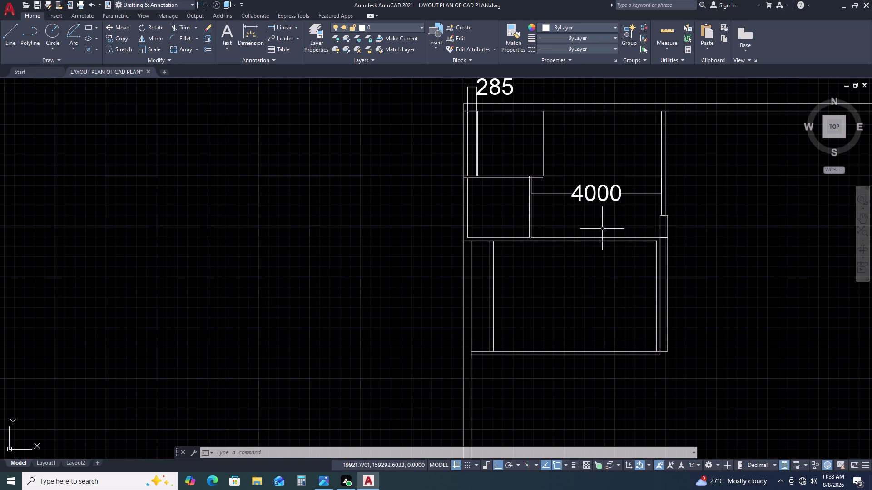
Select the lower room's right, bottom and left wall lines.
scroll(up, 3)
scroll(up, 3)
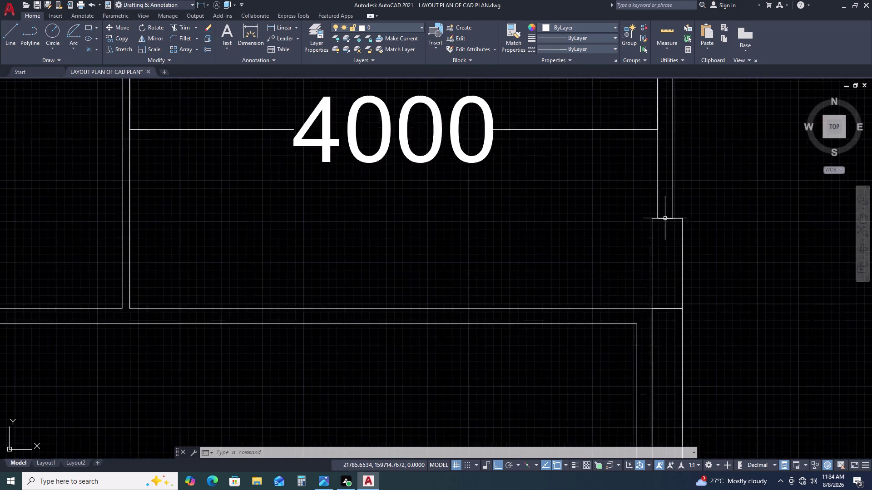
scroll(up, 3)
scroll(down, 3)
scroll(down, 3)
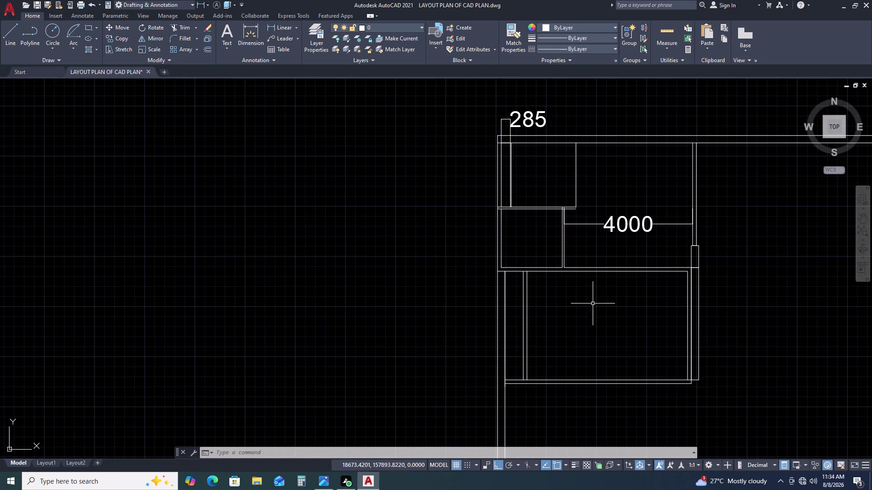
click(640, 258)
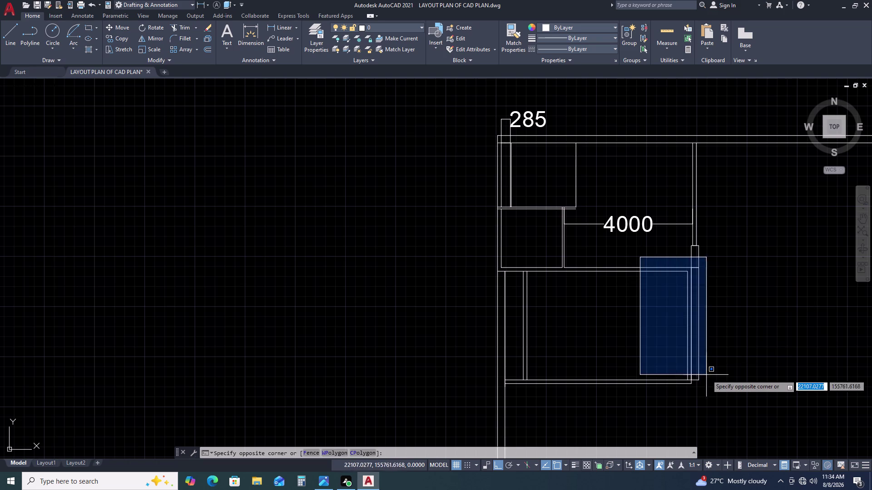
click(723, 402)
click(634, 253)
click(625, 304)
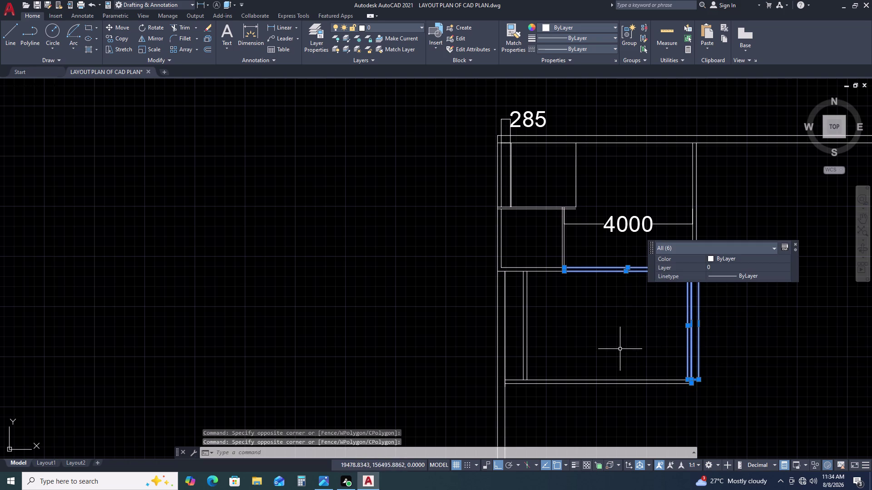
drag(620, 349, 619, 355)
click(588, 403)
double_click(540, 326)
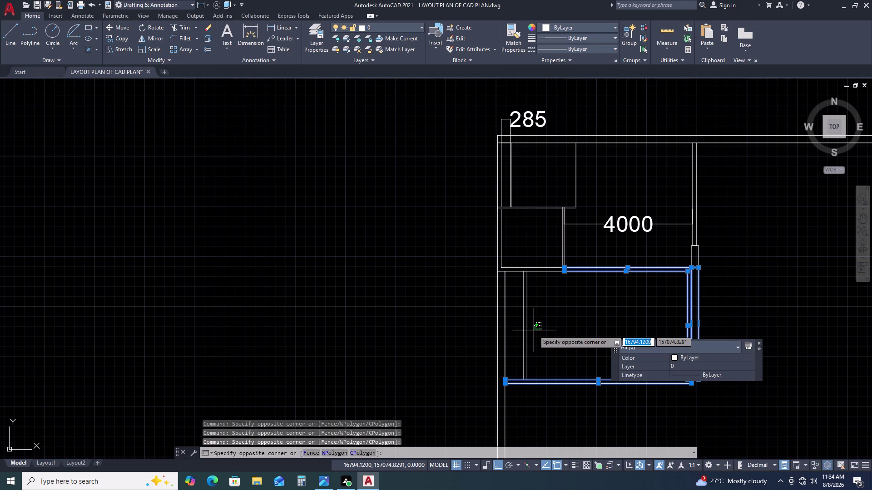
double_click(521, 316)
scroll(down, 3)
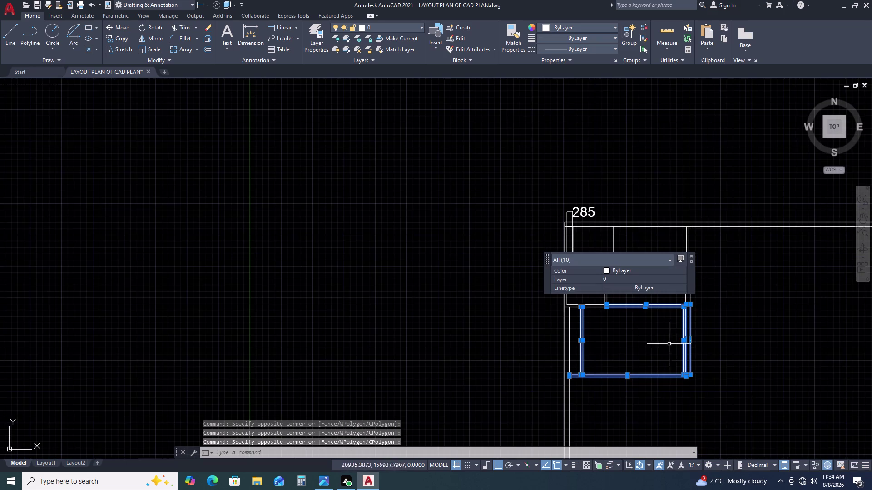
scroll(up, 3)
middle_drag(677, 325, 628, 333)
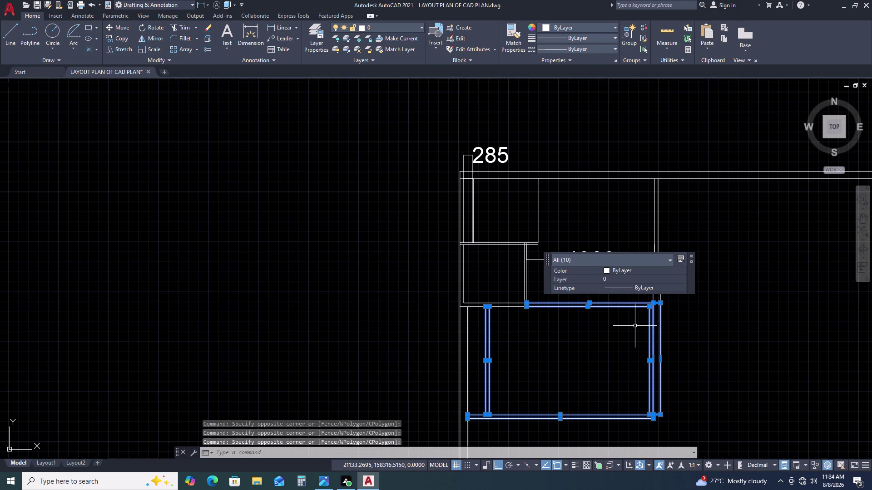
Start moving the selected room walls, then cancel the move.
text(M)
key(space)
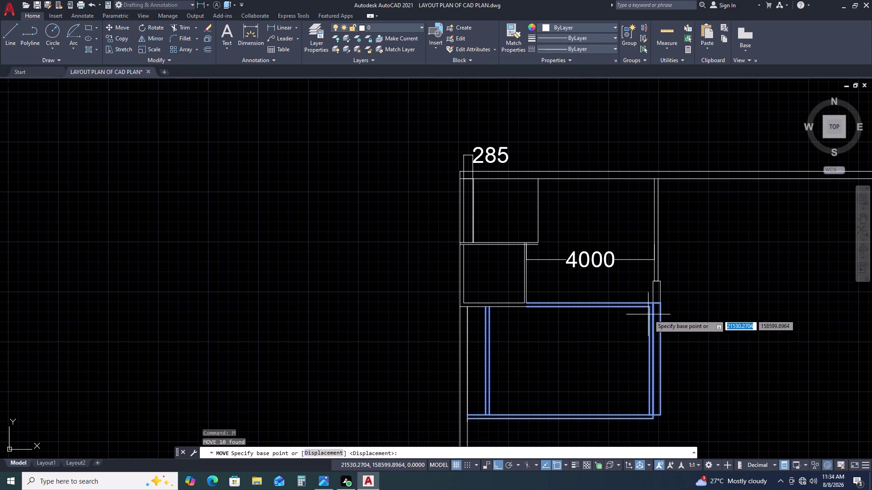
scroll(up, 3)
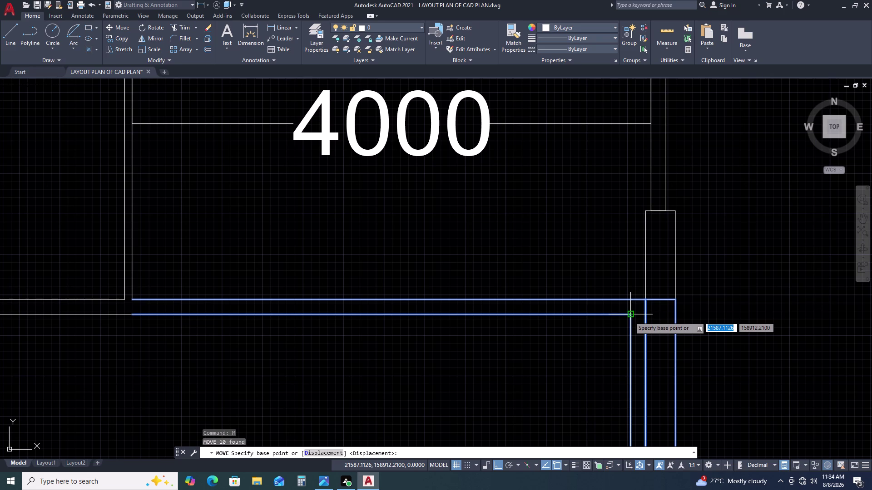
key(Escape)
key(Escape)
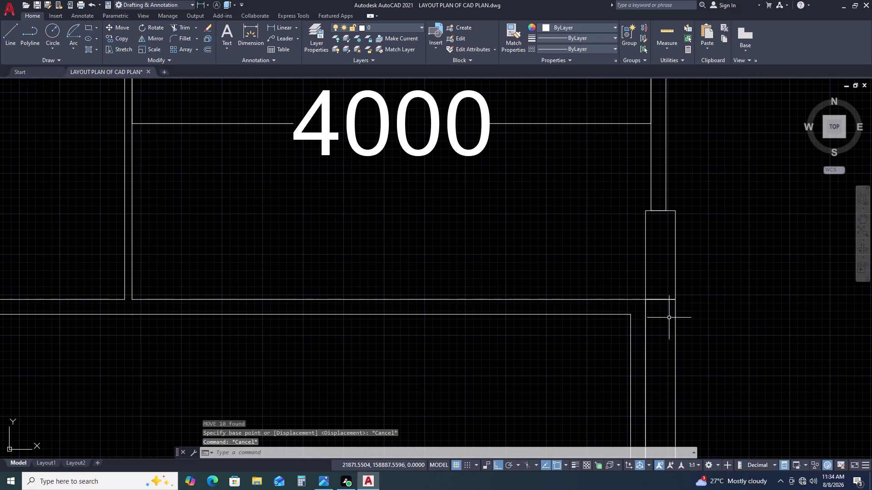
scroll(down, 3)
scroll(down, 3)
middle_drag(687, 341, 674, 297)
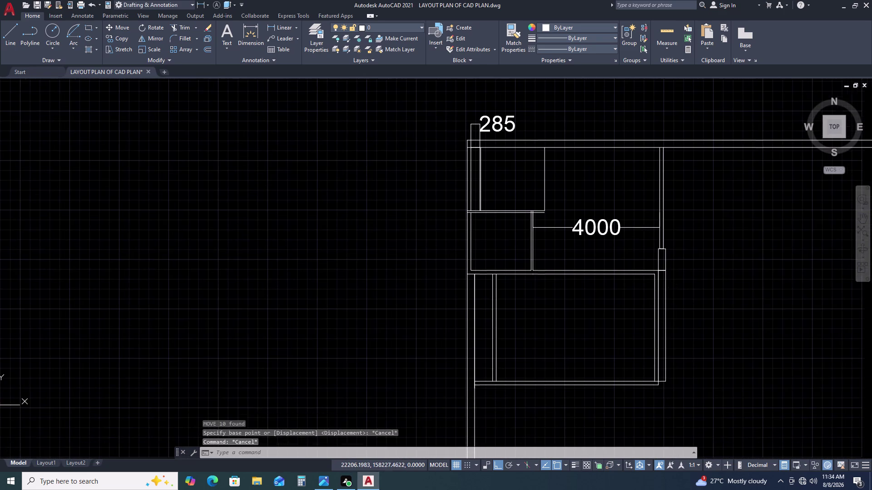
scroll(up, 3)
scroll(down, 3)
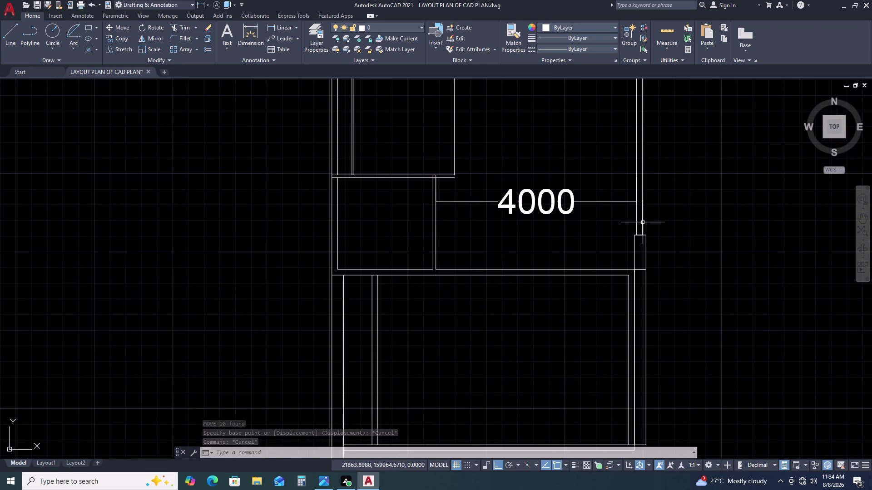
Draw a 230 by 685 rectangle in empty space with RECTANG.
text(RE)
key(c)
key(space)
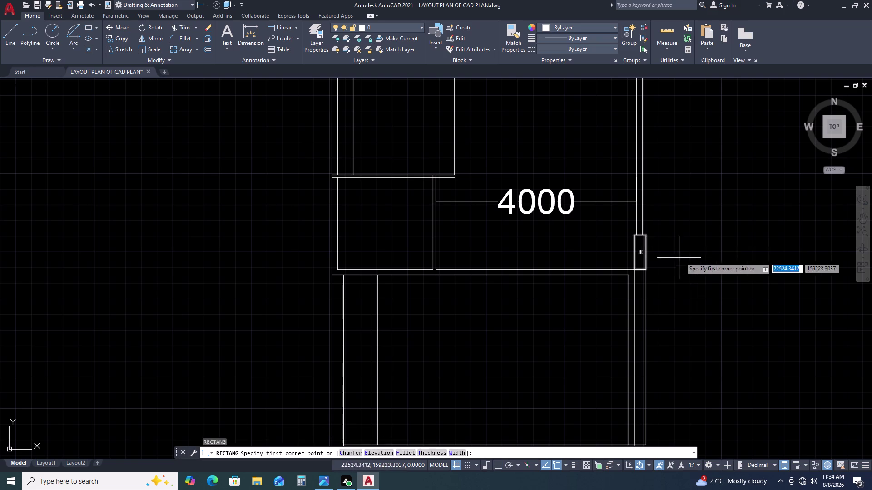
click(689, 239)
text(D)
key(space)
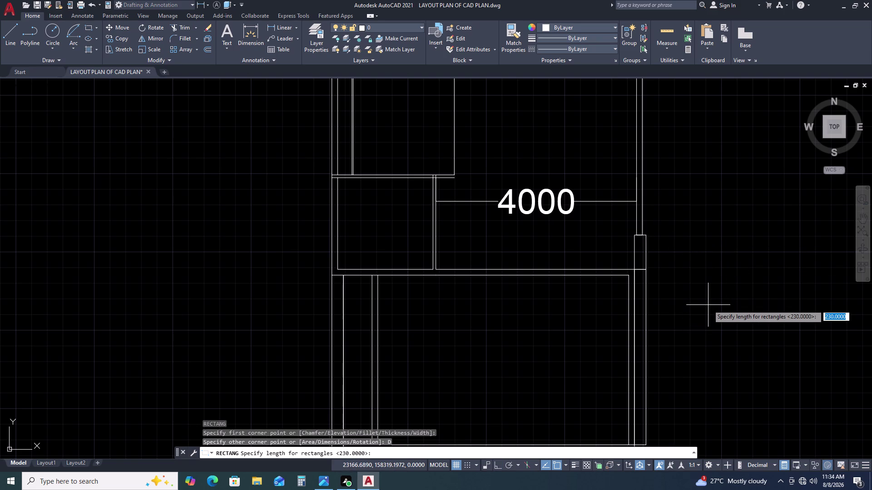
text(230)
key(space)
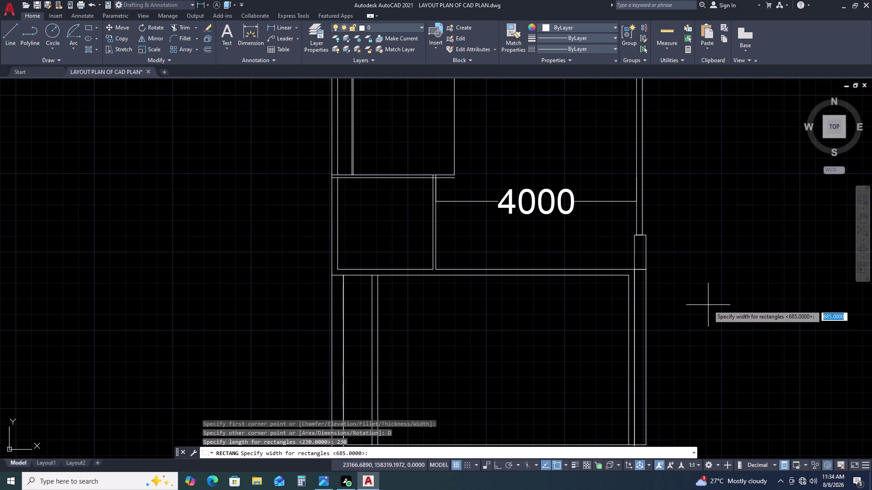
key(space)
double_click(708, 305)
Move the new rectangle by its bottom corner to a new position.
click(710, 257)
click(681, 275)
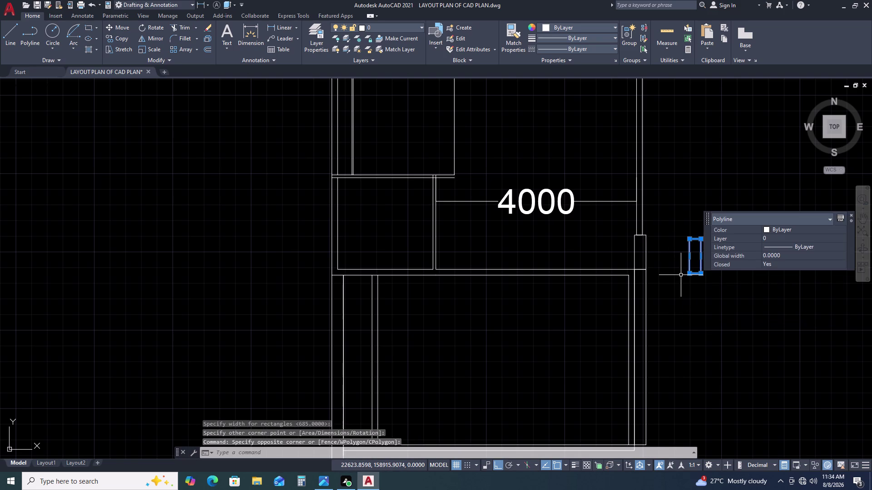
text(M)
key(space)
scroll(up, 3)
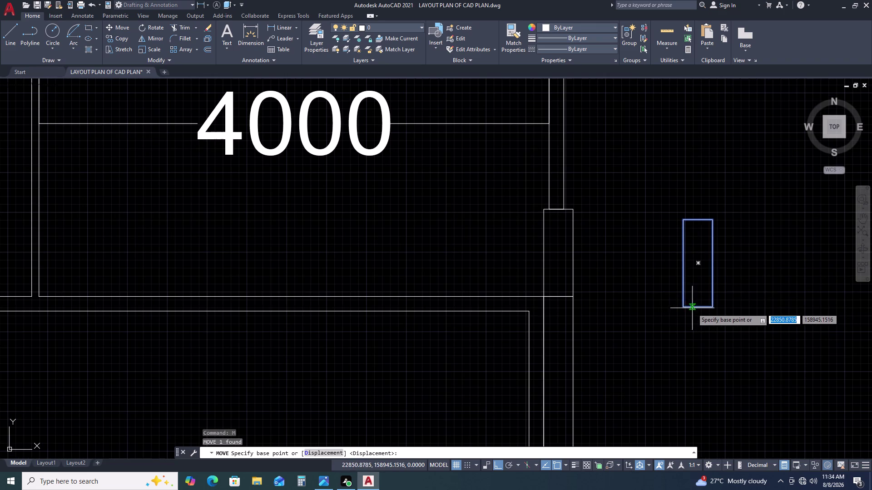
click(698, 308)
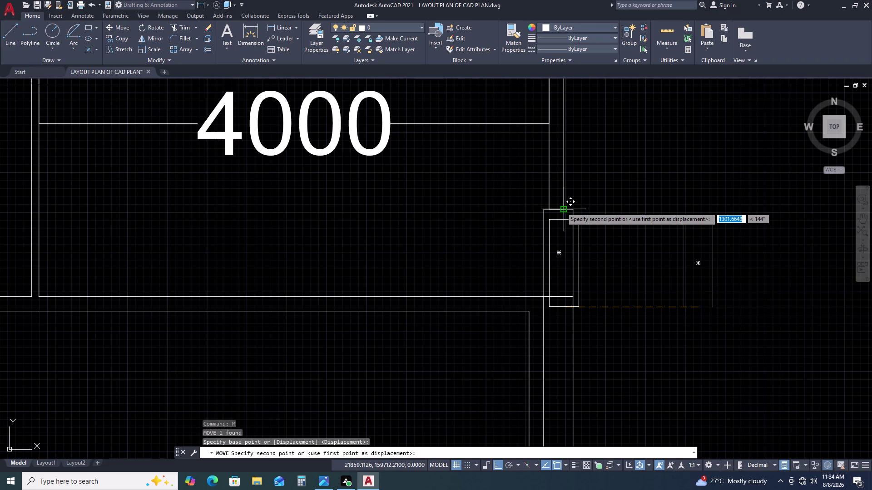
click(640, 174)
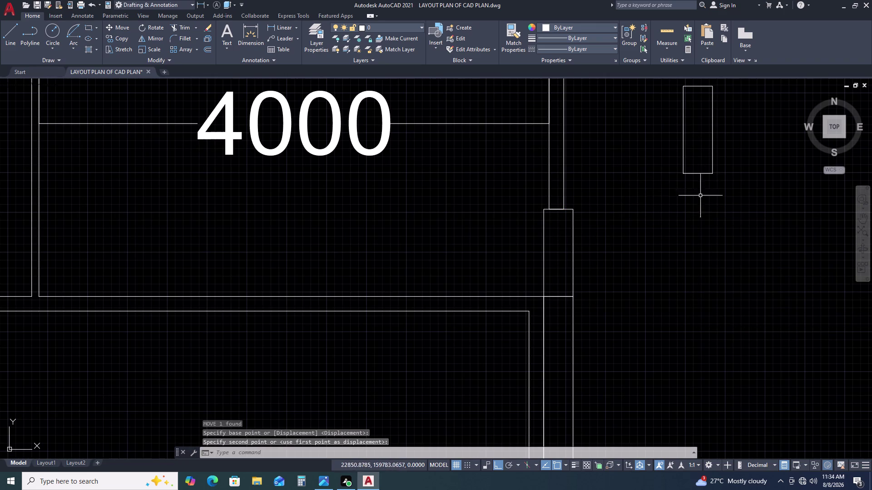
drag(694, 164, 684, 165)
Move the rectangle again by its bottom corner against the right wall's end.
click(660, 156)
text(M)
key(space)
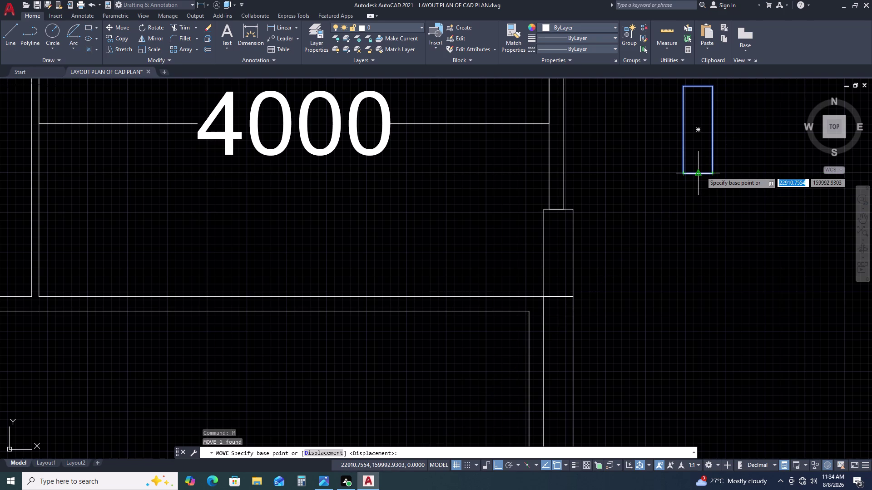
click(701, 171)
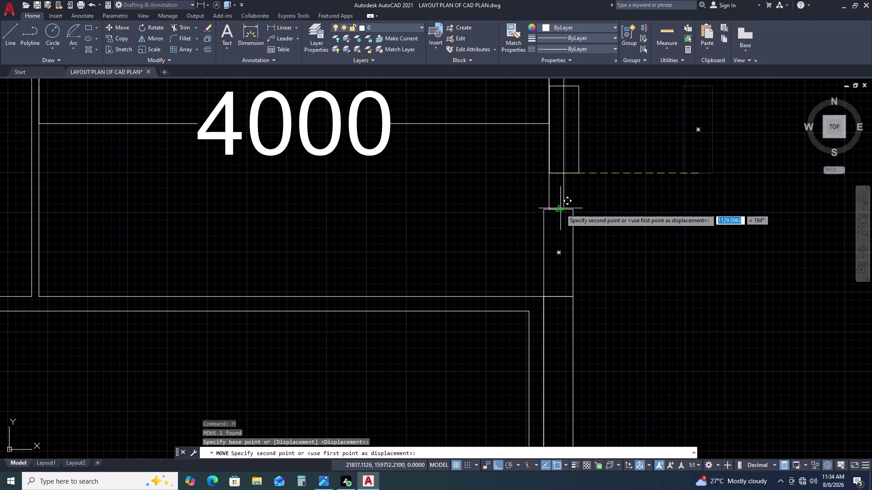
double_click(558, 209)
scroll(down, 3)
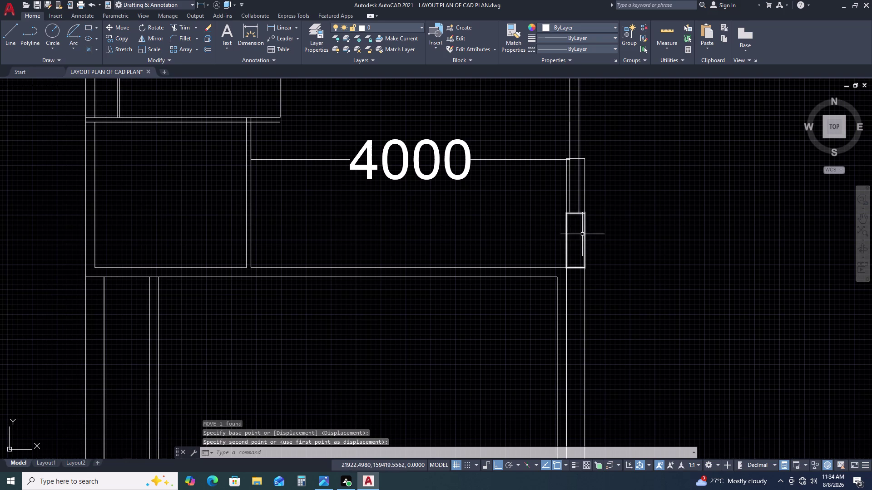
Shift the rectangle down along the wall using its top corner as base point.
click(568, 230)
click(549, 222)
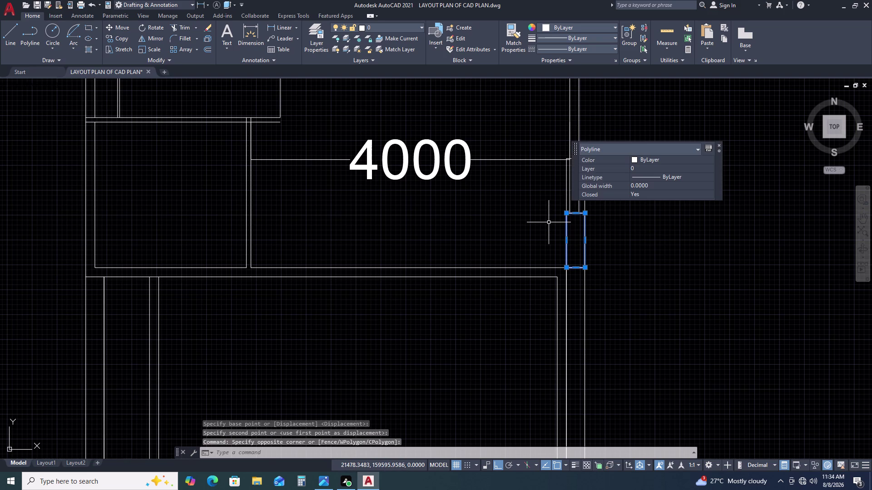
text(M)
key(space)
scroll(up, 3)
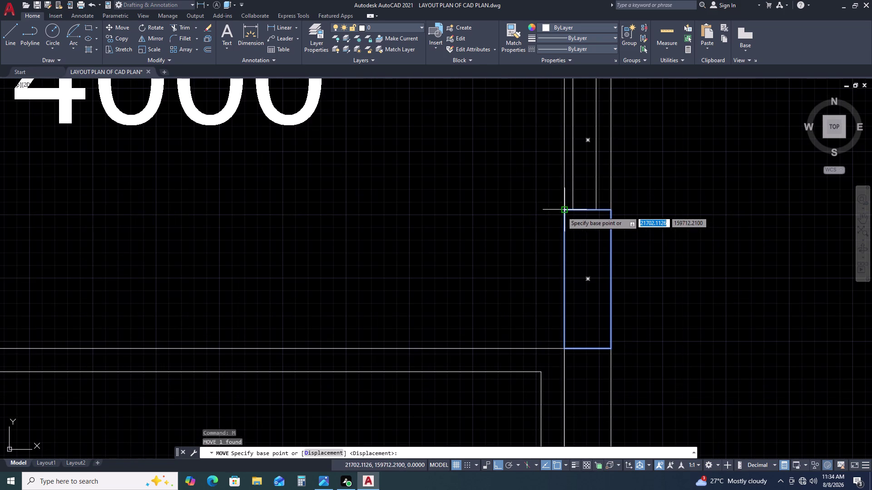
click(561, 211)
double_click(609, 211)
scroll(down, 3)
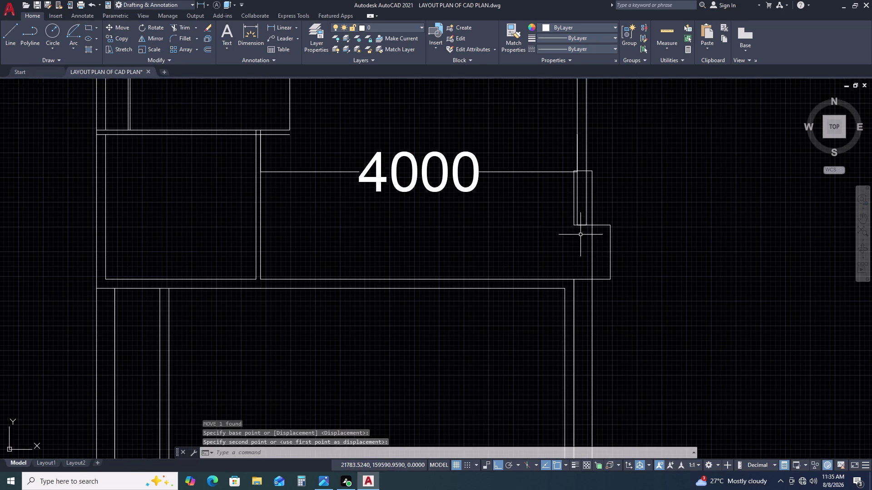
key(Escape)
scroll(down, 3)
middle_drag(595, 323, 585, 260)
scroll(down, 3)
scroll(up, 3)
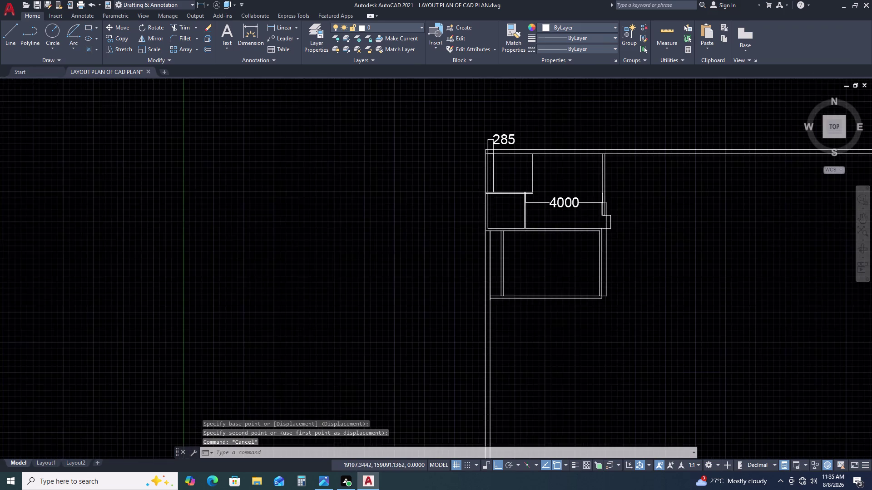
middle_drag(584, 228, 579, 194)
Select the ten partition-wall lines of the lower room.
click(590, 178)
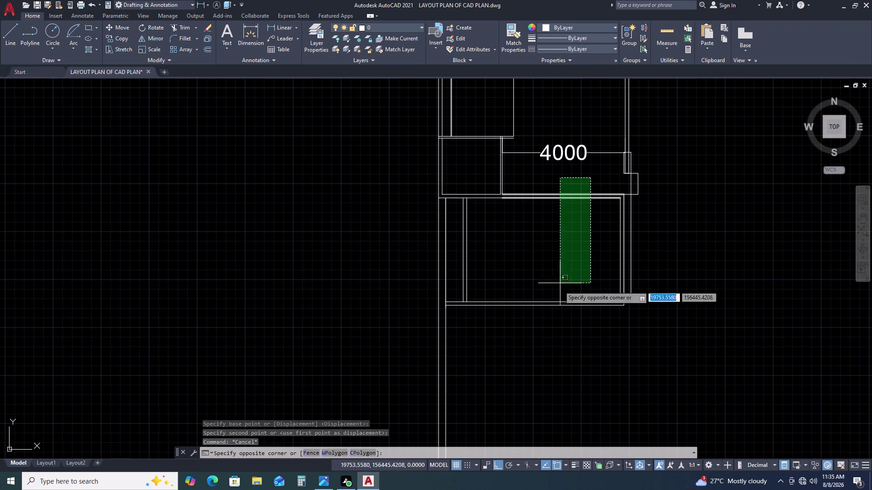
click(537, 329)
key(Escape)
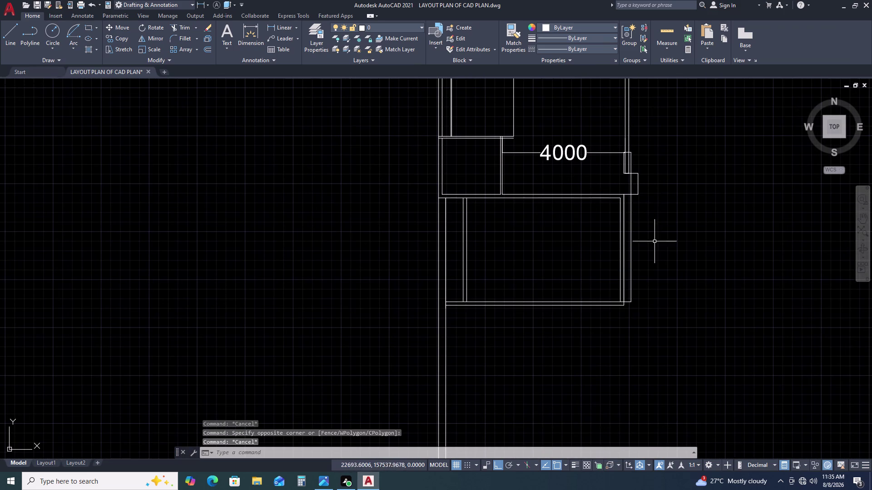
drag(656, 246, 651, 252)
click(551, 326)
click(562, 182)
click(552, 219)
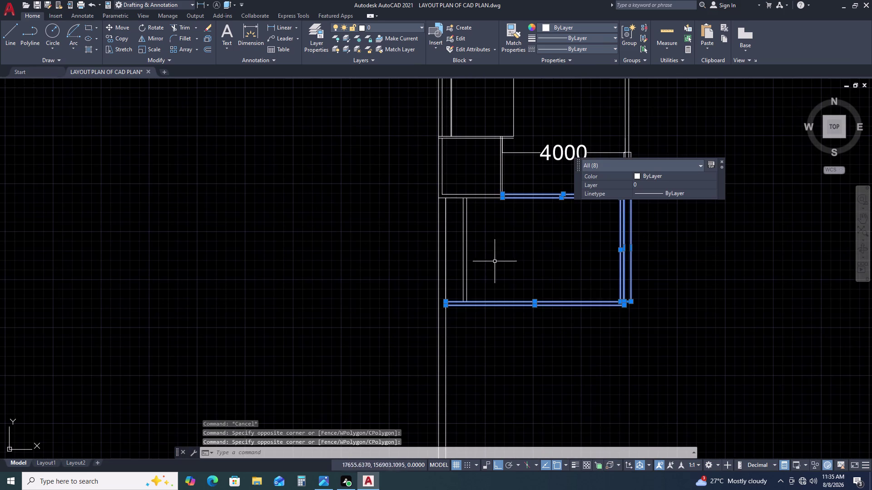
click(486, 243)
click(457, 269)
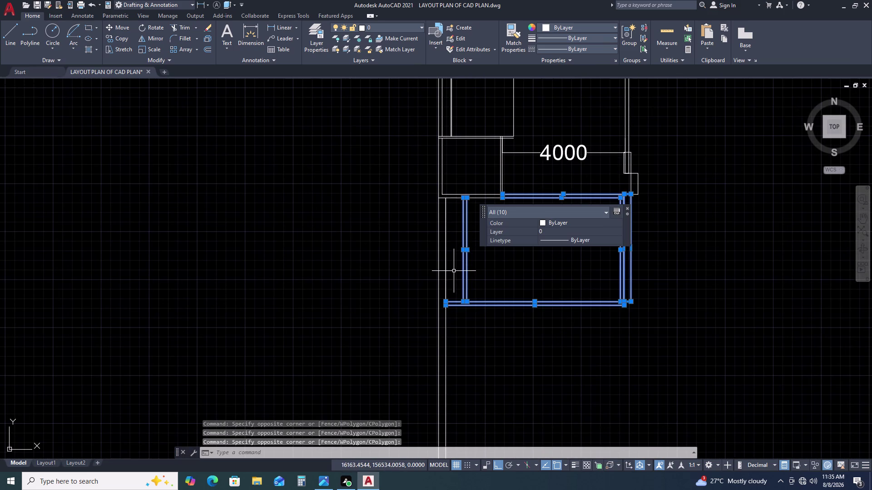
Move the selected walls 230 units from the wall corner to align with the outer wall.
text(M)
key(space)
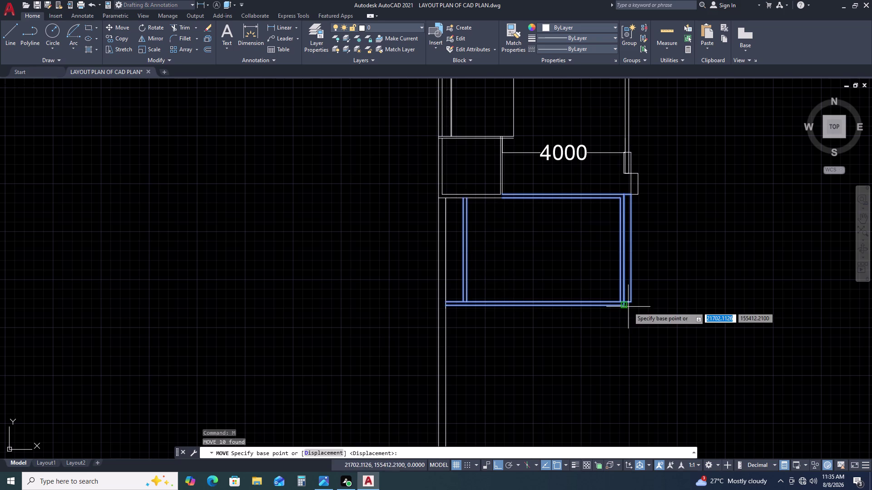
scroll(up, 3)
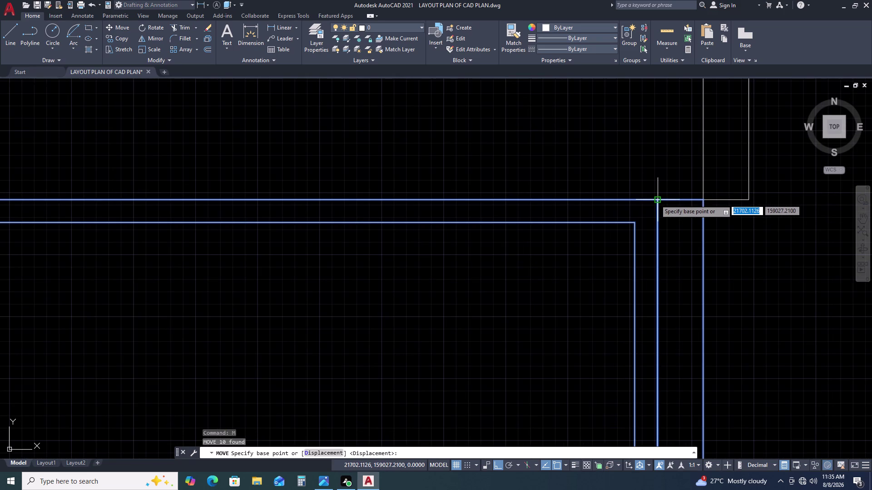
click(658, 200)
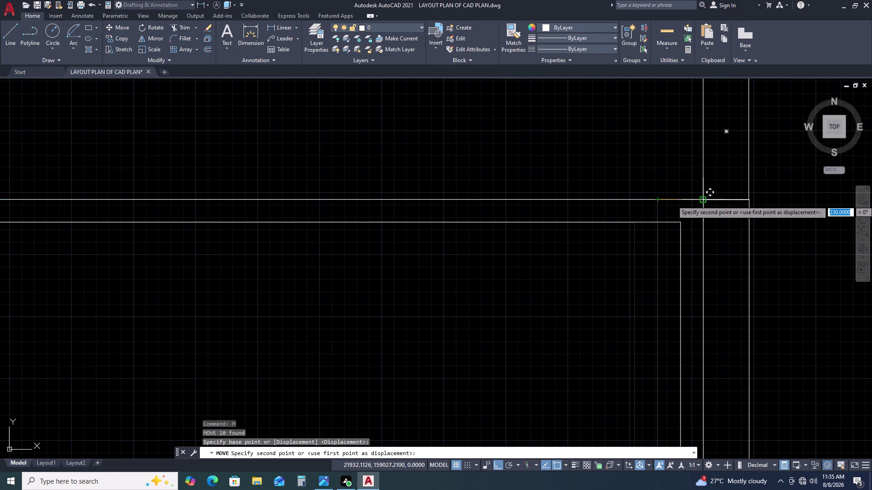
scroll(up, 3)
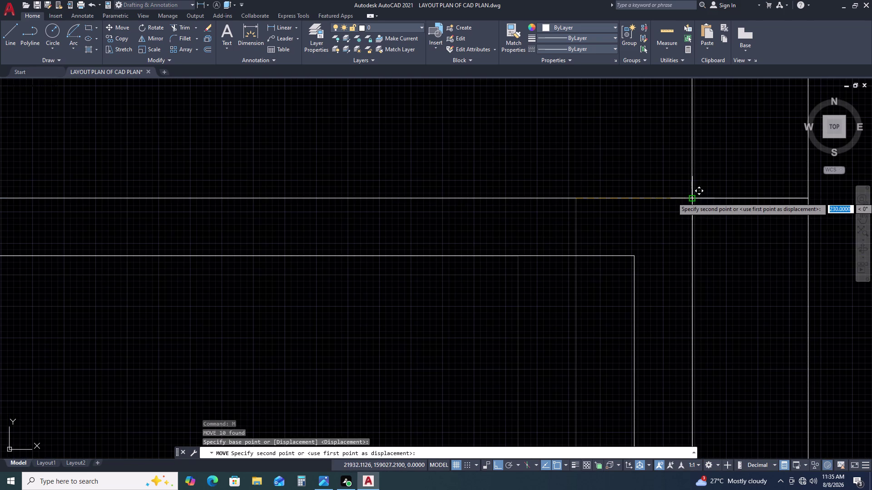
click(691, 197)
scroll(down, 3)
scroll(down, 3)
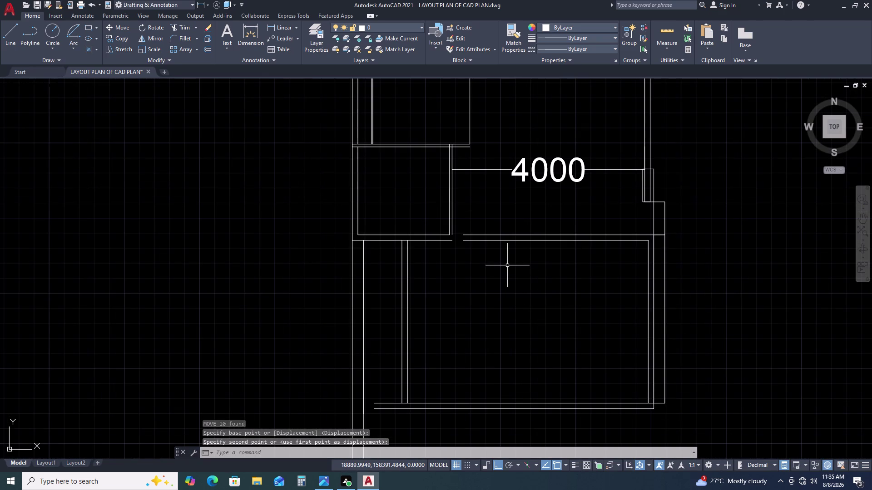
Join the double-wall lines at the room corners with Fillet, abandoning an initial Extend.
text(EX)
key(space)
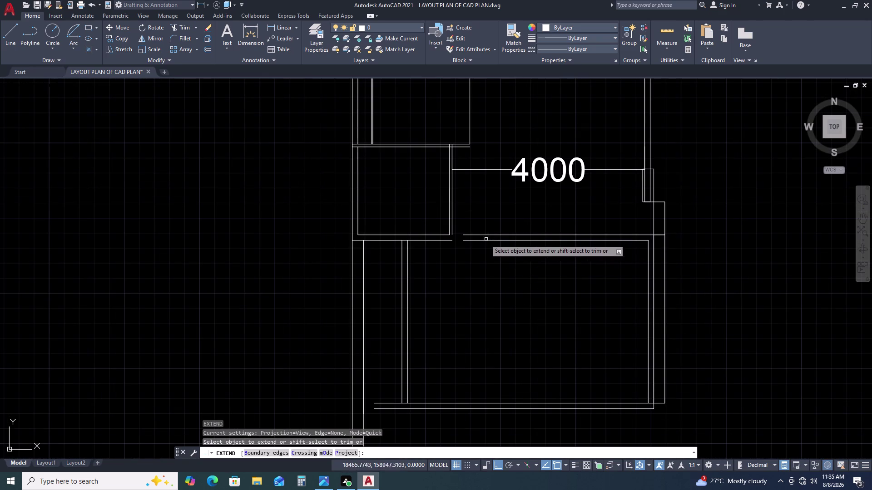
key(Escape)
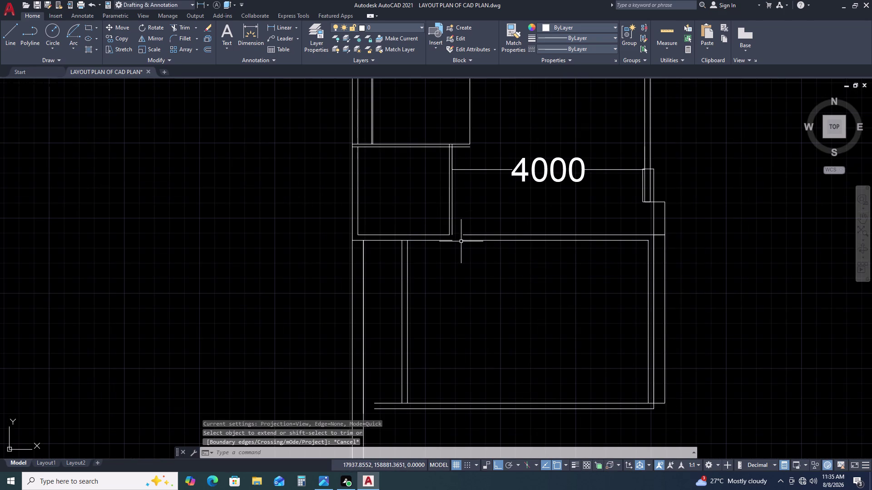
text(F)
key(space)
click(464, 233)
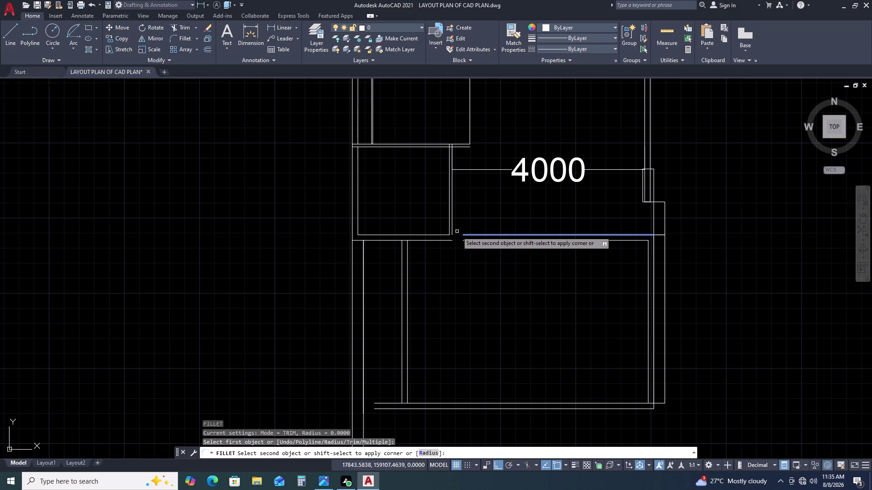
click(453, 234)
key(space)
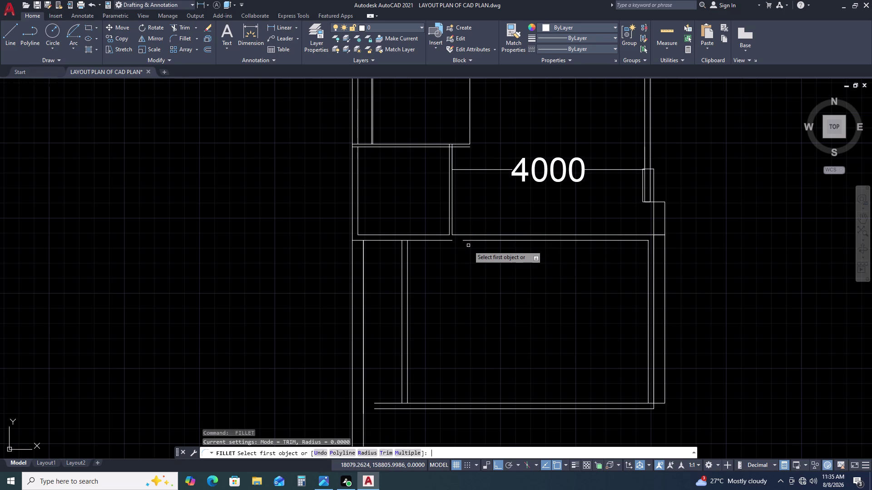
click(468, 241)
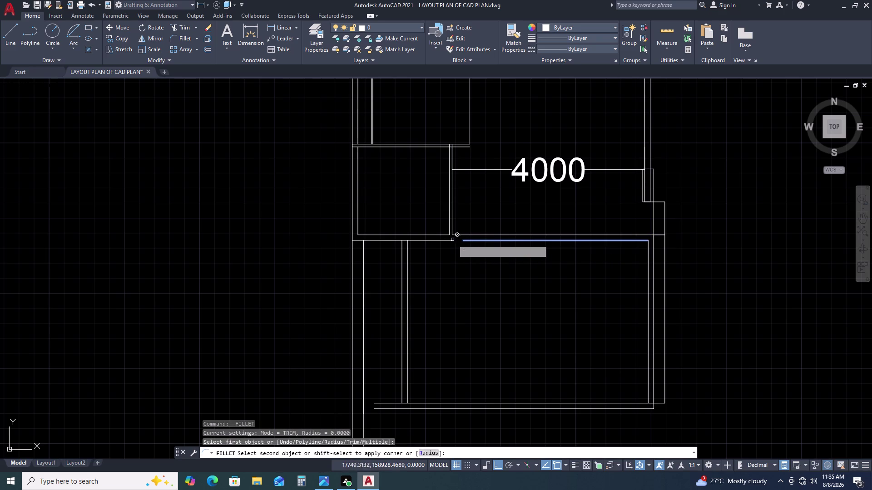
key(Escape)
Try extending a wall line near the shifted room, then cancel.
text(EX)
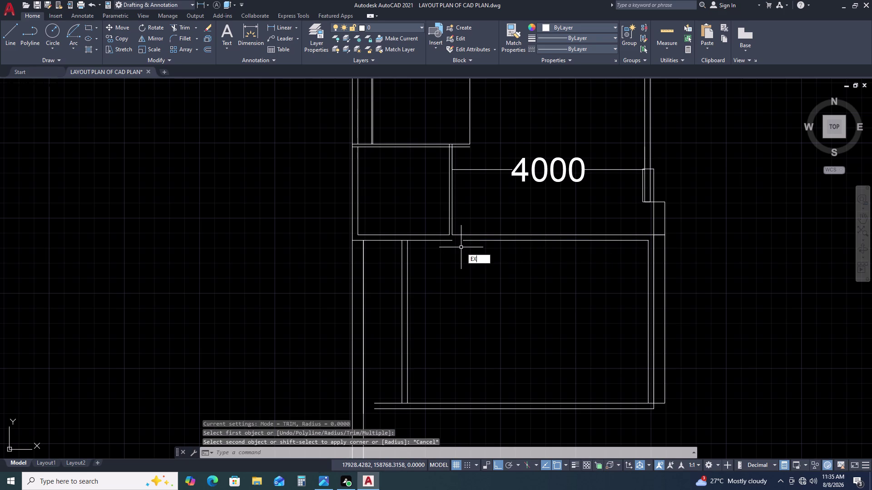
key(space)
click(472, 240)
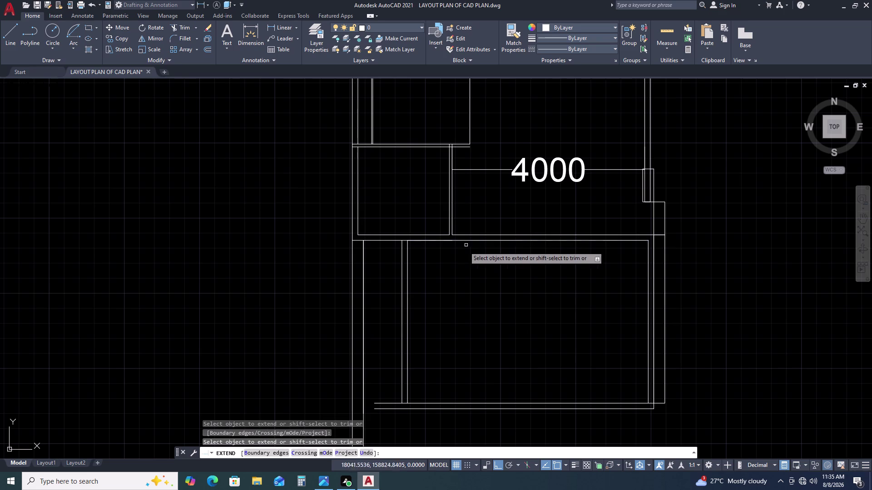
scroll(up, 3)
scroll(up, 3)
scroll(up, 3)
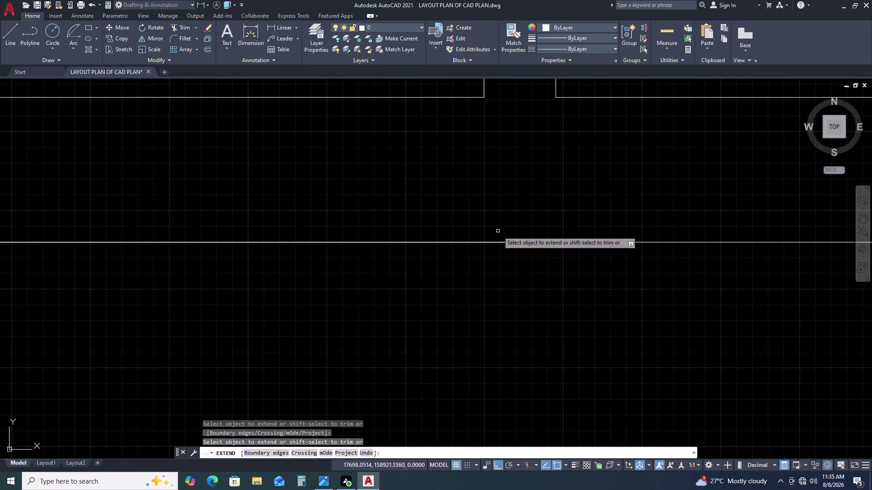
scroll(down, 3)
key(Escape)
Select and inspect the inner partition wall lines, then clear the selection.
click(240, 238)
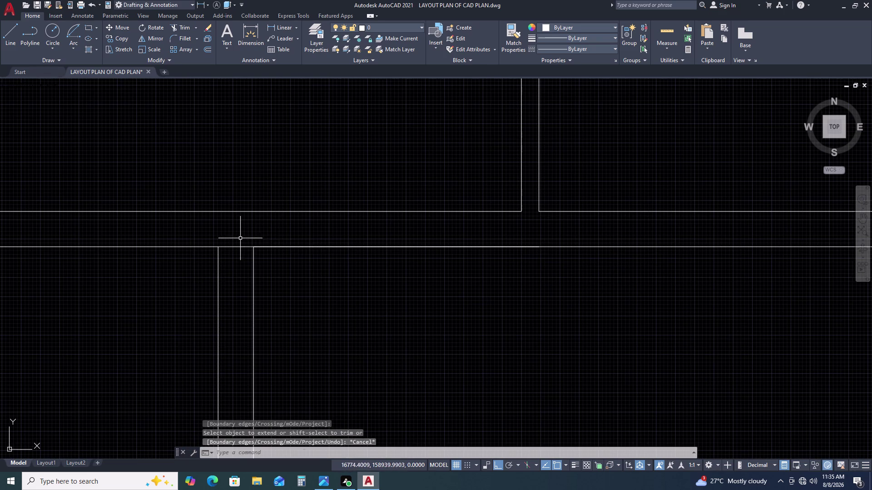
click(552, 255)
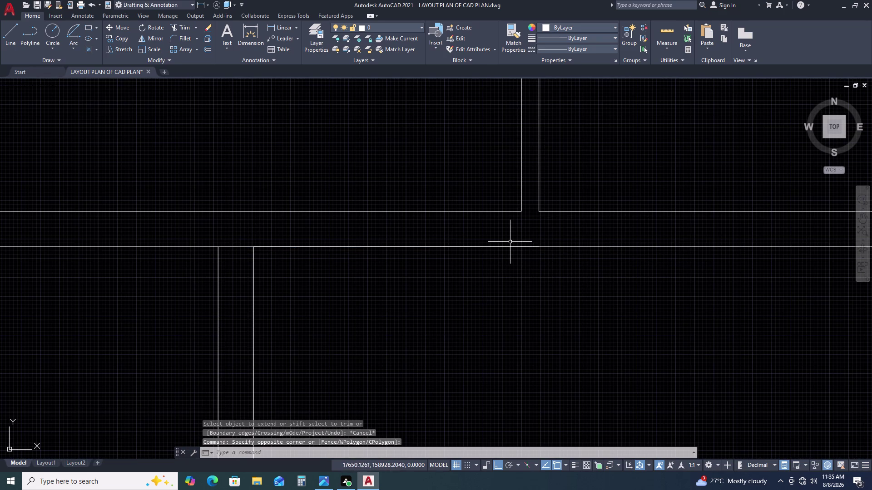
click(509, 246)
key(Escape)
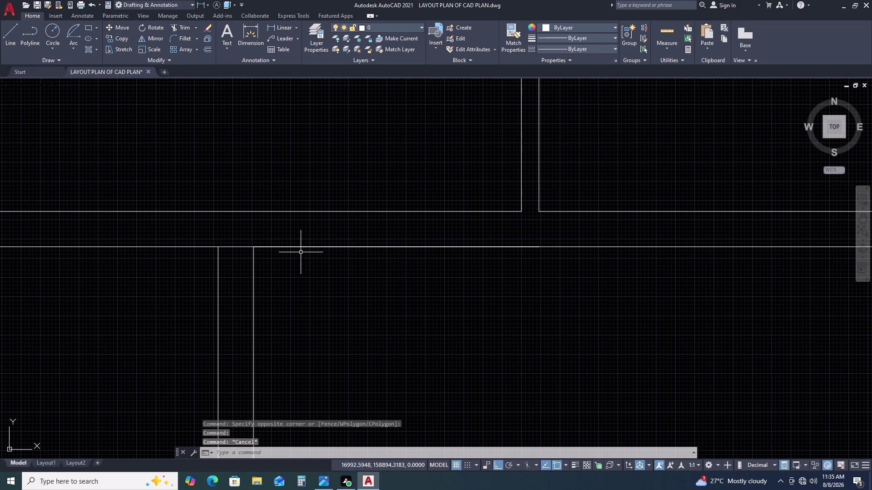
click(254, 250)
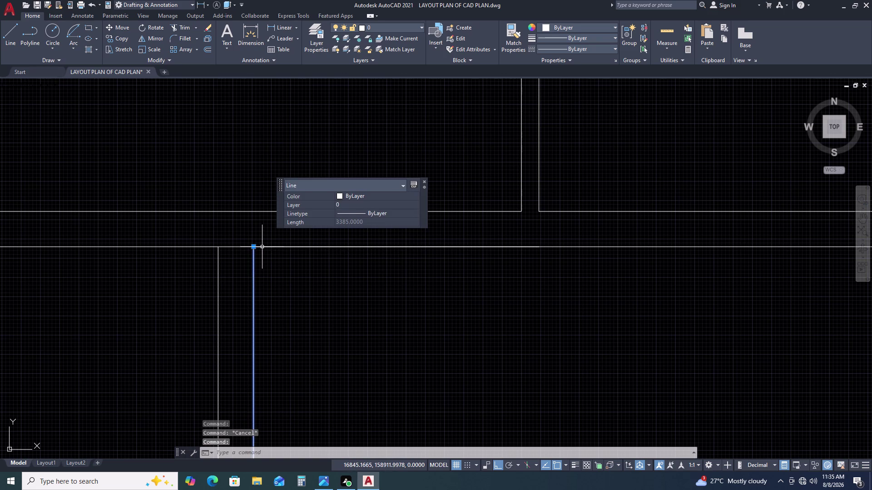
click(262, 247)
key(Escape)
key(Escape)
Delete the short horizontal wall stub at the room's top-left corner.
scroll(down, 3)
middle_drag(645, 311, 575, 225)
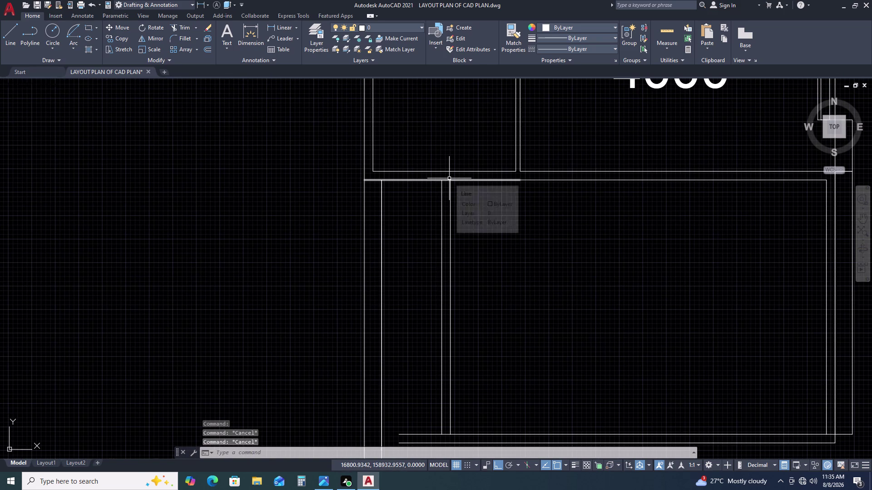
click(449, 180)
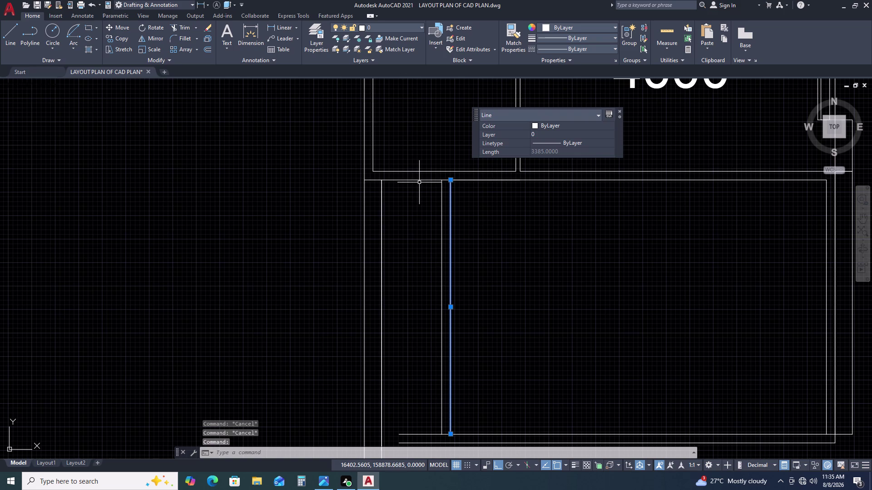
key(Escape)
double_click(421, 180)
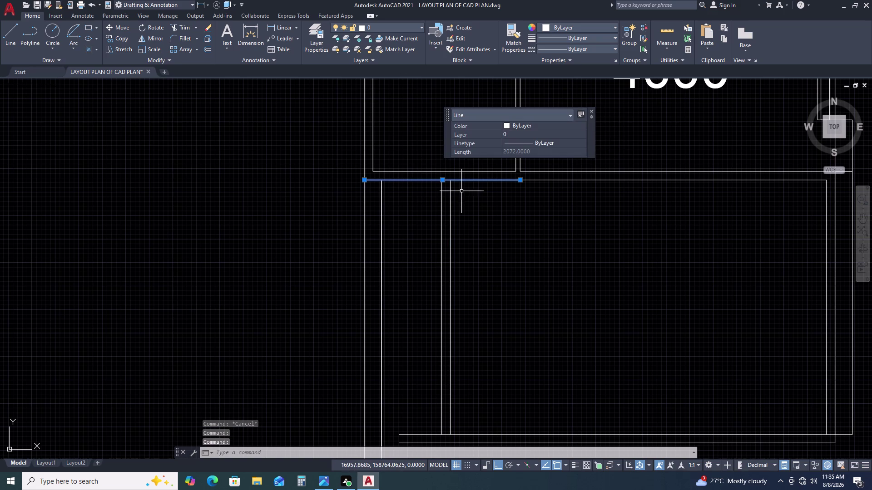
key(Delete)
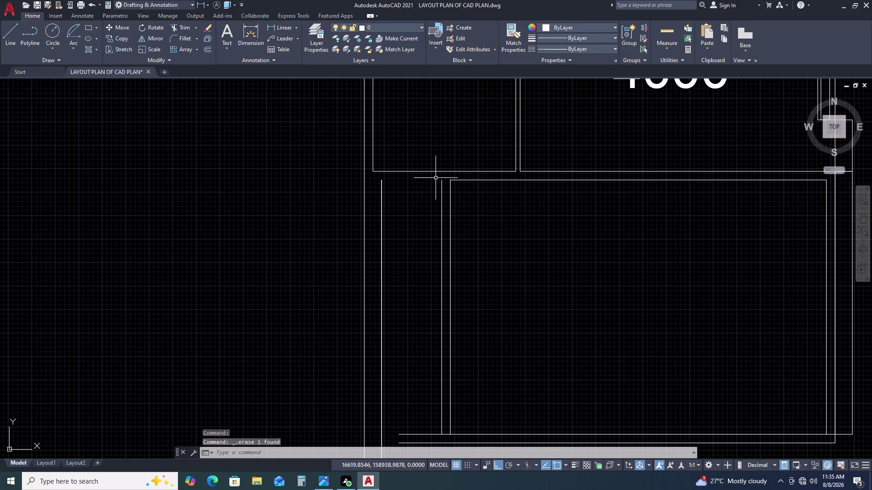
Draw a new horizontal line from the wall corner toward the left.
text(L)
key(space)
click(440, 179)
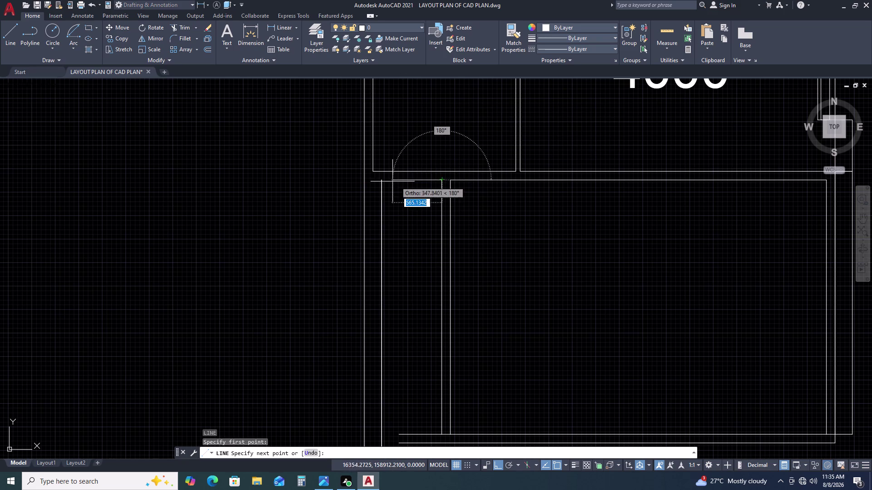
click(383, 180)
key(Escape)
scroll(down, 3)
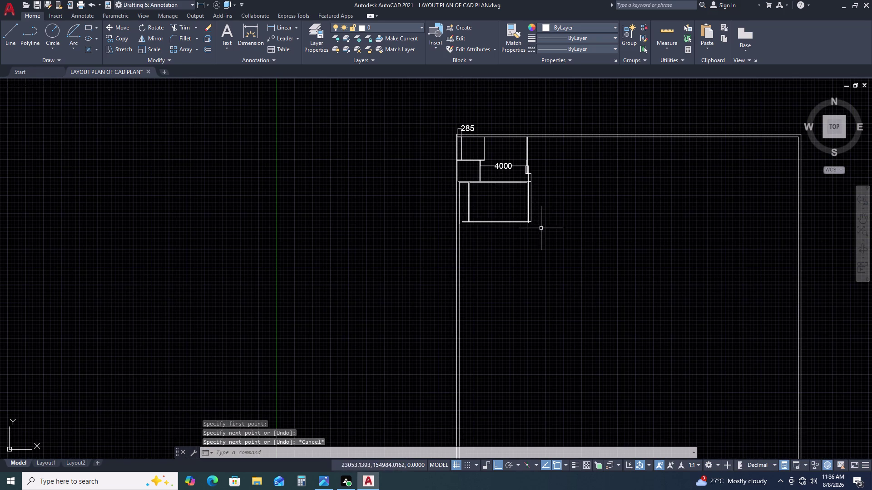
scroll(up, 3)
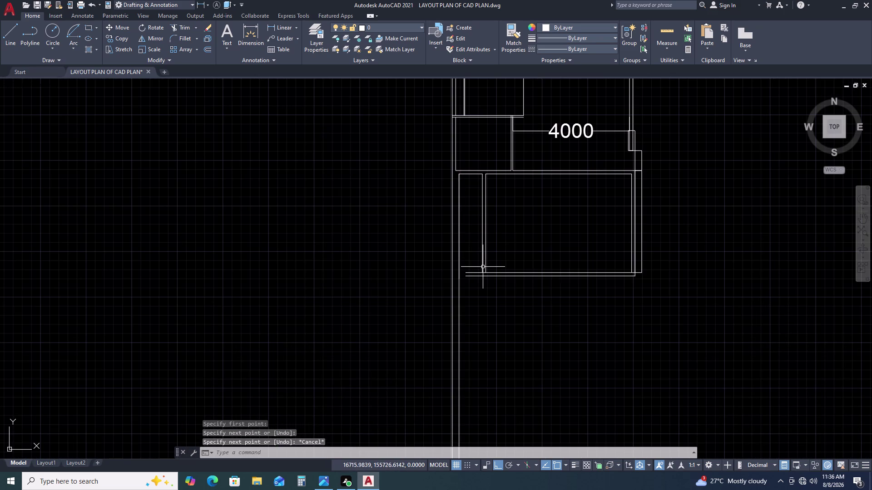
scroll(up, 3)
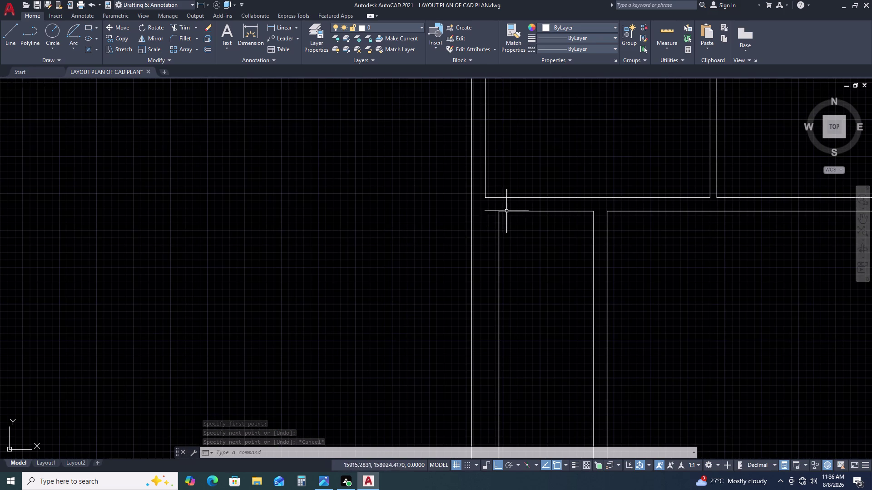
Extend the horizontal wall lines using a fence across them.
text(EX)
key(space)
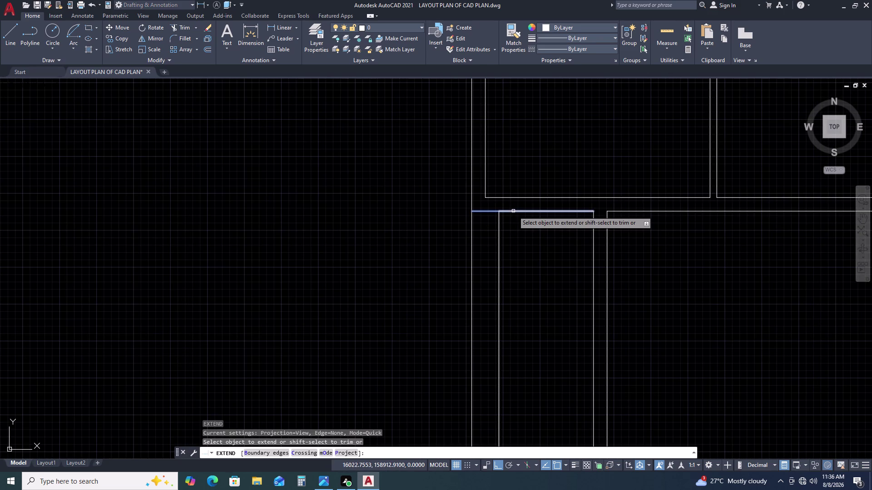
click(517, 206)
click(511, 219)
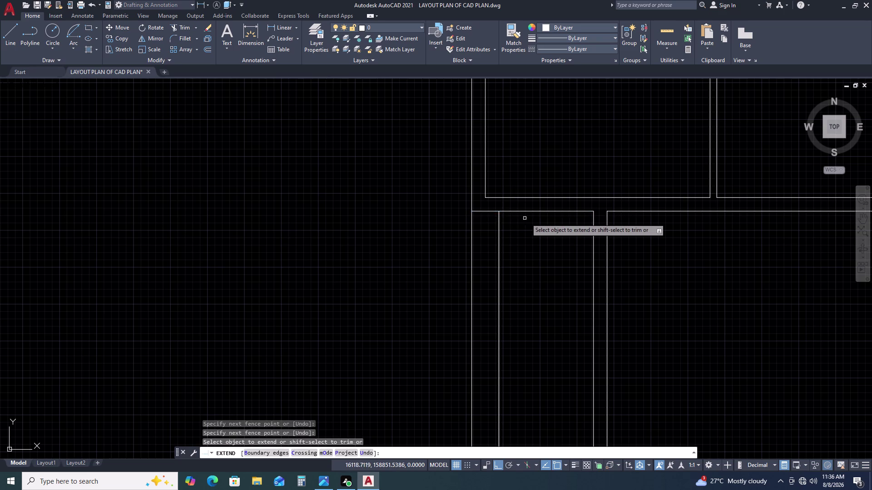
scroll(down, 3)
scroll(up, 3)
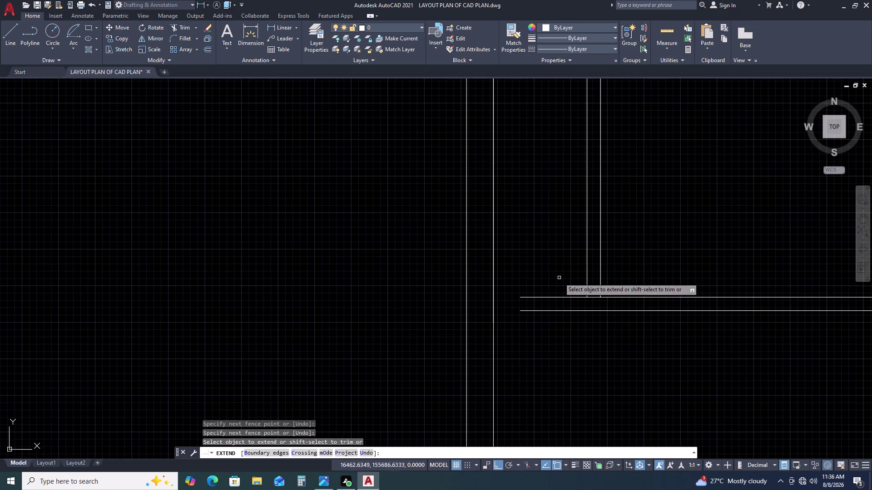
click(560, 275)
click(550, 319)
scroll(down, 3)
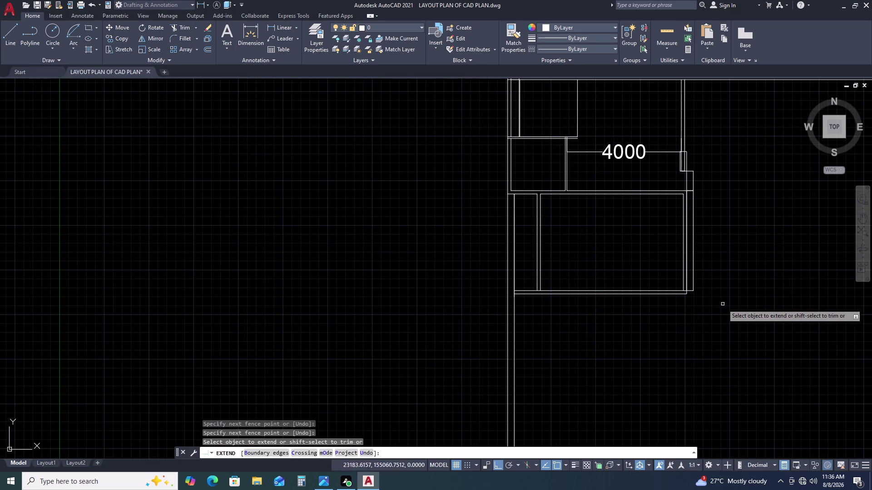
key(Escape)
Select the long bottom wall line, then clear the selection.
scroll(up, 3)
click(705, 264)
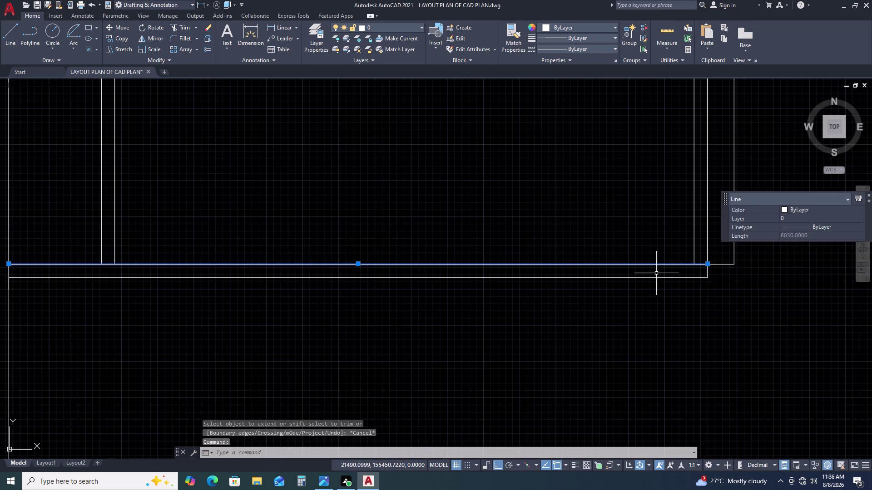
key(Escape)
scroll(down, 3)
Start TRIM with a fence selection across the overhanging wall lines.
text(TR)
key(space)
scroll(up, 3)
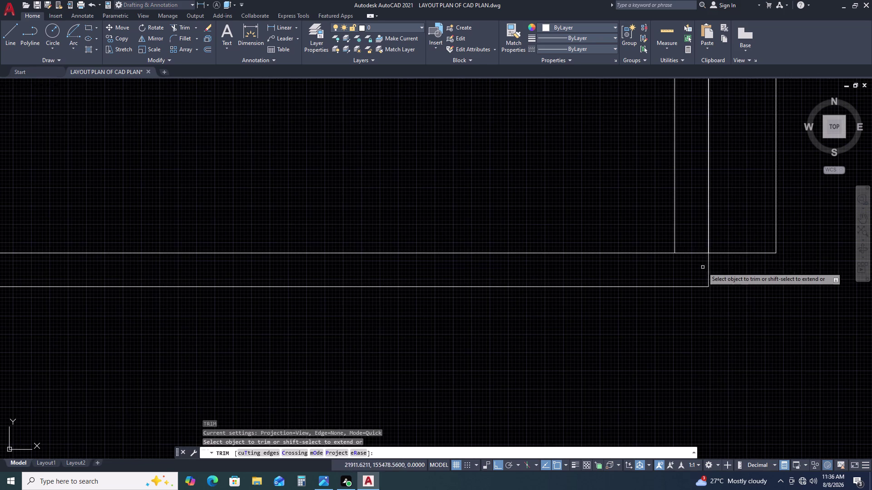
double_click(700, 247)
click(689, 271)
scroll(down, 3)
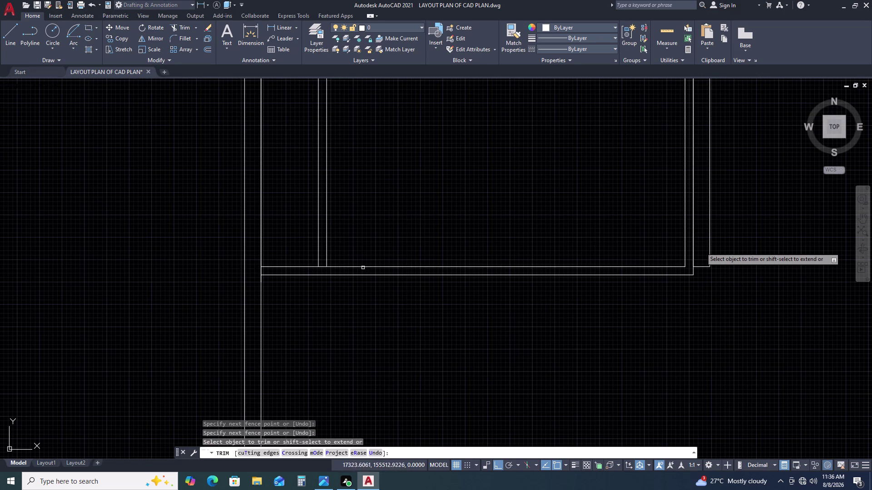
scroll(up, 3)
click(350, 236)
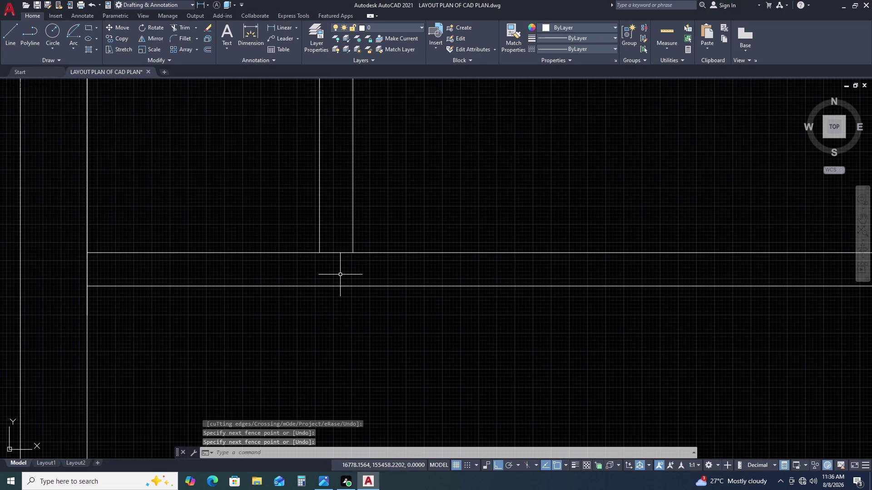
key(space)
Trim the overlapping wall segments at the junctions and delete the narrow room's leftover vertical line.
click(338, 241)
click(340, 264)
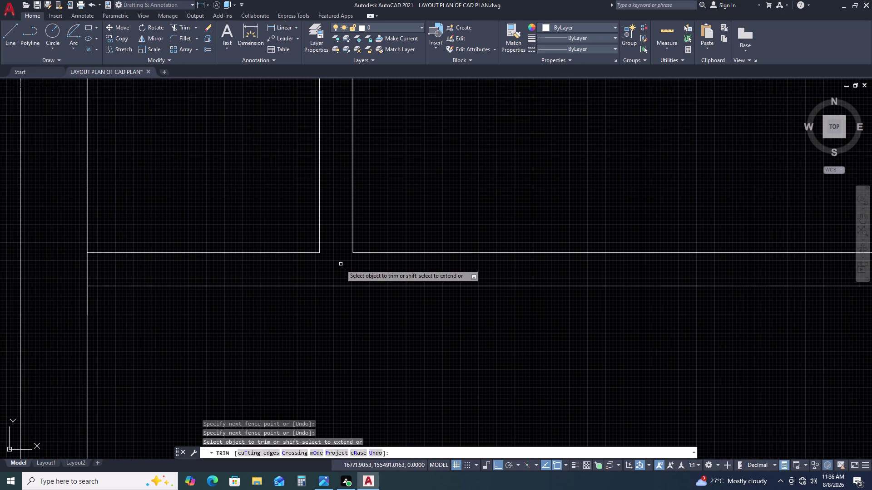
scroll(down, 3)
scroll(up, 3)
click(341, 270)
drag(338, 268, 330, 268)
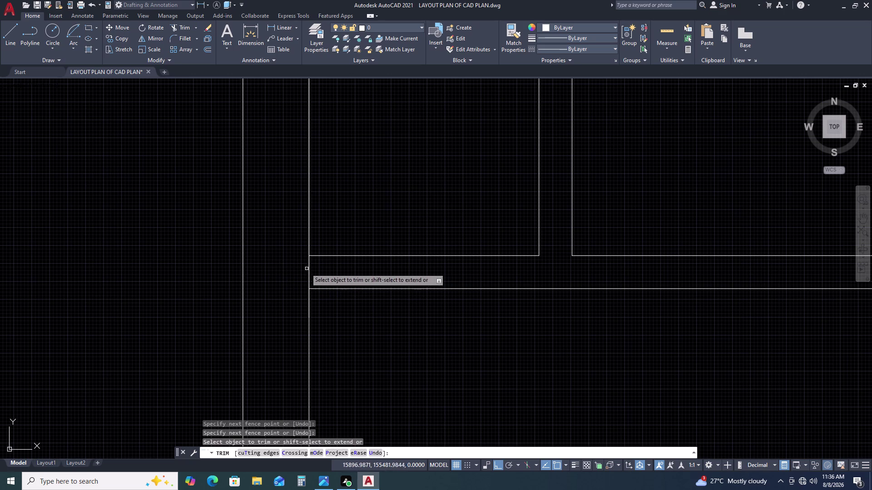
double_click(294, 265)
click(370, 274)
scroll(down, 3)
key(Escape)
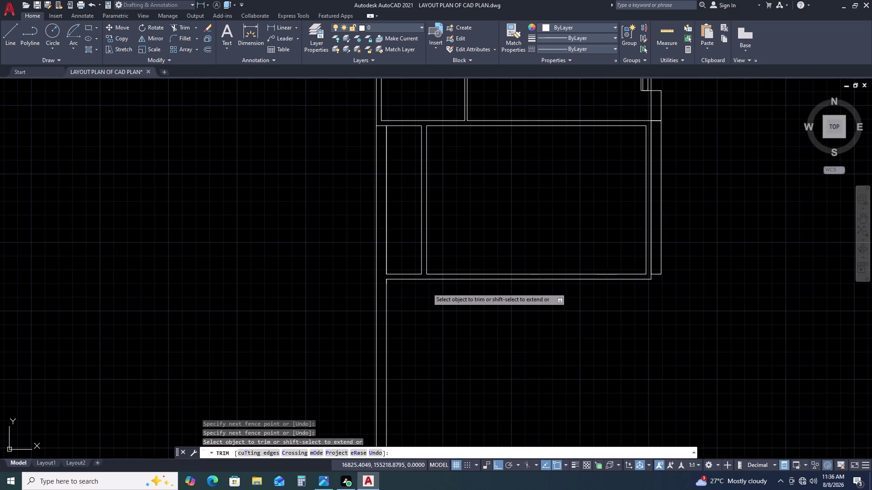
click(386, 214)
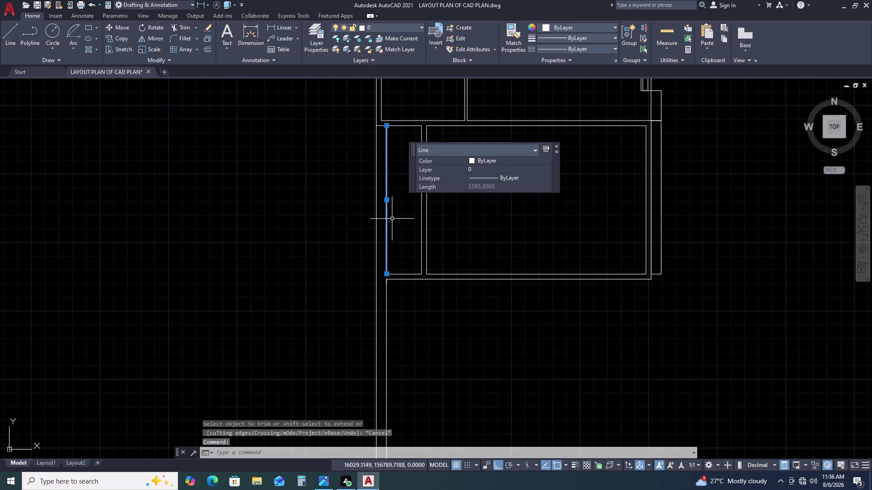
key(Delete)
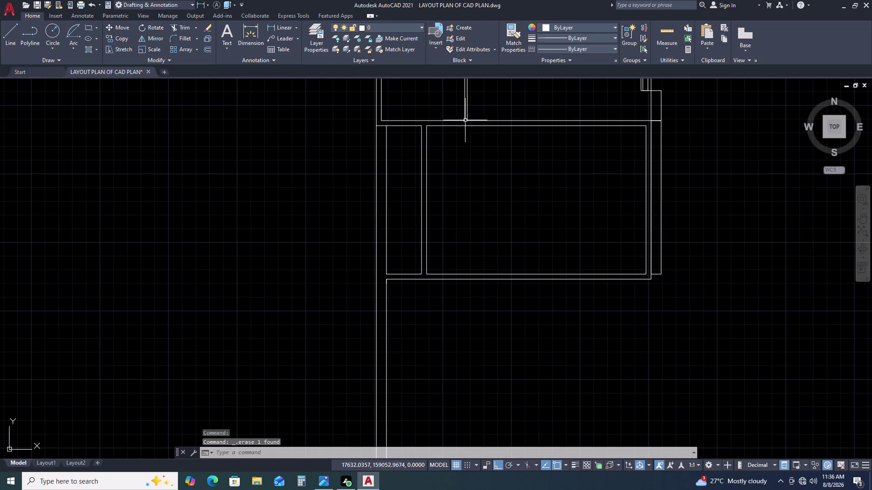
Trim away the small wall stub at the jog beside the 4000 dimension.
scroll(down, 3)
scroll(up, 3)
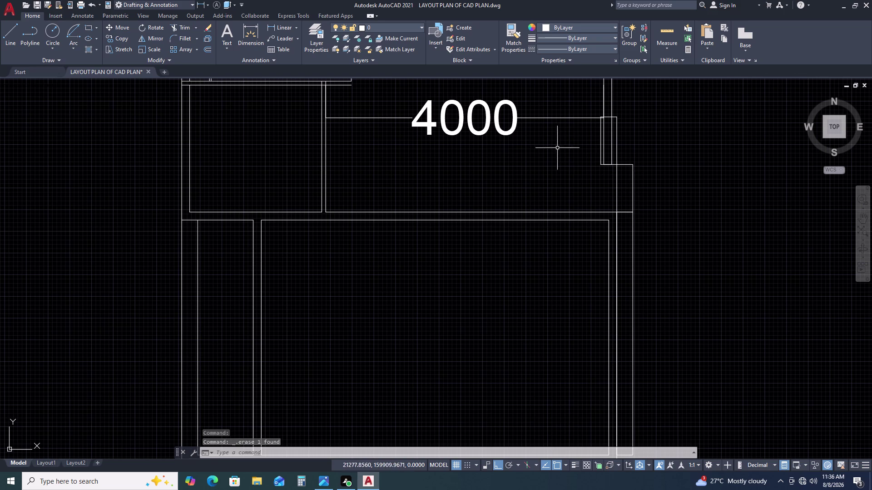
scroll(down, 3)
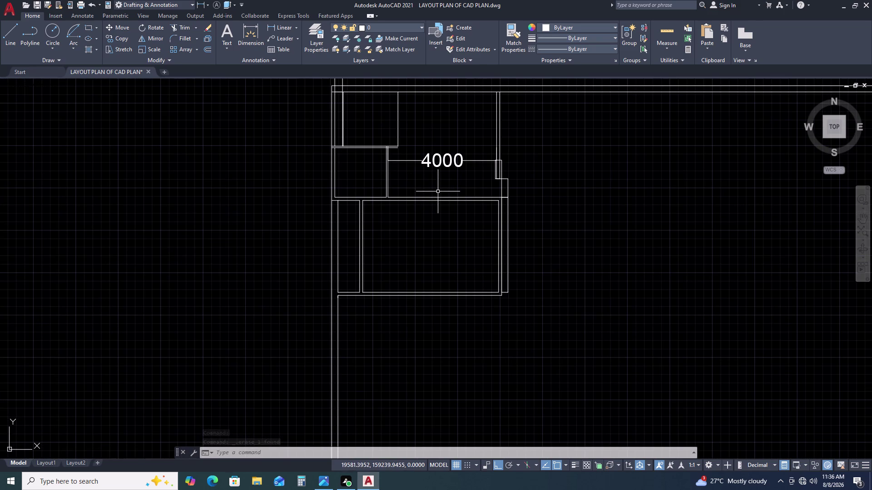
scroll(up, 3)
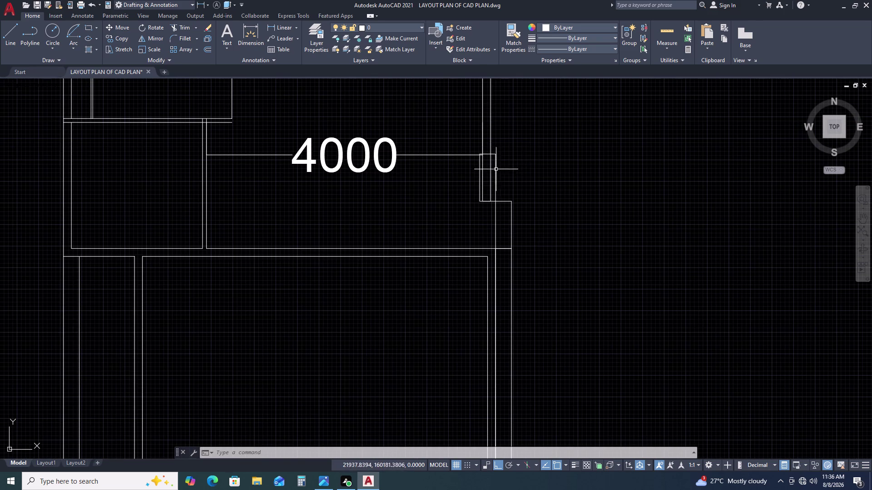
click(494, 173)
key(Escape)
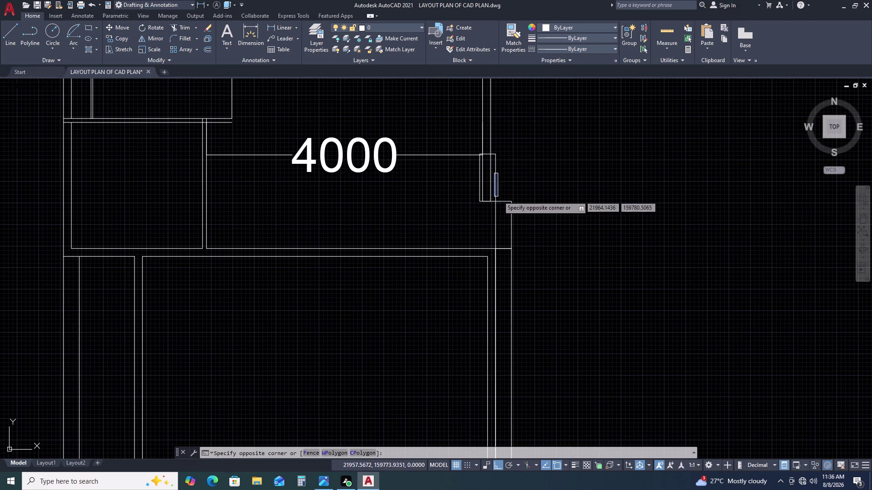
text(TR)
key(space)
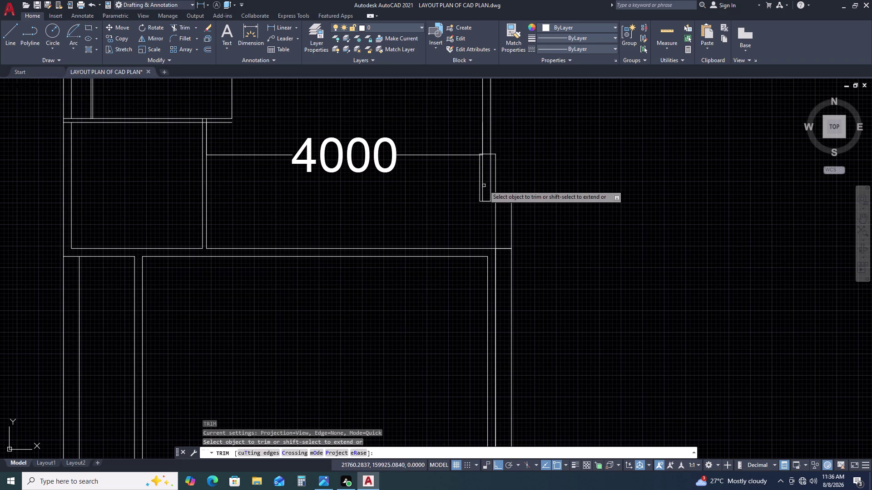
scroll(up, 3)
double_click(500, 160)
double_click(475, 172)
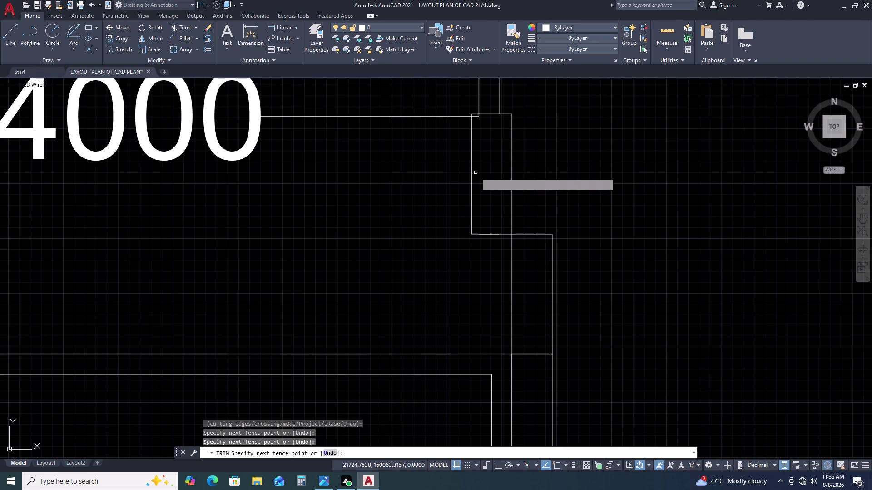
key(Escape)
Select the 4000 dimension, cancel moving it, and pan back to the partition rooms.
click(454, 100)
click(425, 145)
scroll(down, 3)
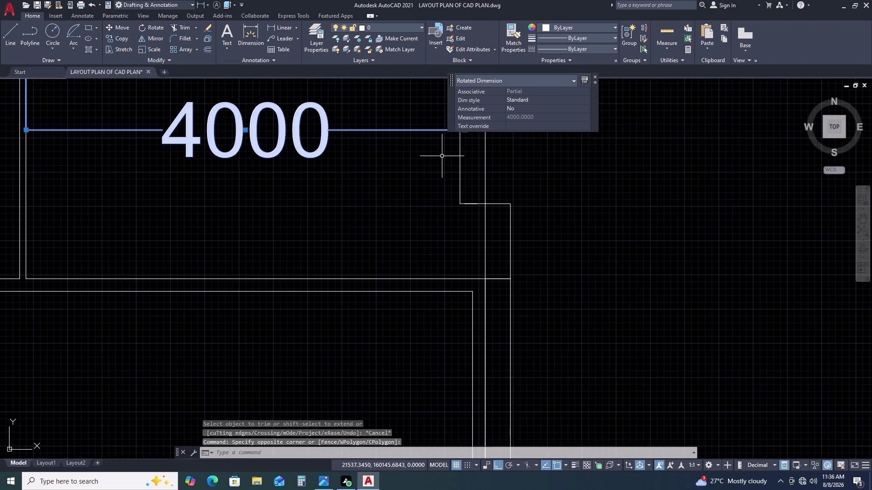
middle_drag(441, 157, 495, 262)
click(298, 236)
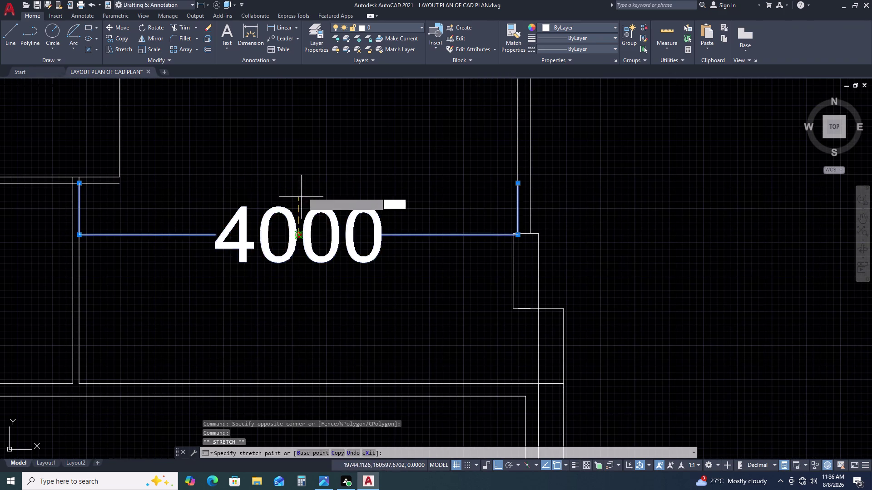
click(308, 158)
key(Escape)
scroll(down, 3)
scroll(up, 3)
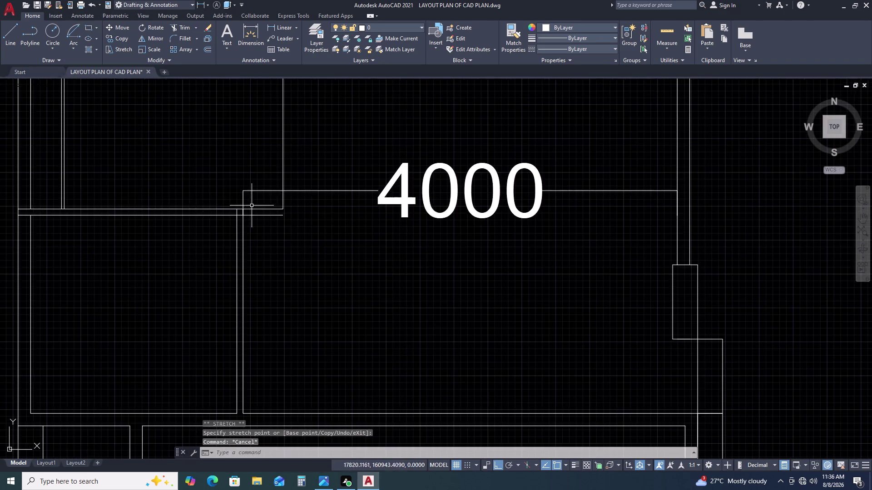
scroll(down, 3)
middle_drag(265, 248, 397, 220)
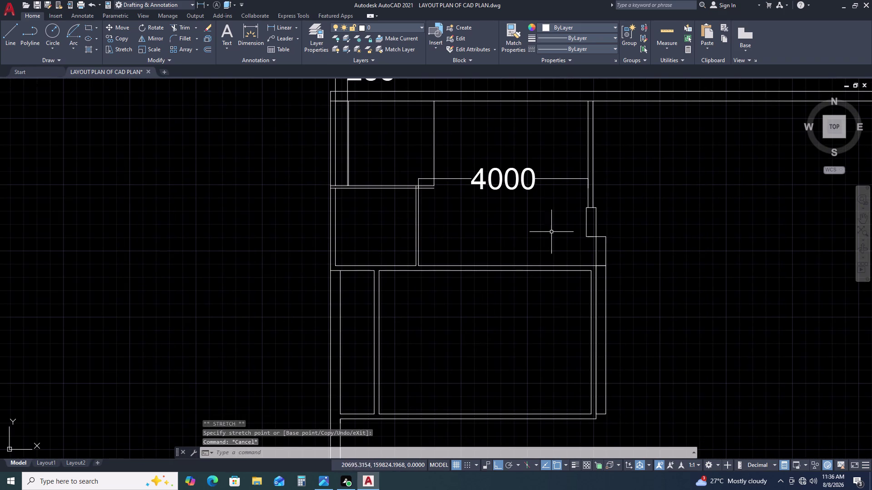
Draw a horizontal wall line leftward from the wall jog.
text(L)
key(space)
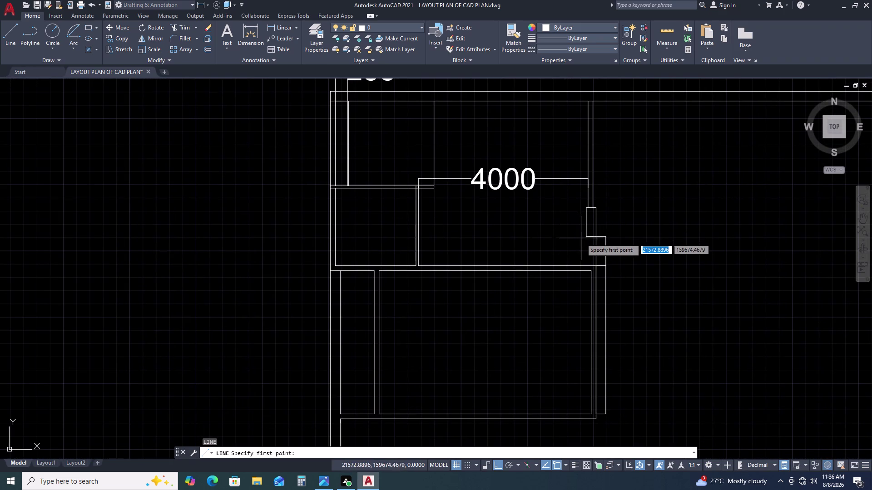
click(587, 238)
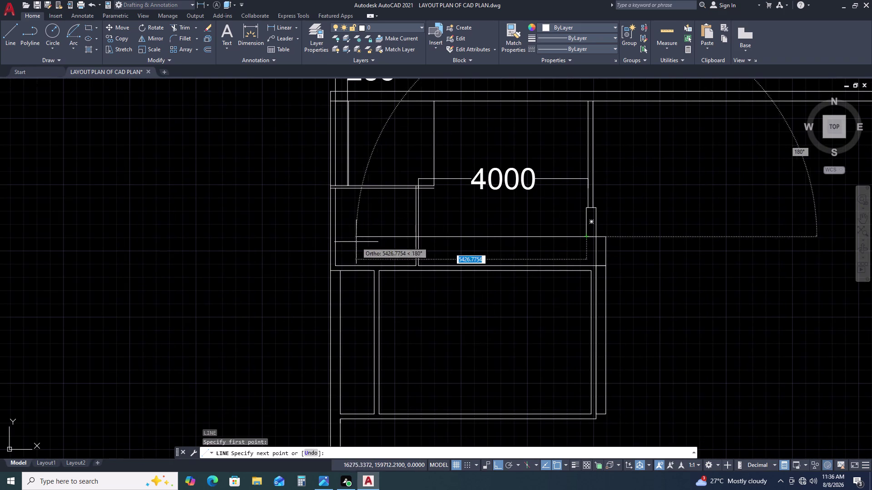
click(402, 235)
key(Escape)
Trim the new line's overhang and the overlapping wall segments around it.
text(TR)
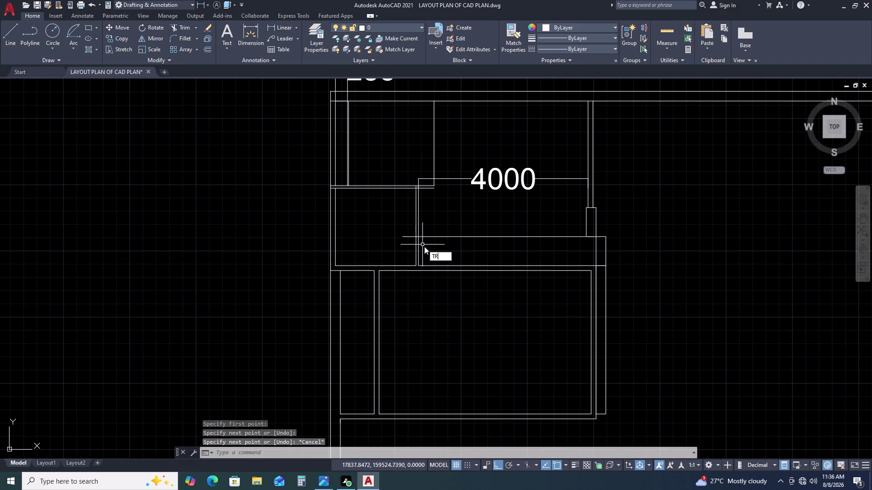
key(space)
scroll(up, 3)
click(429, 231)
click(401, 254)
click(373, 182)
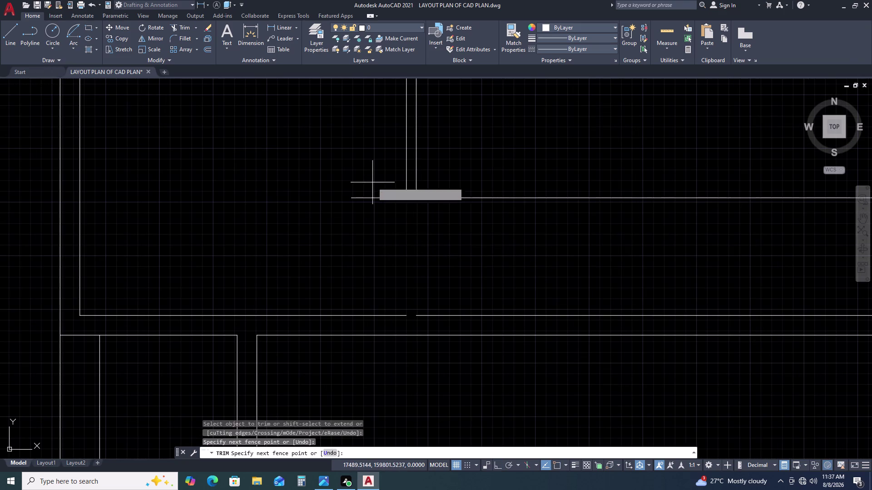
click(366, 236)
click(444, 190)
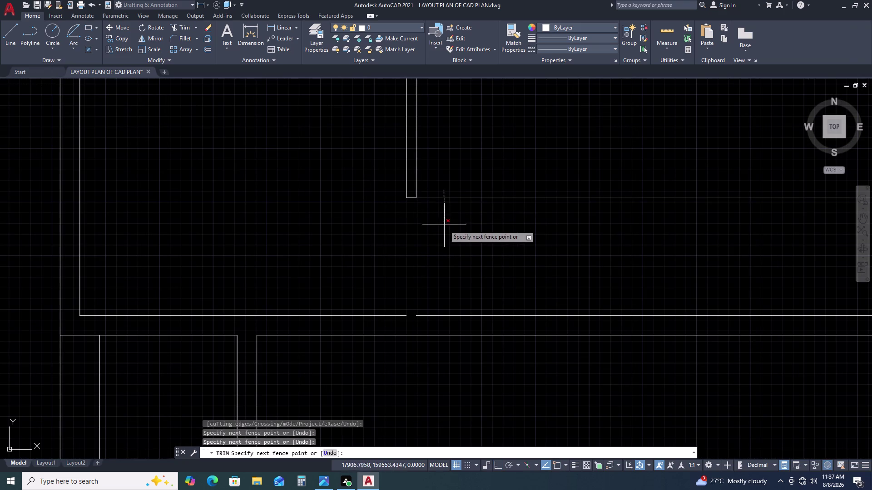
scroll(down, 3)
key(Escape)
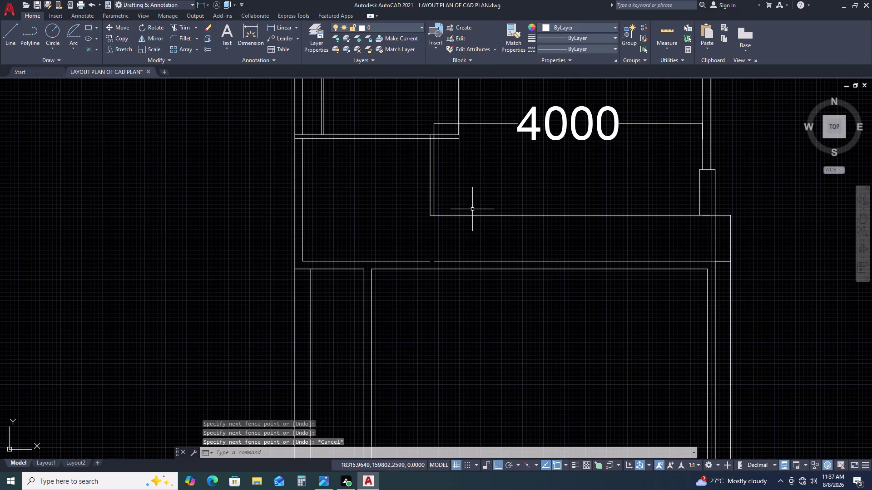
Trim two more wall line ends with a repeated trim.
key(space)
click(482, 208)
click(474, 229)
key(Escape)
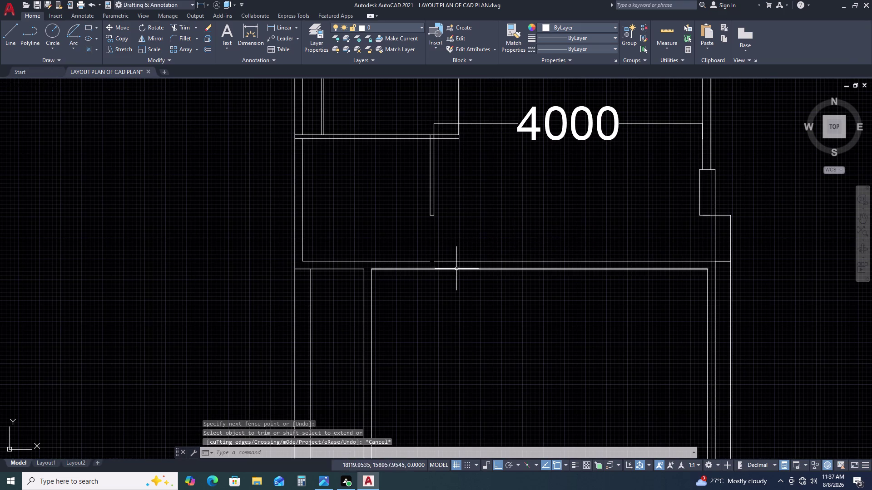
Extend the short wall line to its boundary with EX.
text(EX)
key(space)
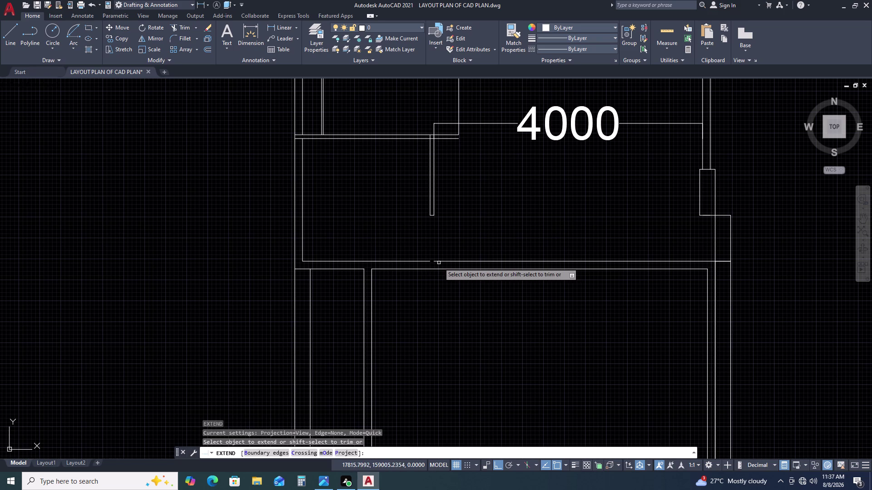
click(443, 260)
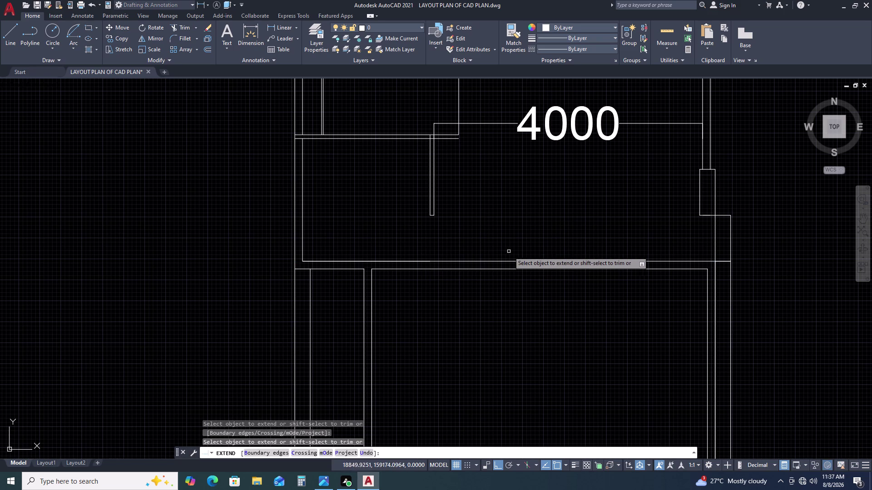
key(Escape)
middle_drag(571, 245, 493, 256)
scroll(down, 3)
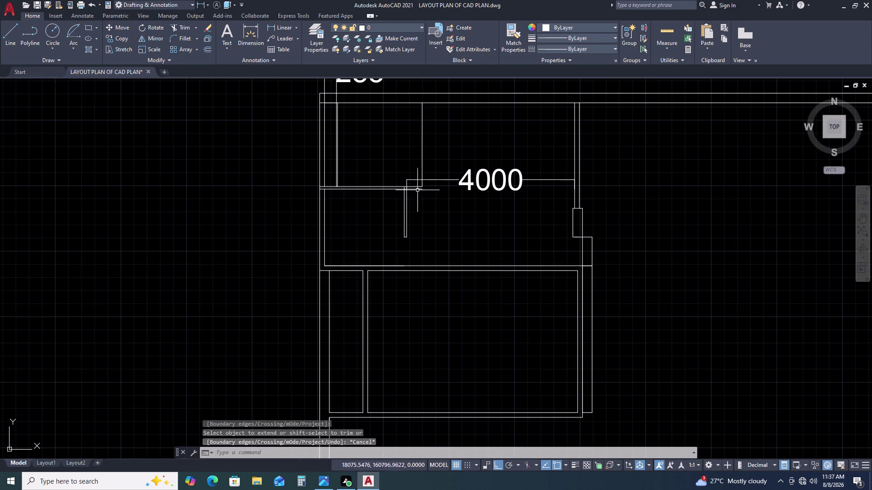
scroll(up, 3)
scroll(up, 3)
scroll(down, 3)
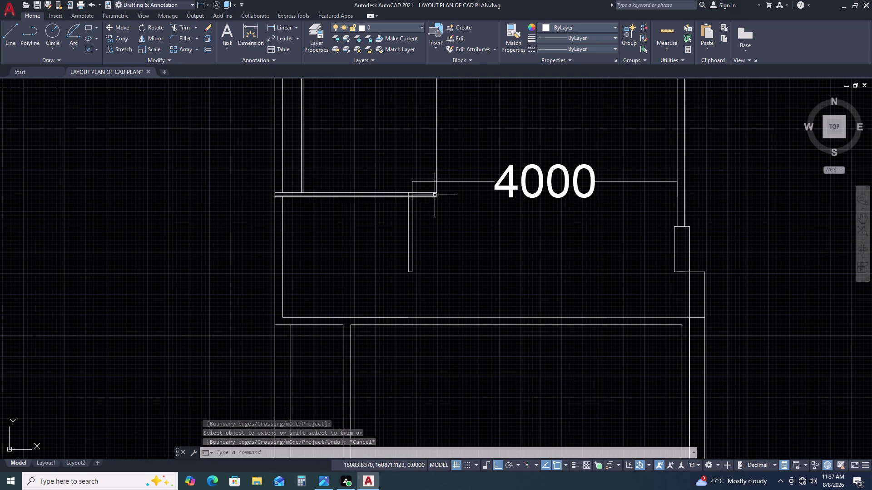
Trim the overlapping wall lines at the upper partitions.
text(TR)
key(space)
scroll(up, 3)
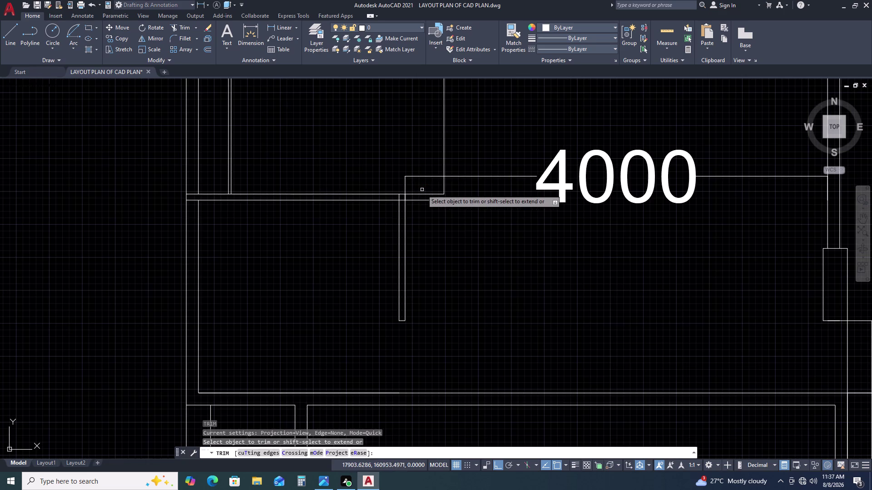
click(421, 190)
click(420, 216)
scroll(down, 3)
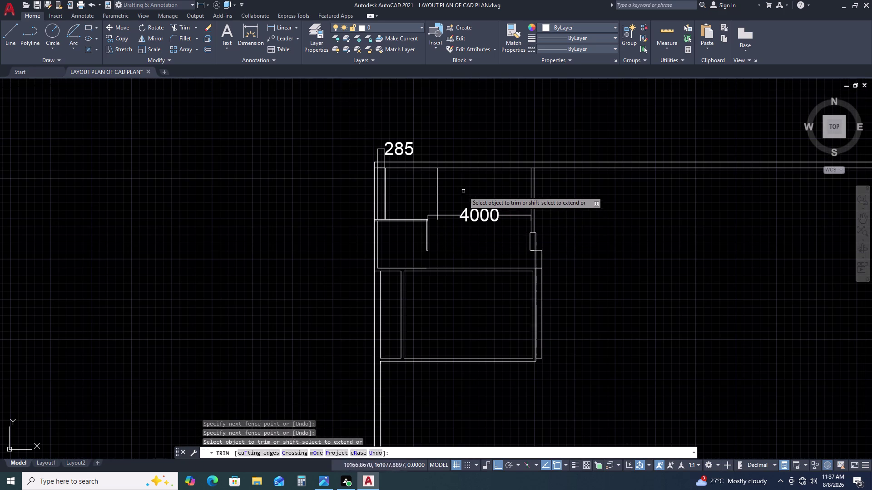
click(456, 187)
click(414, 188)
key(Escape)
Delete the 4000 dimension.
scroll(up, 3)
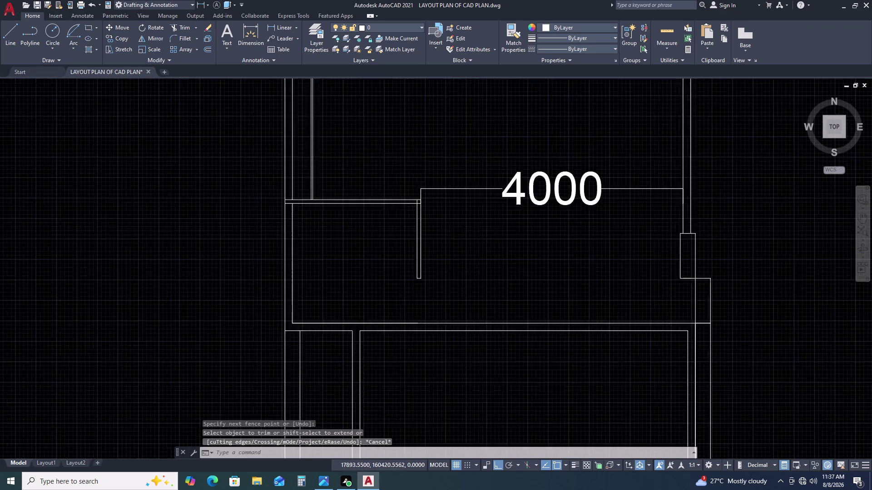
drag(564, 148, 551, 163)
click(515, 196)
key(Delete)
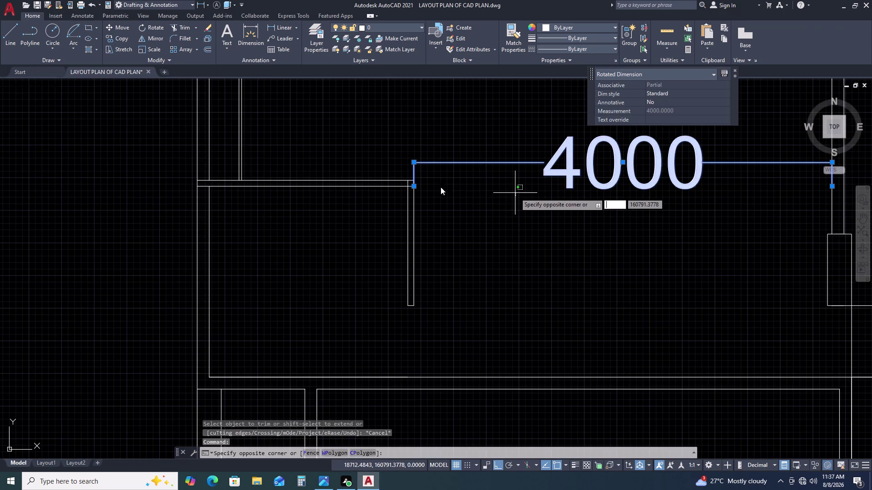
key(Delete)
key(Escape)
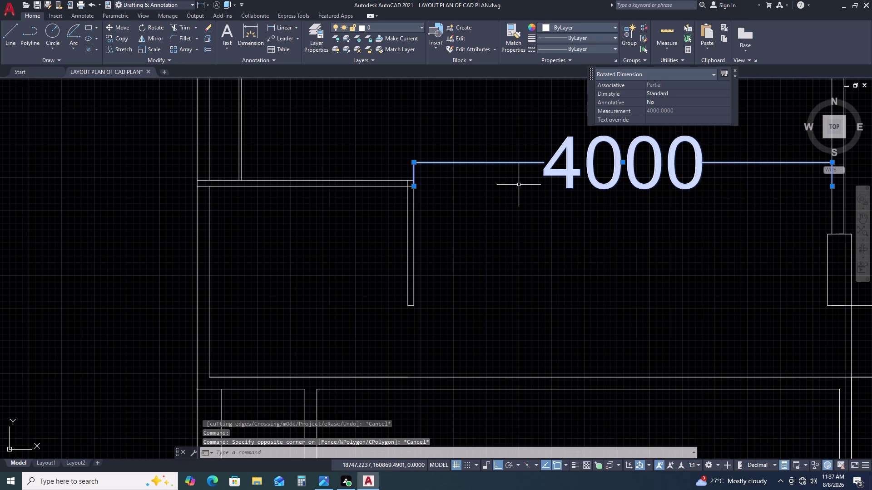
key(Delete)
Fence-trim the crossing wall lines at the partition junction.
text(TR)
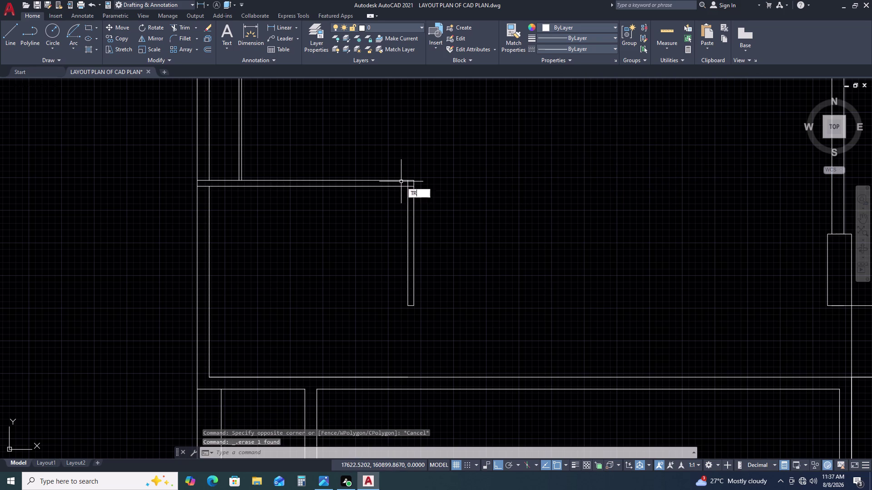
key(space)
scroll(up, 3)
scroll(up, 3)
drag(403, 152, 409, 154)
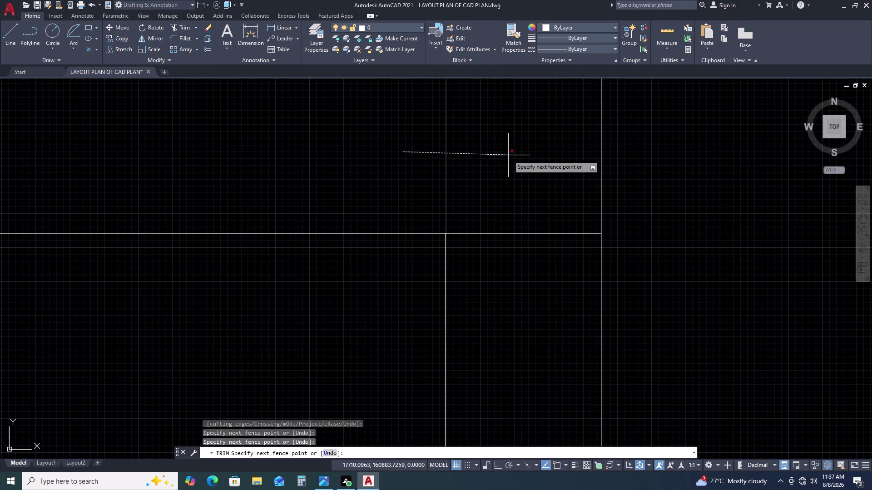
click(508, 156)
click(519, 207)
click(523, 295)
scroll(down, 3)
scroll(down, 3)
scroll(down, 3)
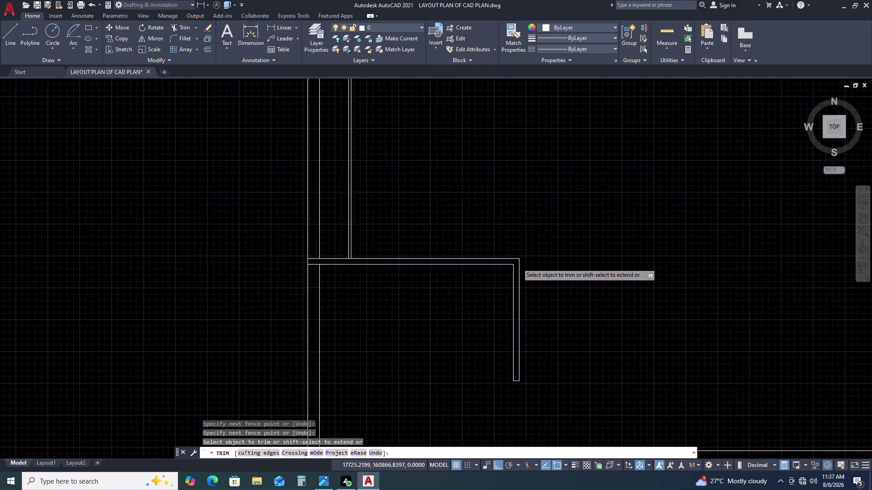
key(Escape)
middle_drag(519, 363, 467, 273)
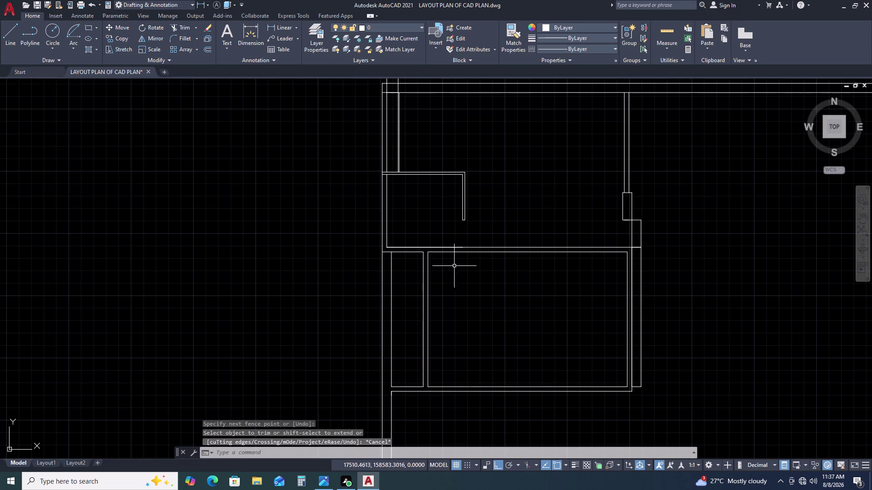
scroll(up, 3)
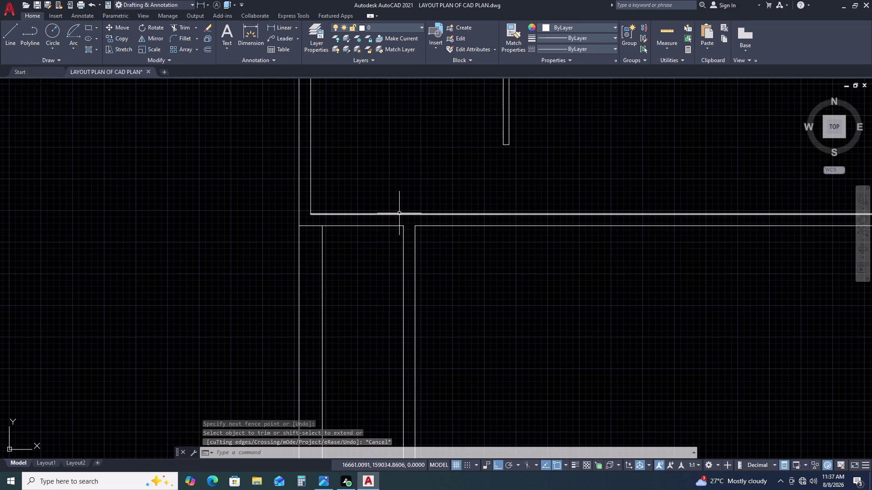
Erase the leftover stray line at the wall junction.
click(399, 213)
key(Escape)
drag(289, 198, 300, 203)
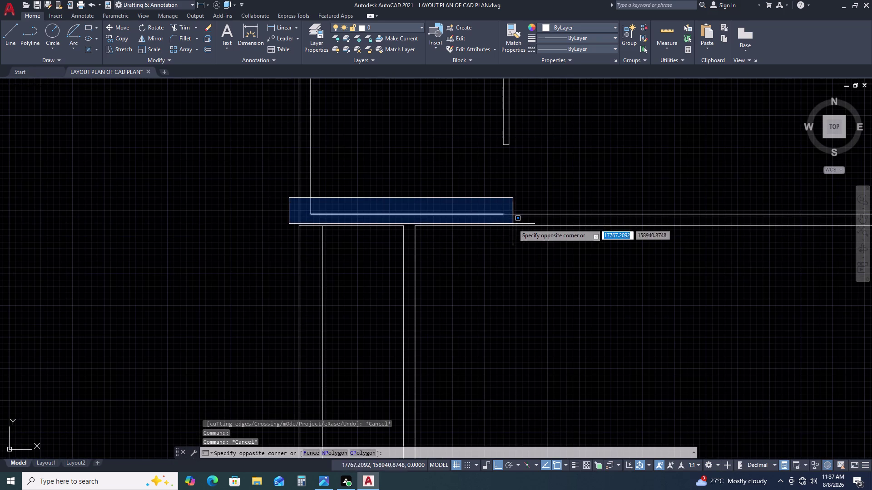
click(521, 223)
key(Delete)
scroll(down, 3)
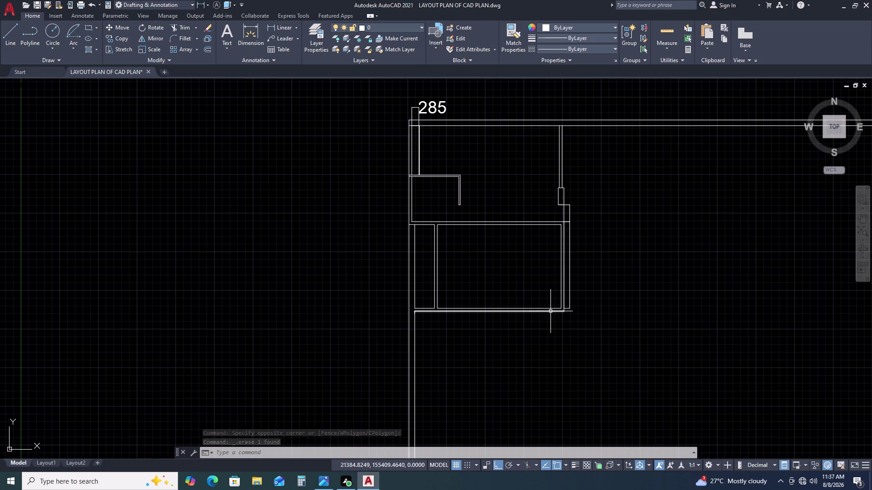
scroll(up, 3)
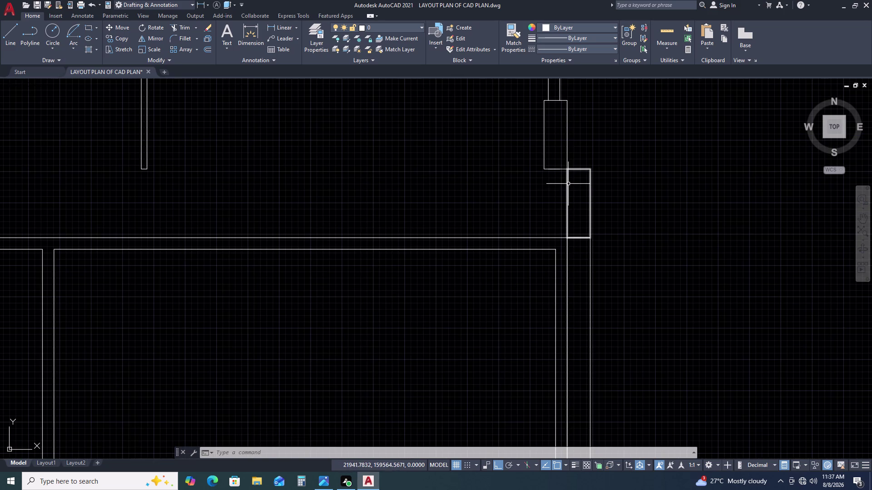
Select the narrow wall pier outline and start a move, then cancel it.
click(570, 122)
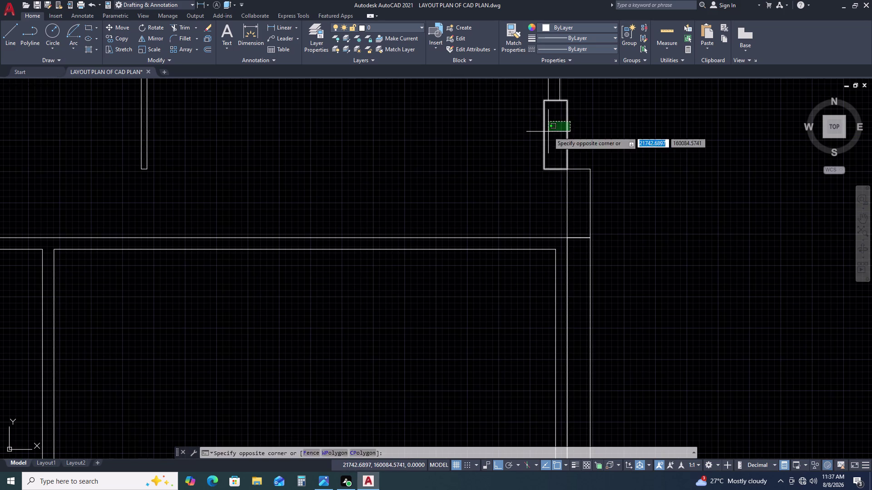
click(548, 132)
scroll(up, 3)
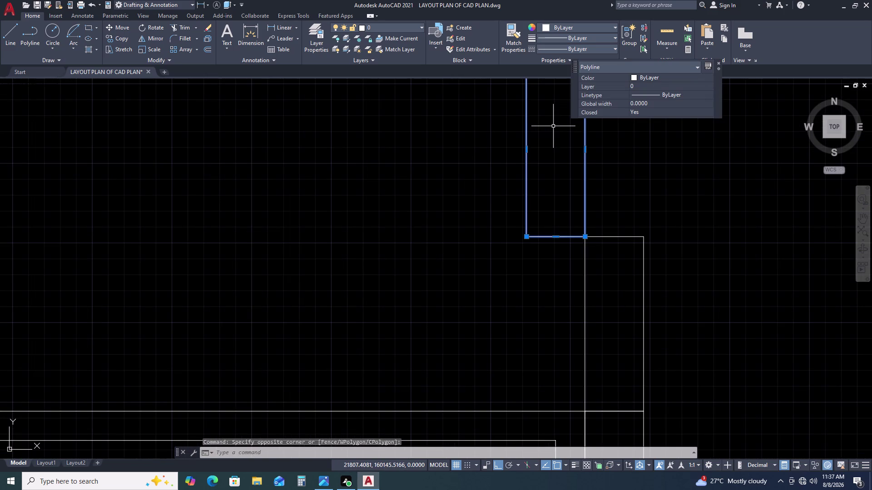
key(m)
key(space)
scroll(down, 3)
middle_drag(560, 138, 562, 201)
scroll(up, 3)
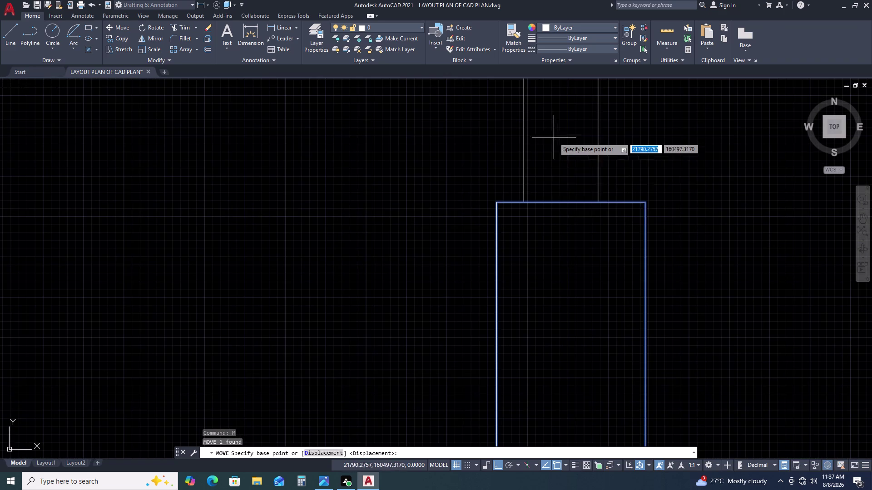
key(Escape)
Begin a line from the pier's top corner, then cancel it.
text(L)
key(space)
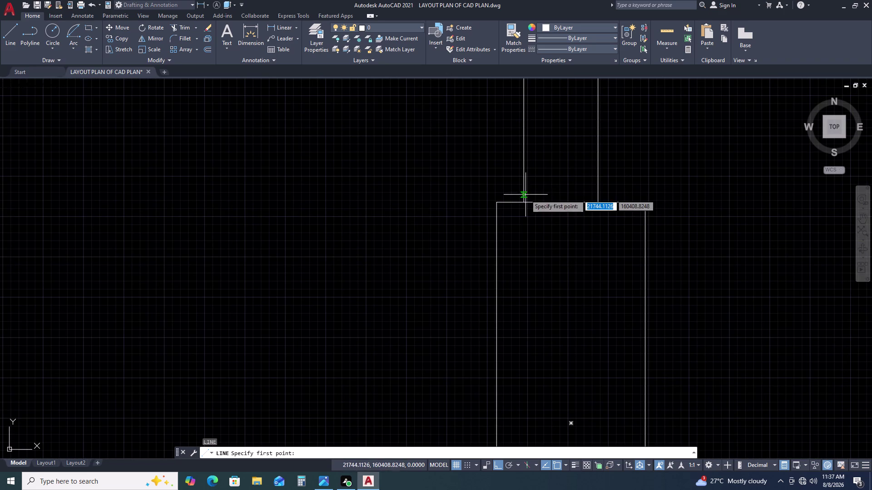
click(525, 201)
double_click(596, 200)
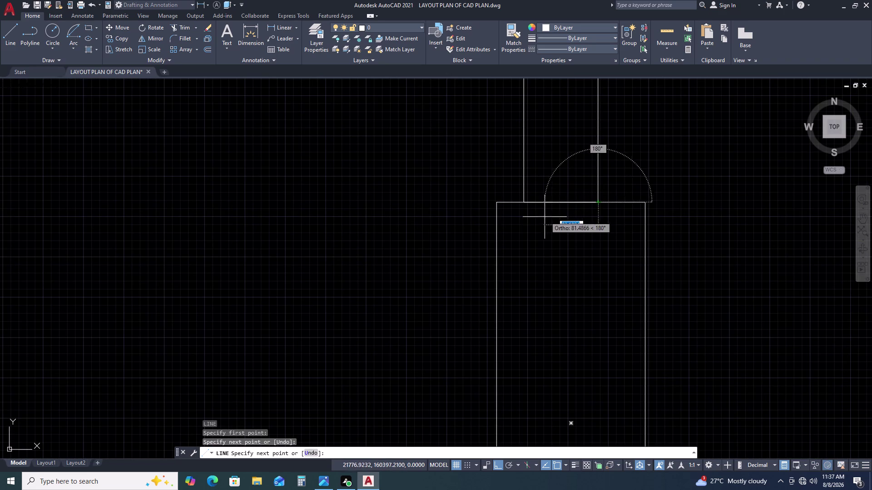
key(Escape)
Move the pier outline a short distance left from its top-edge midpoint.
drag(673, 203, 669, 208)
click(617, 282)
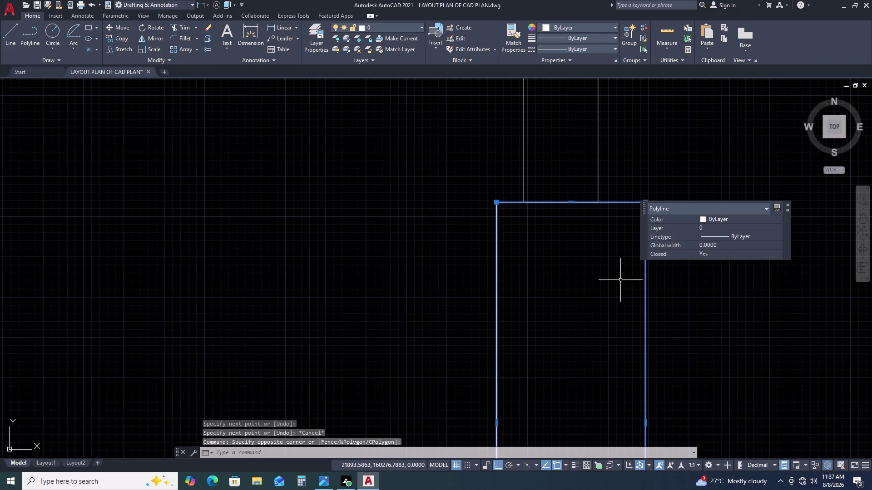
text(M)
key(space)
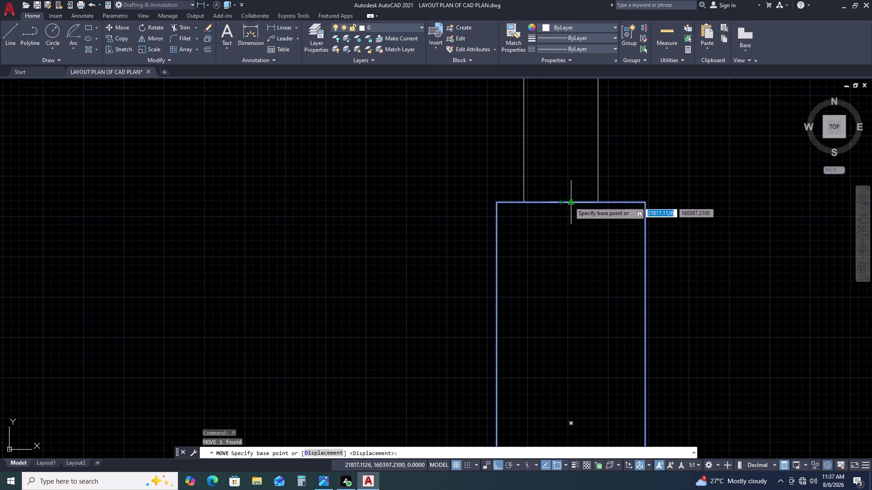
click(569, 201)
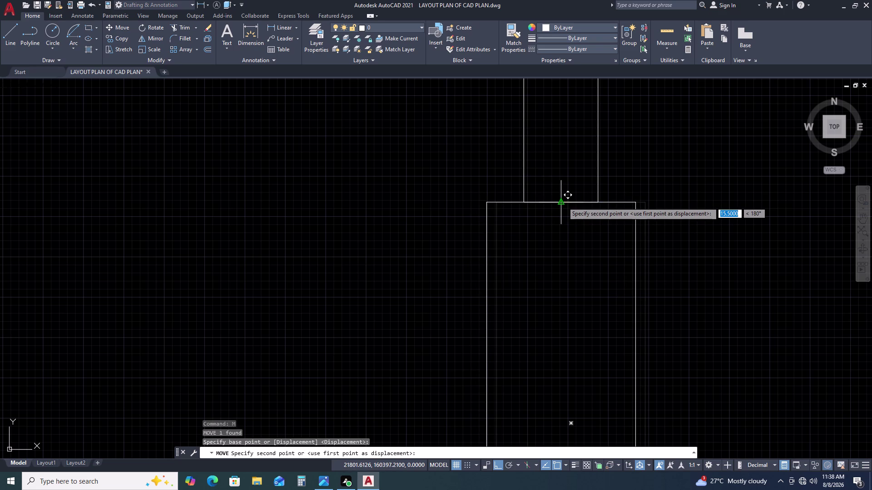
click(562, 202)
scroll(down, 3)
middle_drag(614, 256, 563, 180)
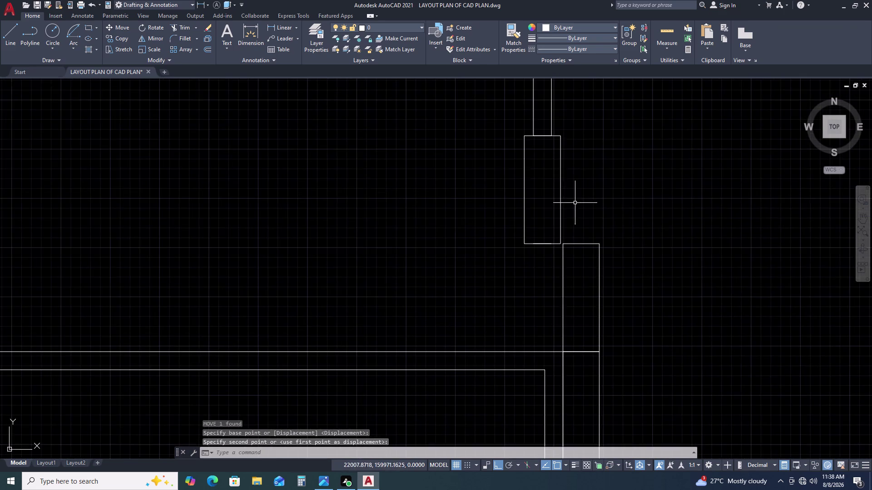
scroll(down, 3)
scroll(up, 3)
Delete the leftover short line between the piers.
click(550, 202)
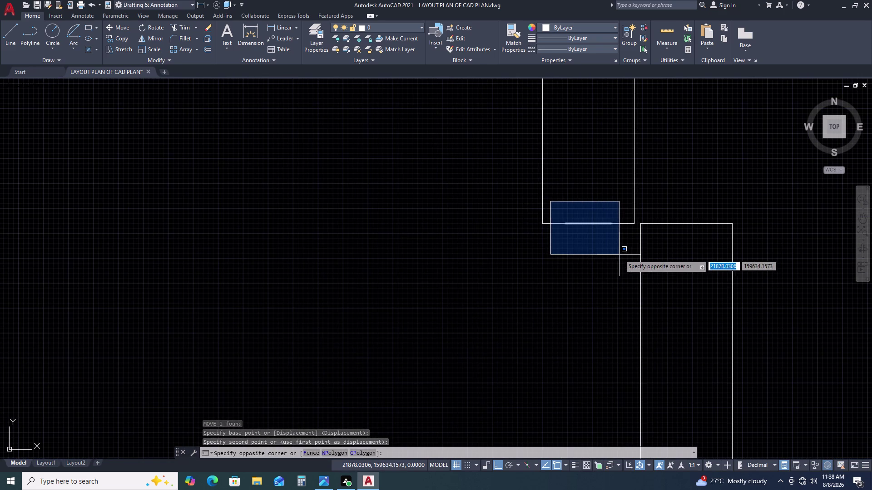
click(619, 255)
key(Delete)
scroll(down, 3)
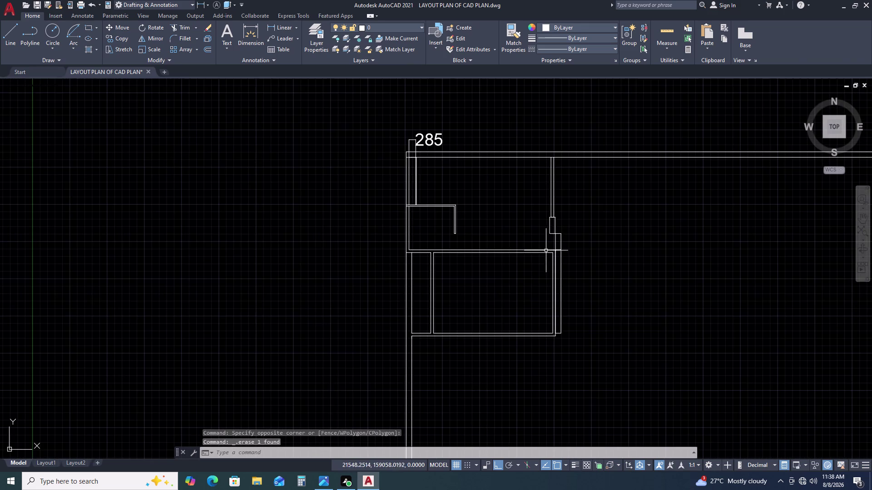
scroll(up, 3)
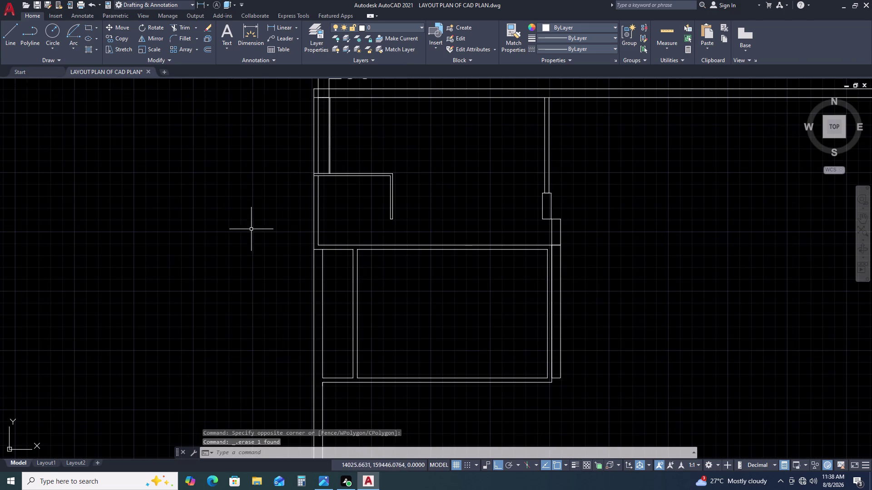
Select the partition room walls plus the pier and move them onto the wall corner.
double_click(253, 224)
click(594, 404)
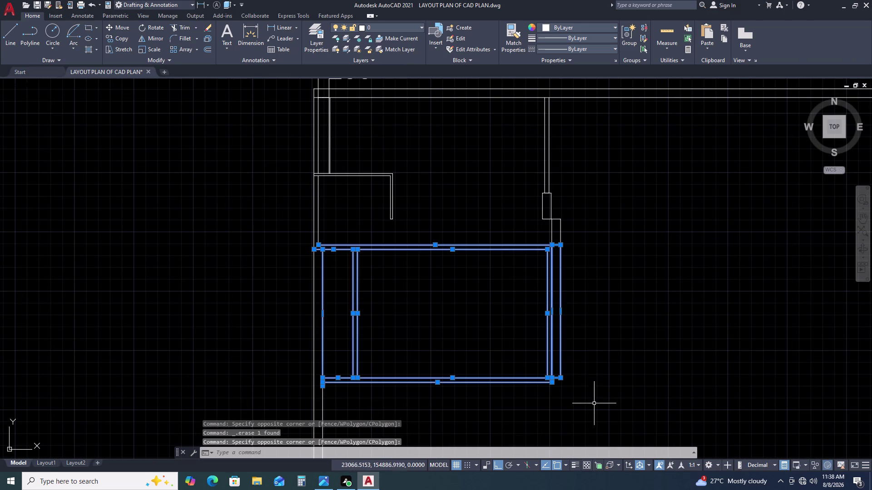
click(571, 226)
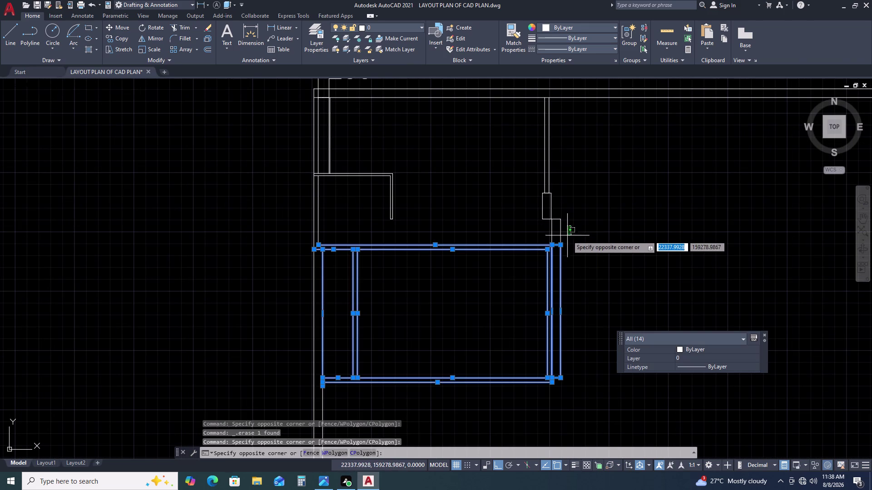
scroll(up, 3)
scroll(up, 3)
click(548, 213)
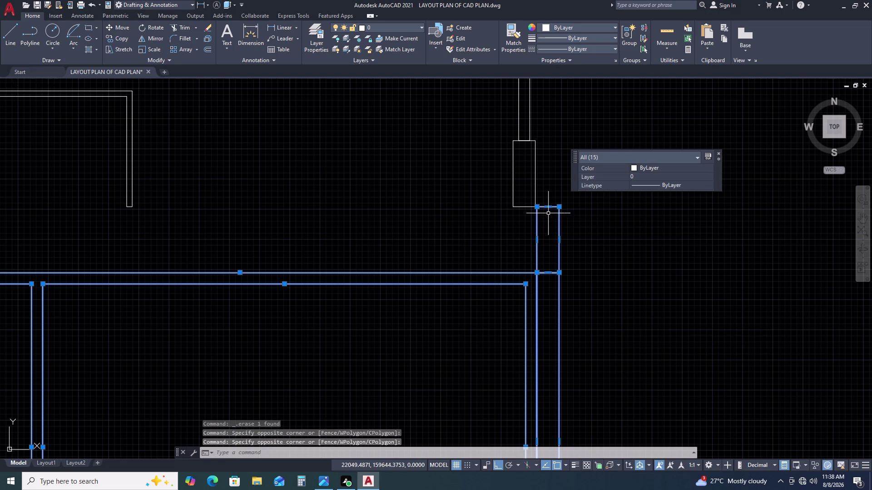
text(M)
key(space)
scroll(up, 3)
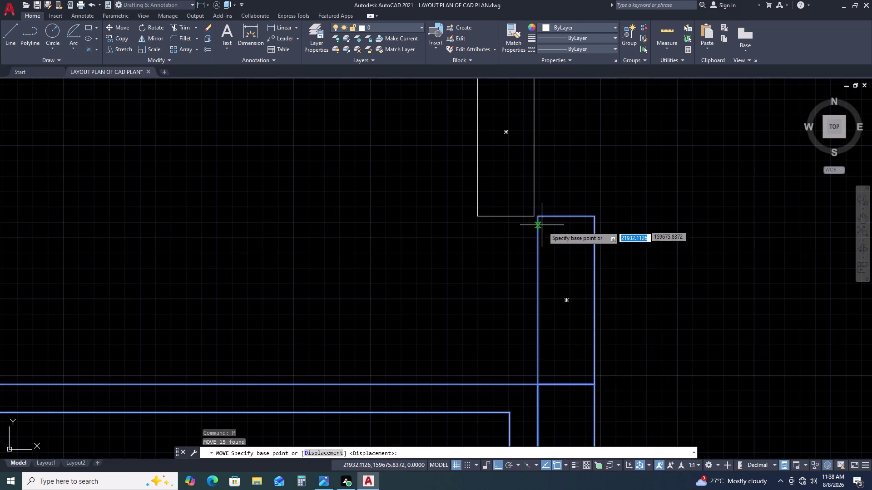
click(539, 218)
click(532, 218)
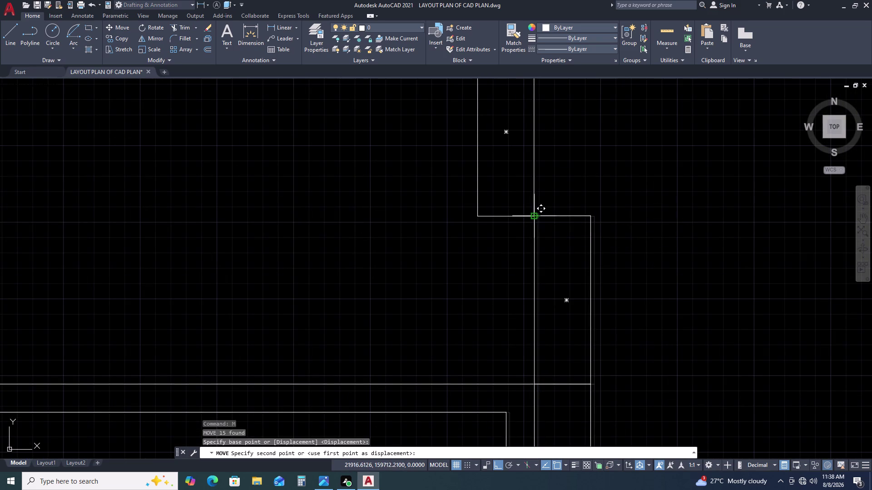
scroll(down, 3)
scroll(down, 3)
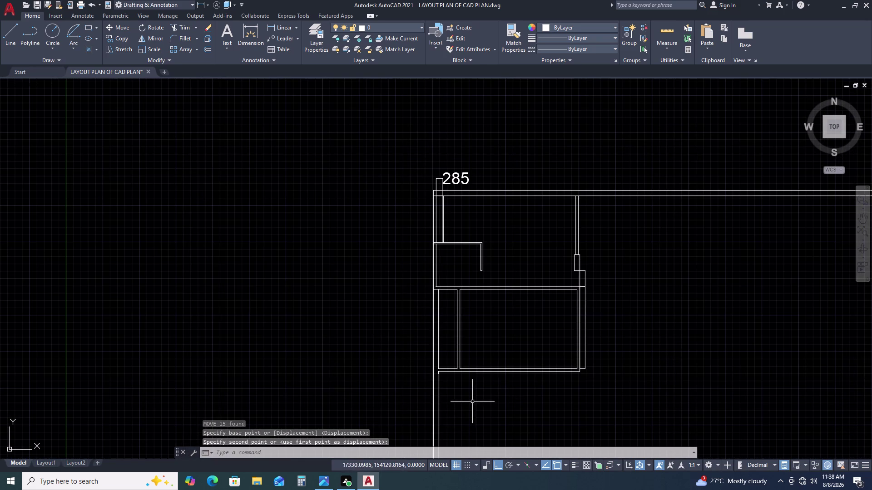
scroll(up, 3)
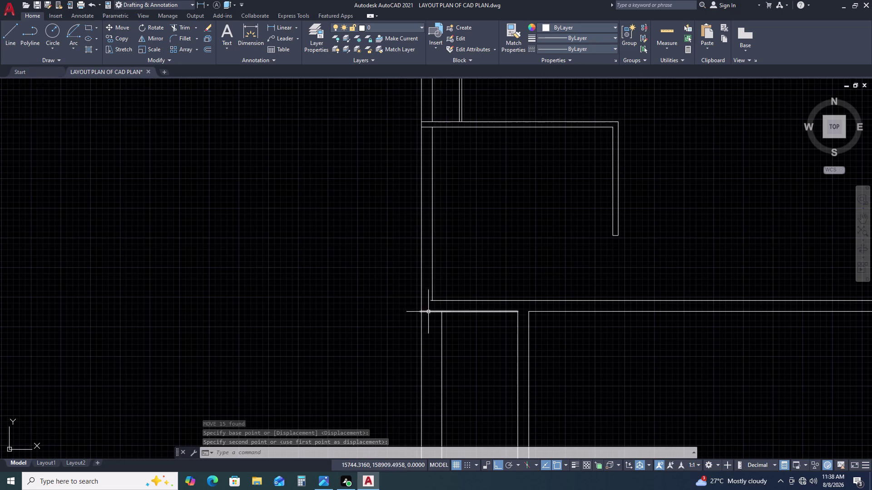
scroll(up, 3)
Fence-trim the overlapping wall ends at the lower and upper junctions.
key(t)
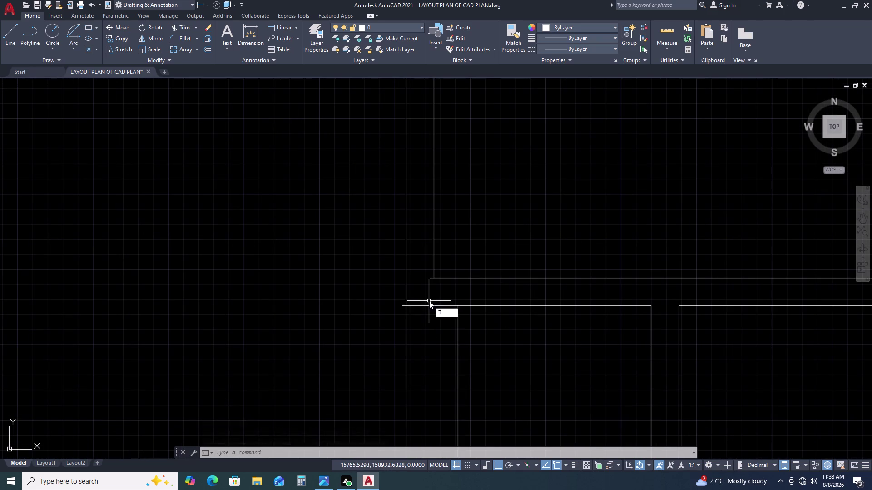
text(R)
key(space)
click(431, 299)
double_click(428, 326)
scroll(up, 3)
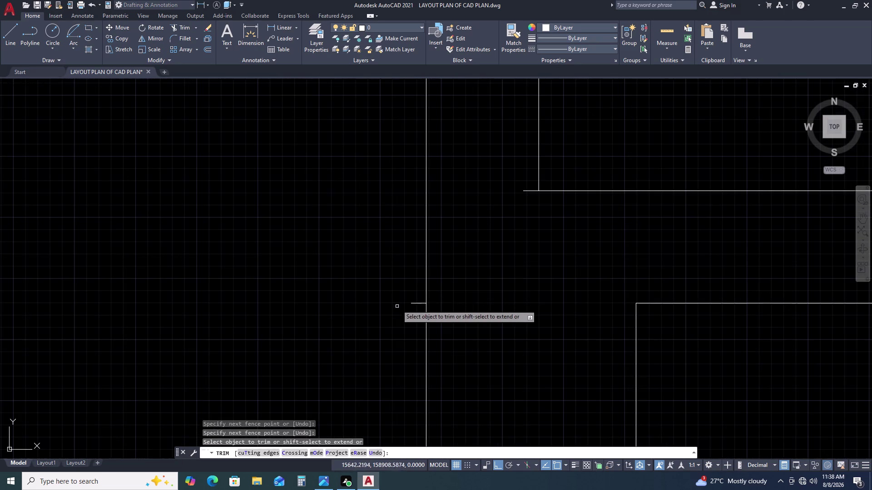
click(418, 296)
click(409, 341)
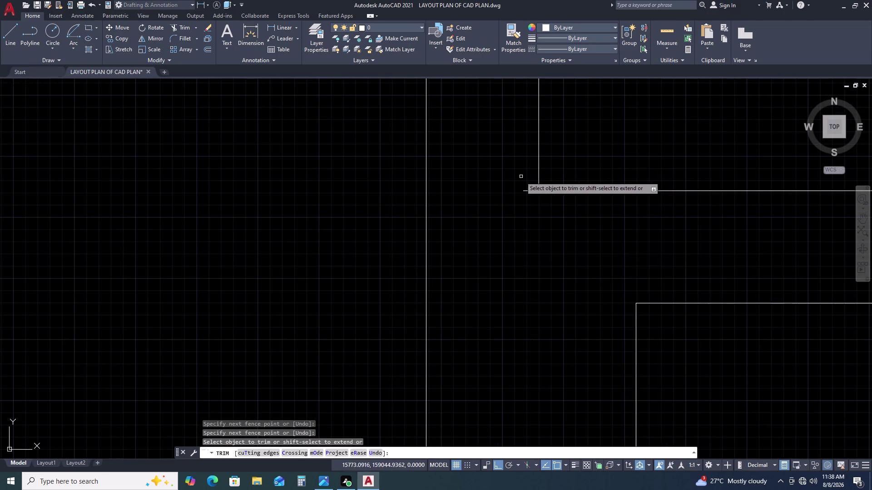
click(524, 177)
click(531, 237)
scroll(down, 3)
scroll(down, 3)
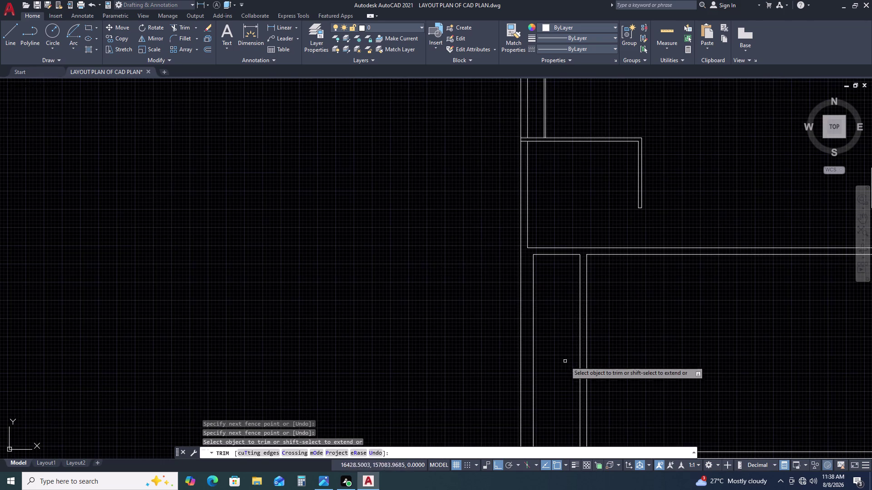
middle_drag(594, 356, 544, 271)
scroll(up, 3)
key(Escape)
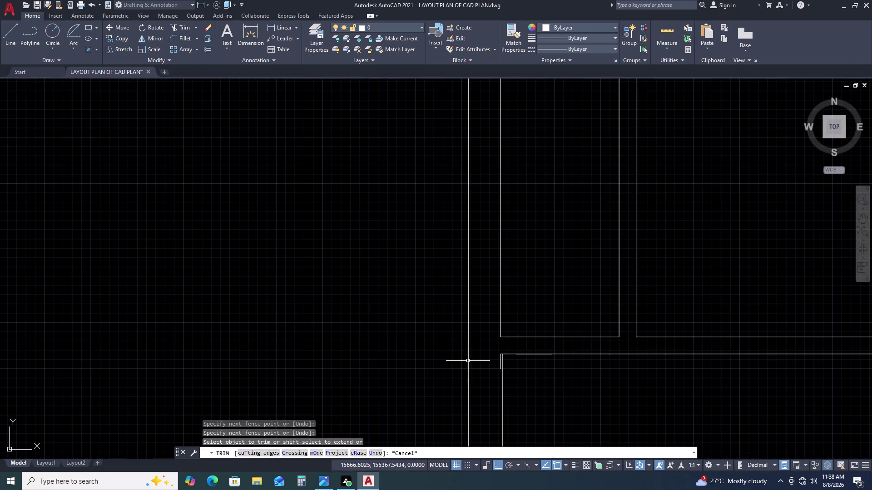
Delete the stray wall line segment.
drag(494, 339, 496, 348)
double_click(506, 379)
key(Delete)
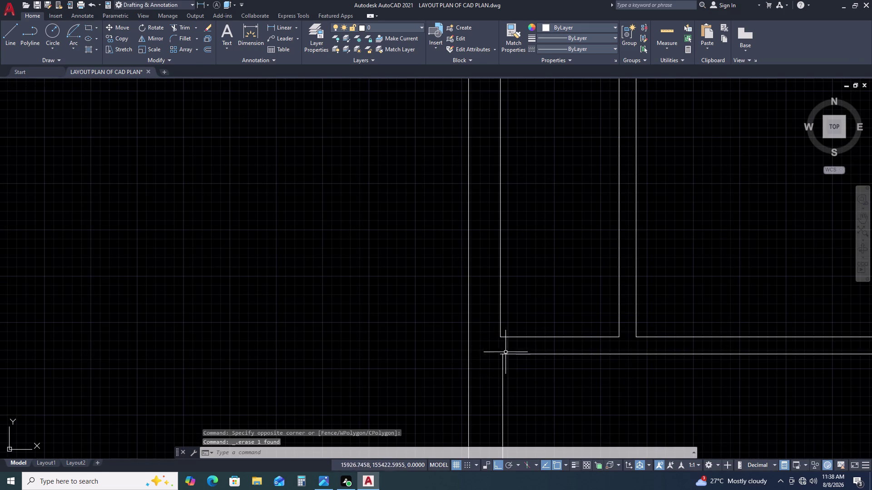
scroll(up, 3)
Trim the extra line at the room's right wall; a later pending command is cancelled.
text(TR)
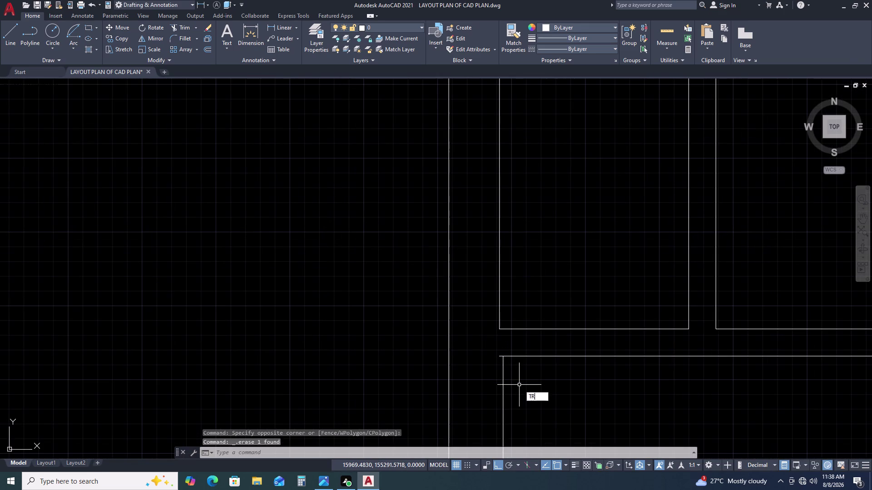
key(space)
click(500, 357)
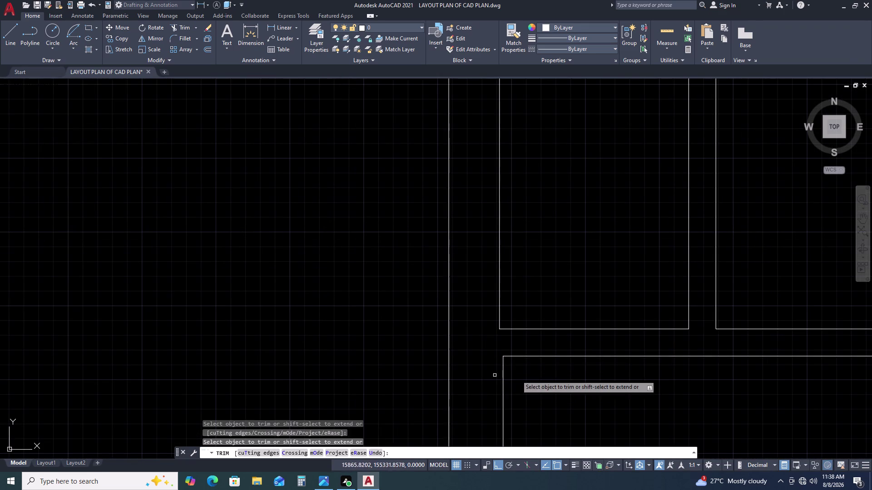
scroll(down, 3)
middle_drag(623, 399, 442, 352)
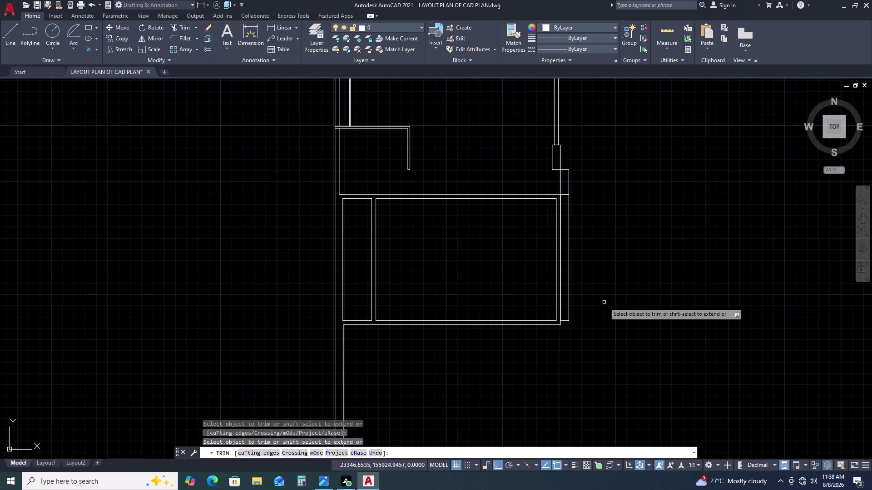
click(561, 264)
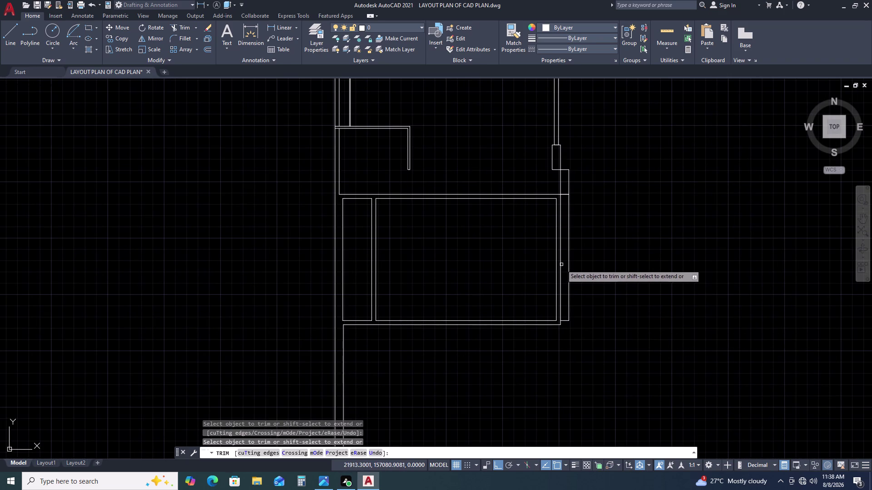
key(Escape)
scroll(up, 3)
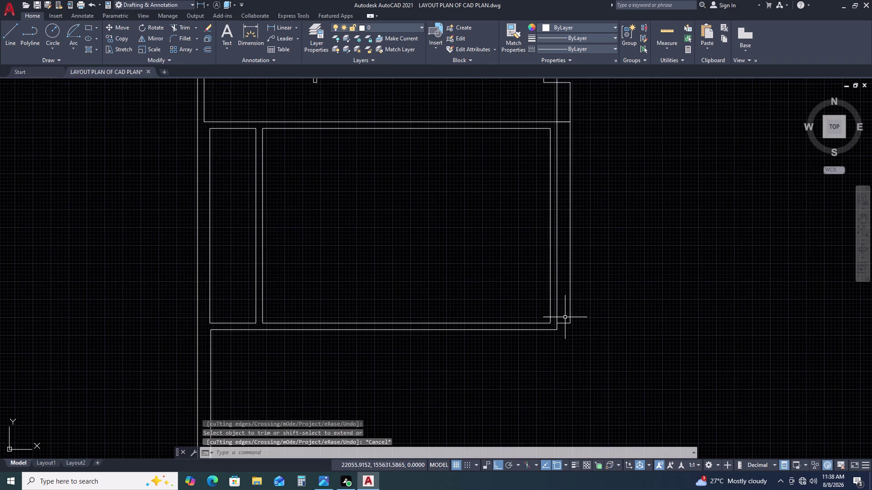
scroll(down, 3)
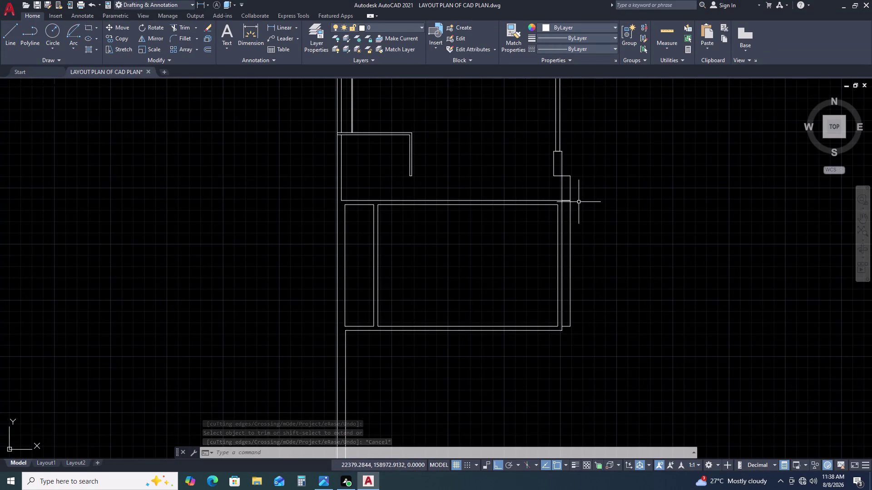
scroll(up, 3)
click(563, 198)
key(Escape)
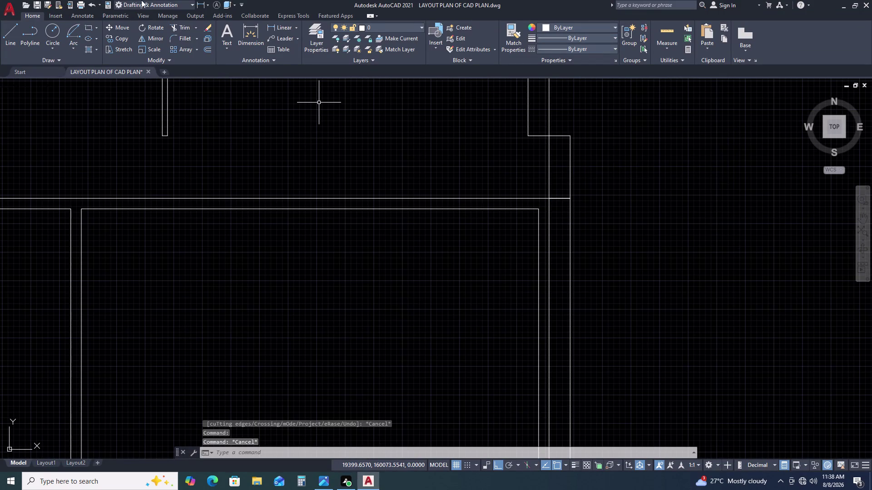
Try three linear wall-thickness dimensions on the wall corners, cancelling each one.
click(284, 30)
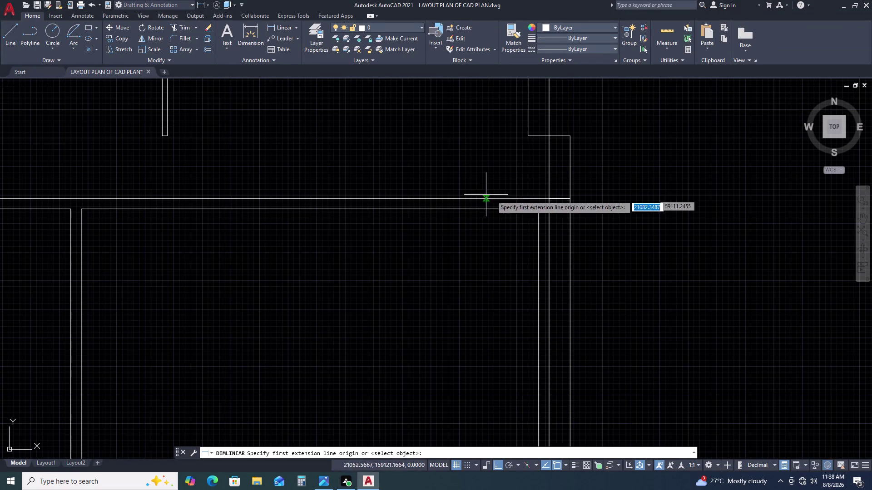
click(548, 200)
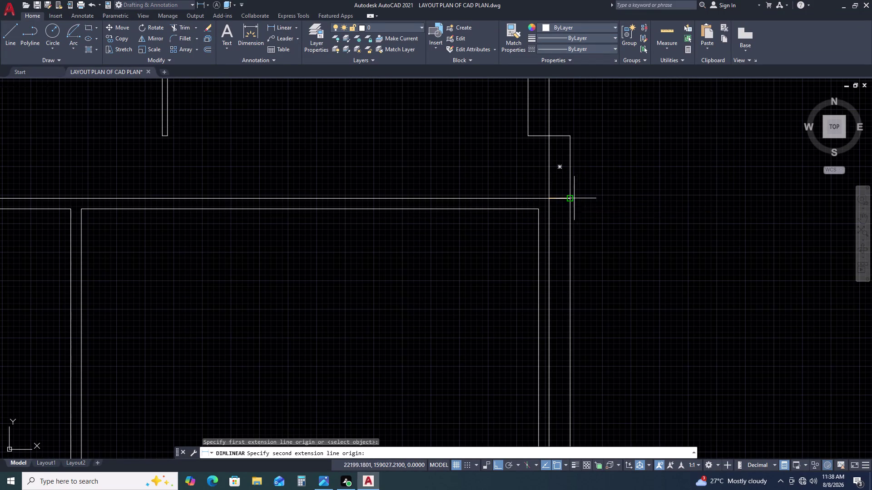
click(568, 198)
scroll(up, 3)
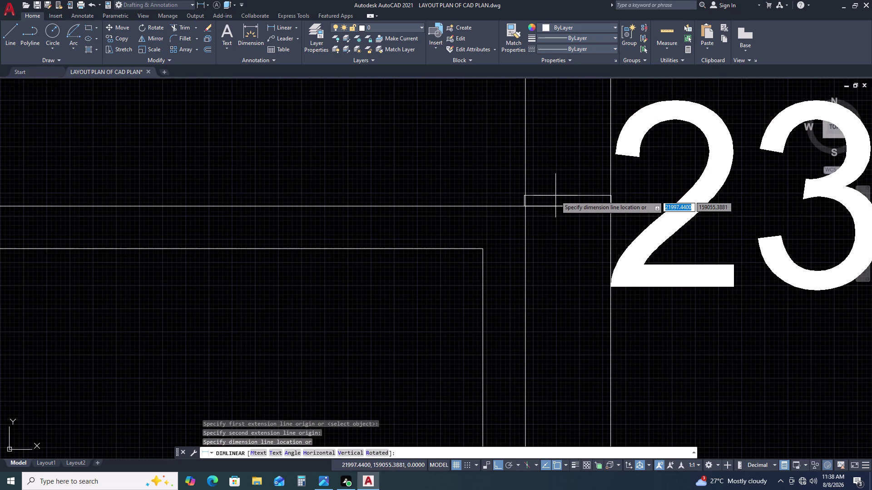
key(Escape)
key(space)
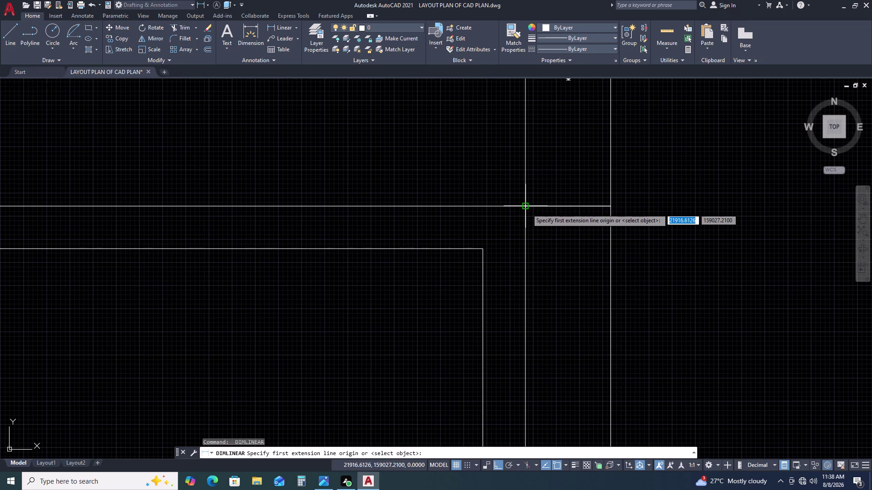
click(526, 209)
click(611, 209)
scroll(down, 3)
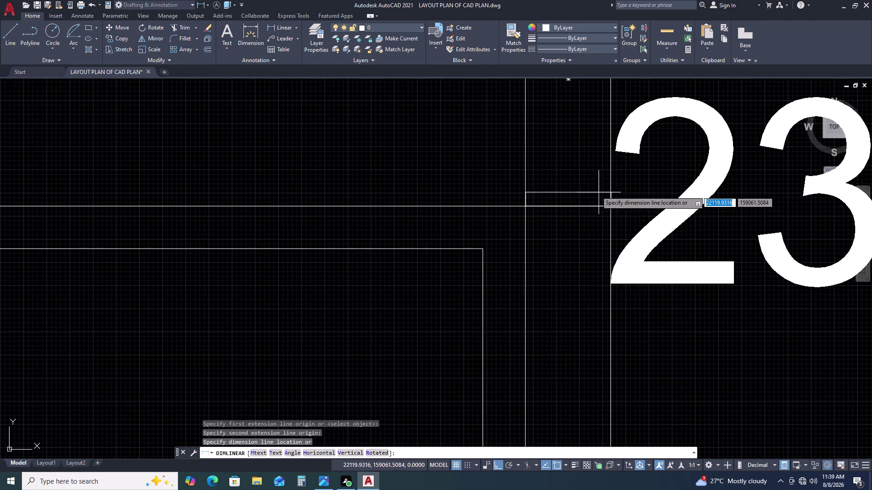
scroll(down, 3)
key(space)
key(space)
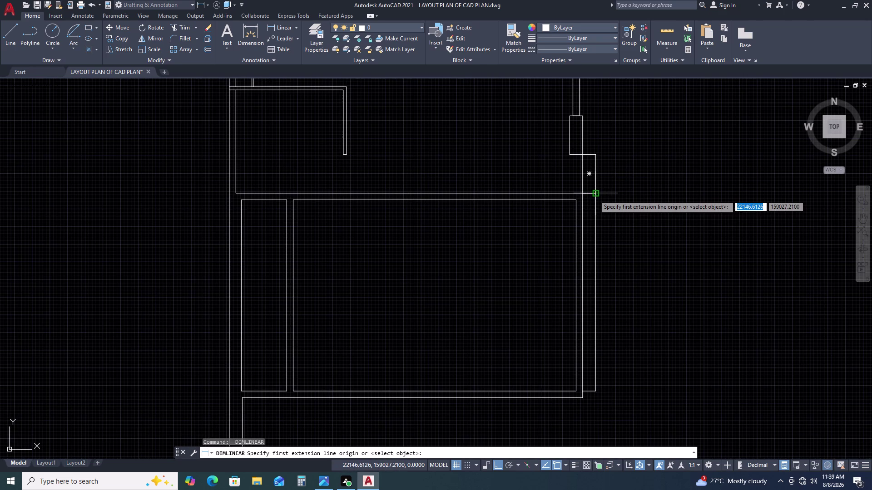
click(594, 195)
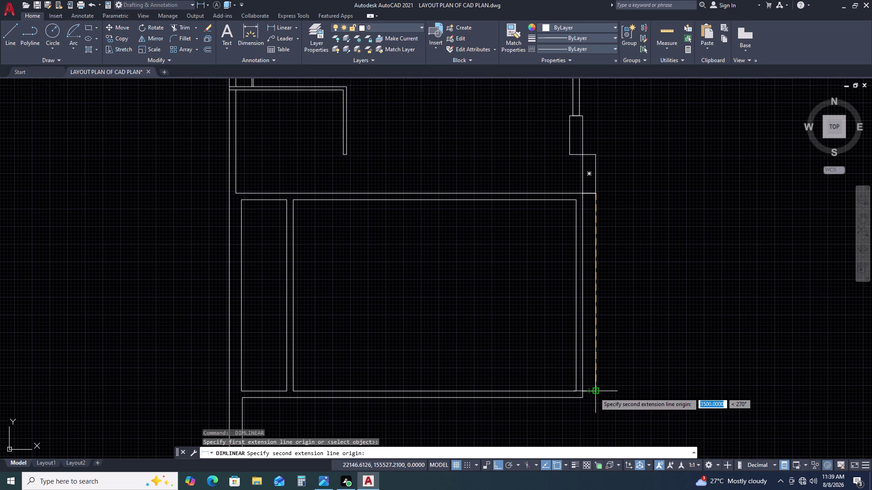
click(594, 393)
key(Escape)
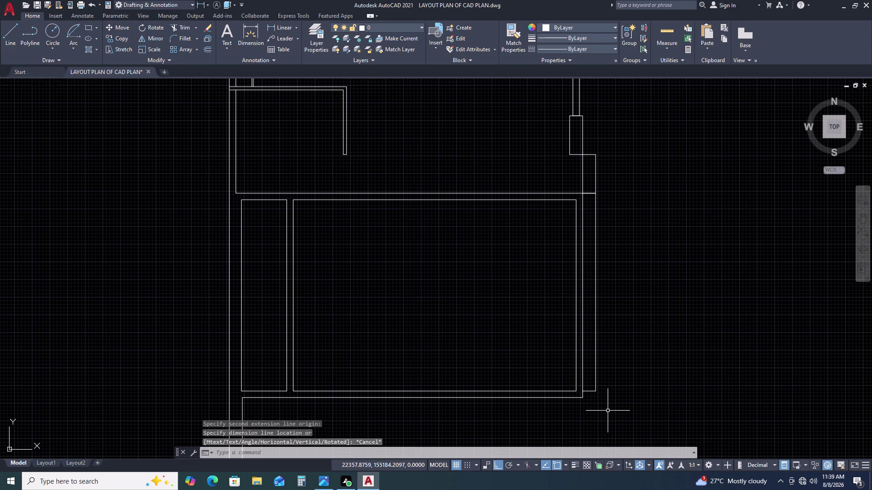
Start a line at the partition room's bottom-right corner.
key(l)
key(space)
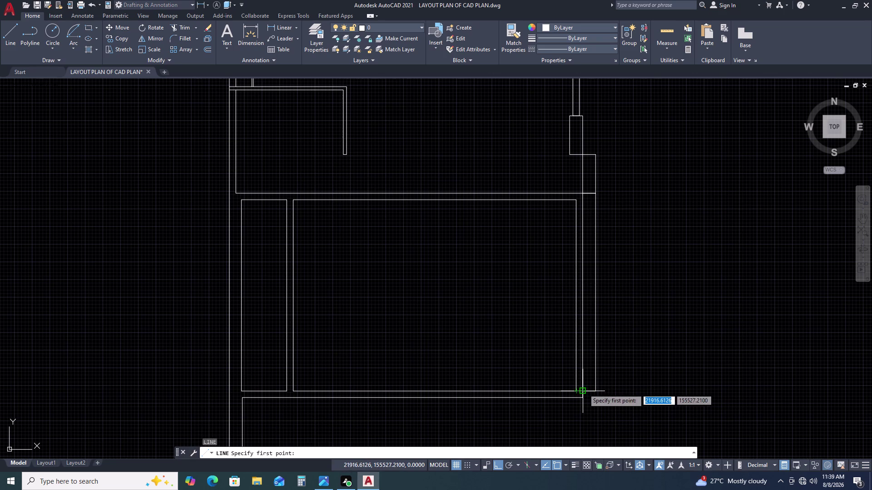
click(583, 389)
scroll(up, 3)
Stop the unfinished line and delete the stray line near the room's bottom edge.
middle_drag(308, 387, 460, 372)
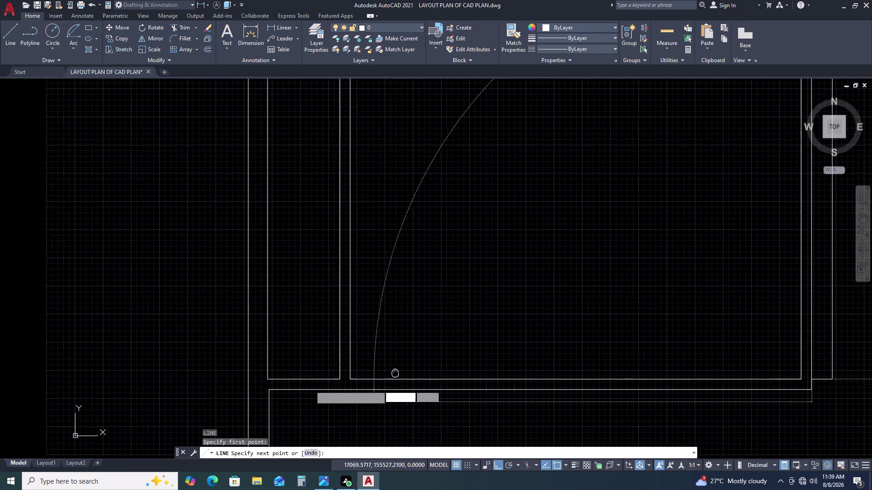
middle_drag(460, 372, 460, 373)
click(351, 379)
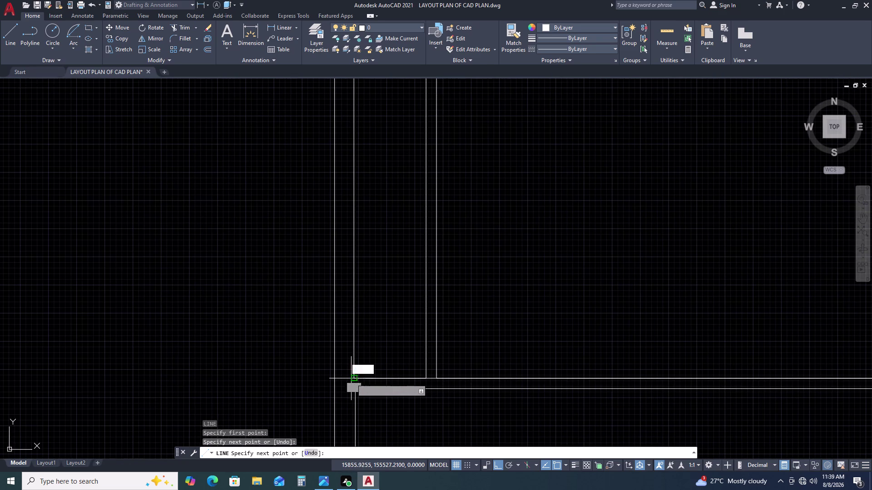
key(Escape)
scroll(down, 3)
scroll(up, 3)
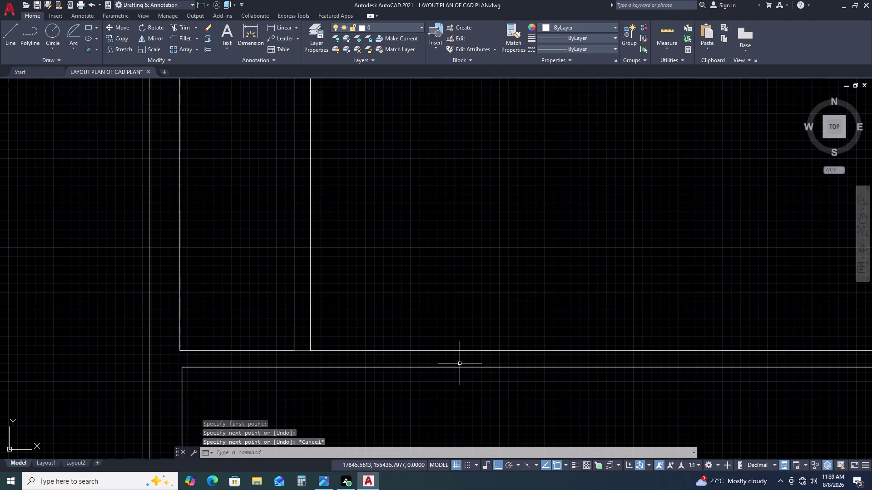
click(460, 364)
click(425, 384)
key(Delete)
scroll(down, 3)
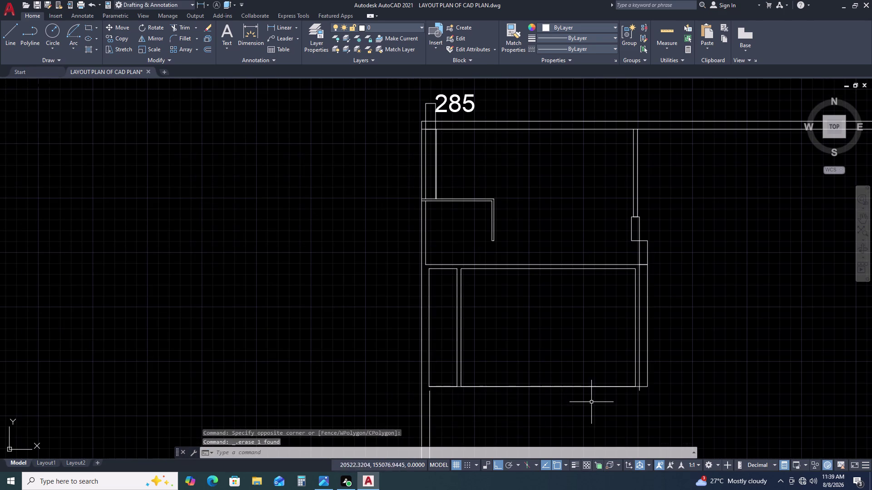
scroll(up, 3)
middle_drag(649, 399, 515, 364)
scroll(up, 3)
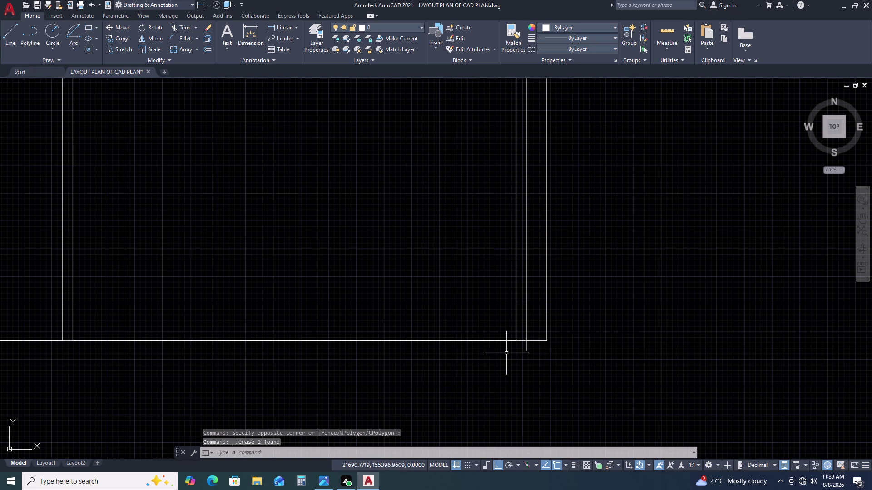
Fence-trim the overlapping wall lines near the room's bottom edge.
text(TR)
key(space)
scroll(up, 3)
click(534, 347)
click(460, 357)
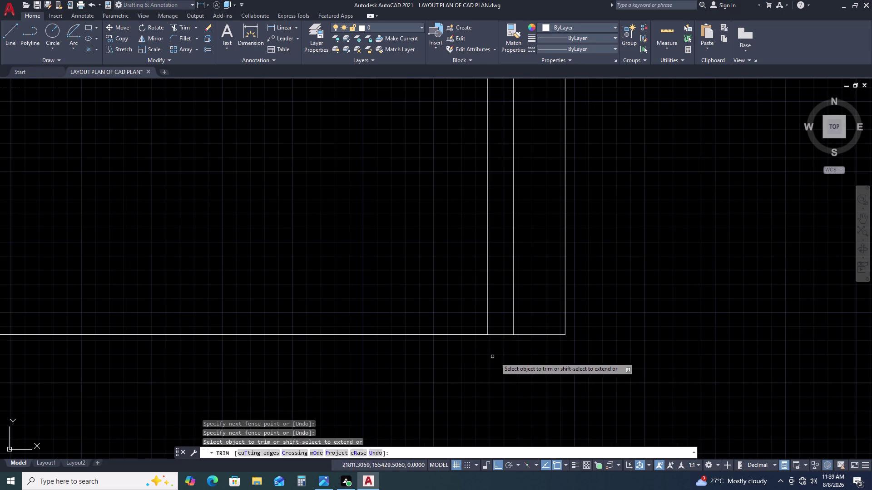
scroll(down, 3)
key(Escape)
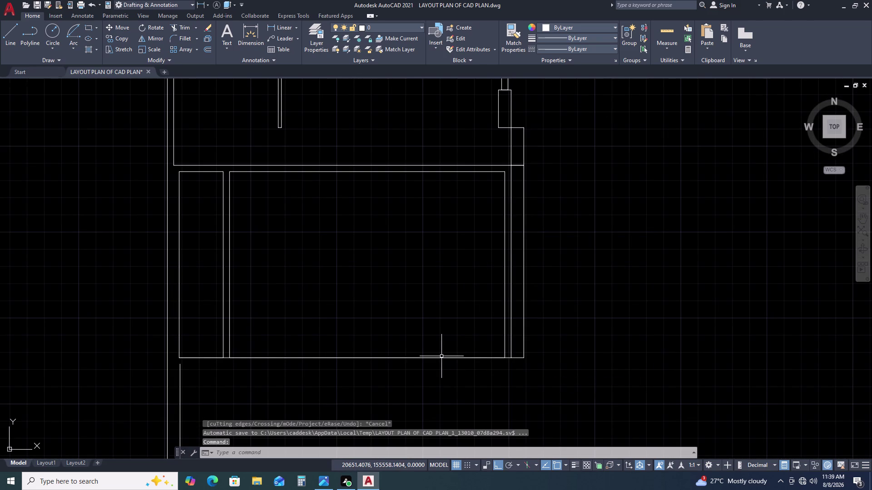
Offset the room's bottom edge 115 units downward.
click(443, 358)
text(O)
key(space)
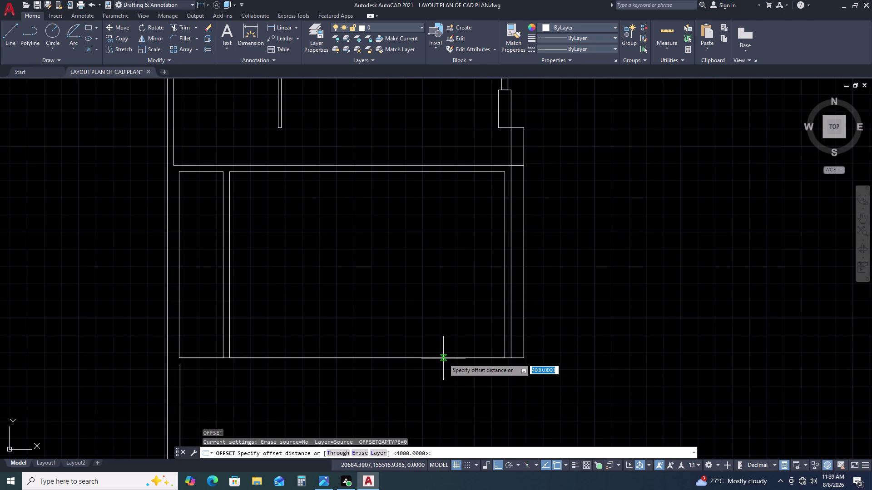
text(11)
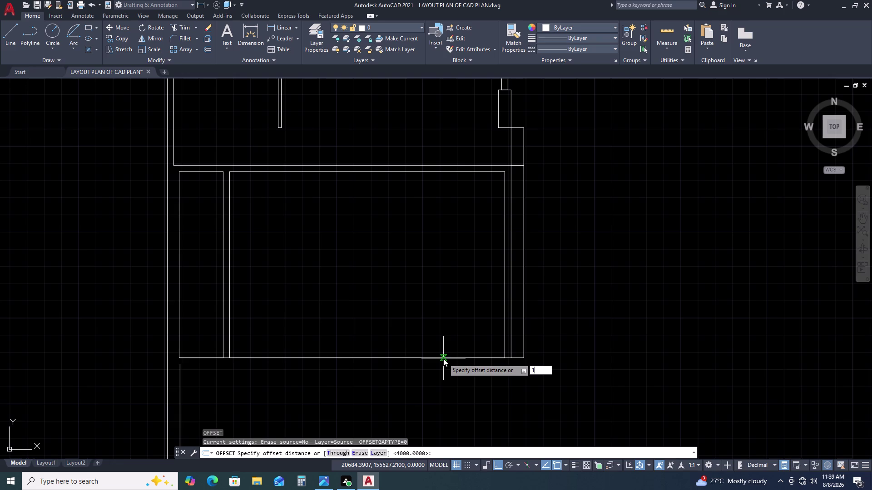
text(5)
key(space)
click(443, 325)
key(Escape)
Extend the left wall line down to the new offset line.
middle_drag(368, 359, 508, 330)
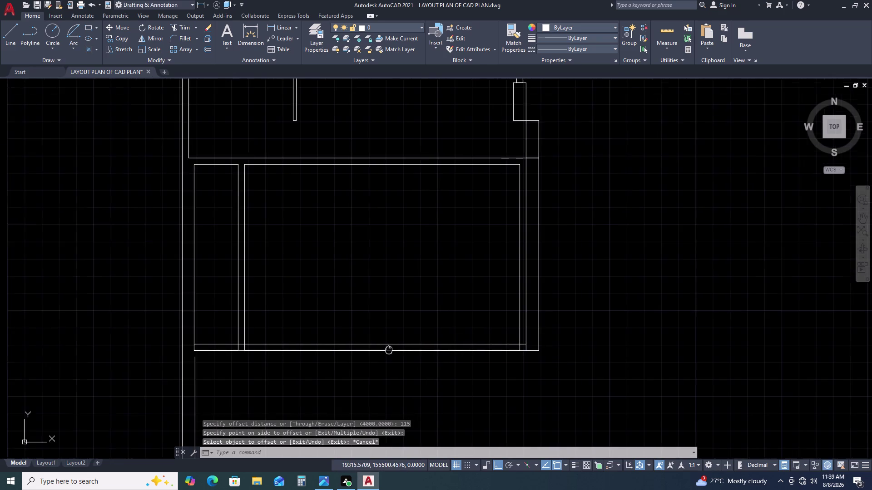
middle_drag(508, 330, 534, 322)
text(EX)
key(space)
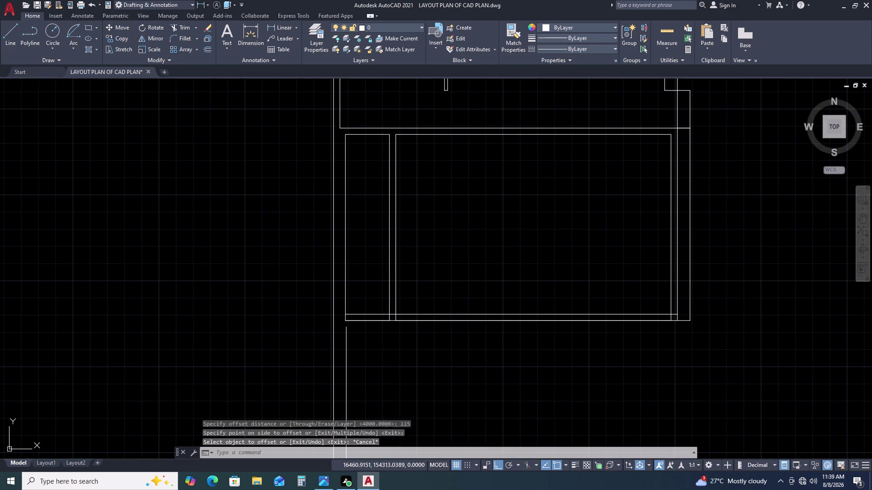
click(346, 331)
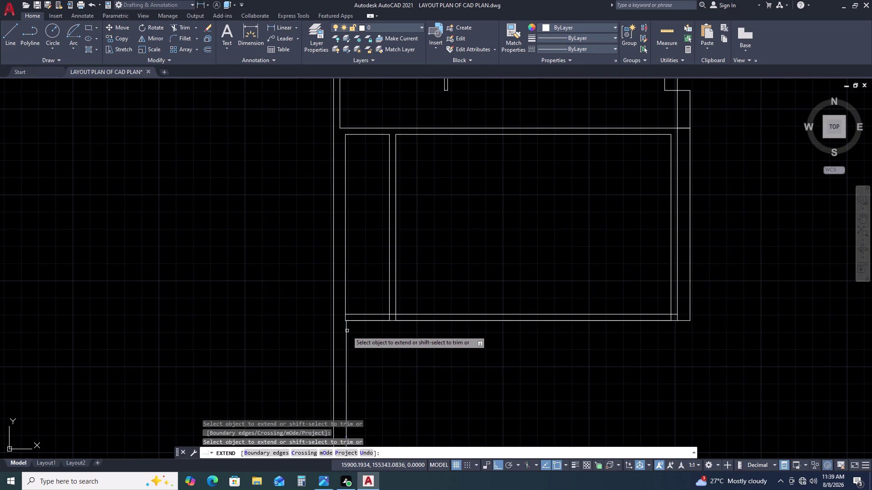
key(Escape)
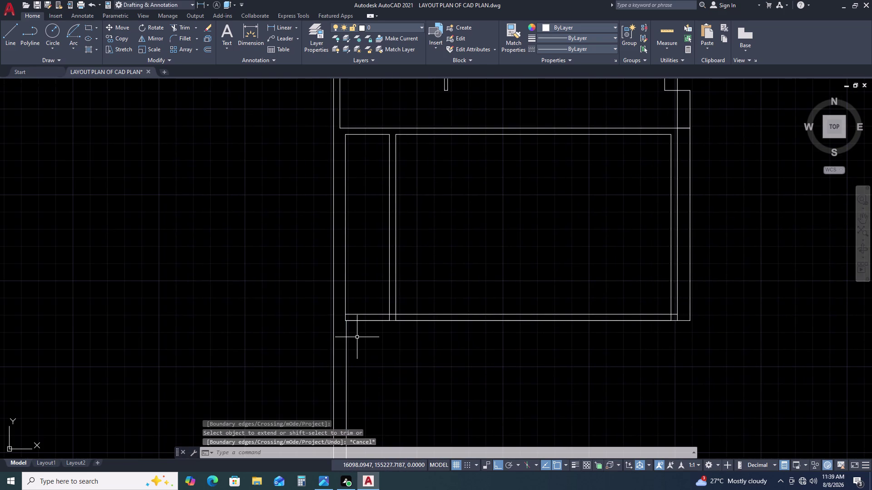
text(TR)
key(space)
scroll(up, 3)
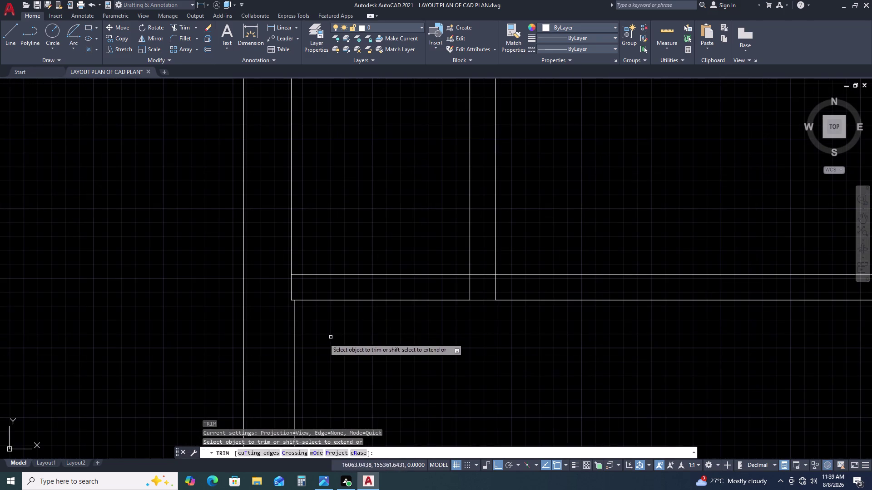
Window-select lines at the room's bottom-left corner, then cancel the unfinished stretch.
key(Escape)
scroll(down, 3)
middle_drag(394, 386, 429, 312)
scroll(down, 3)
click(421, 320)
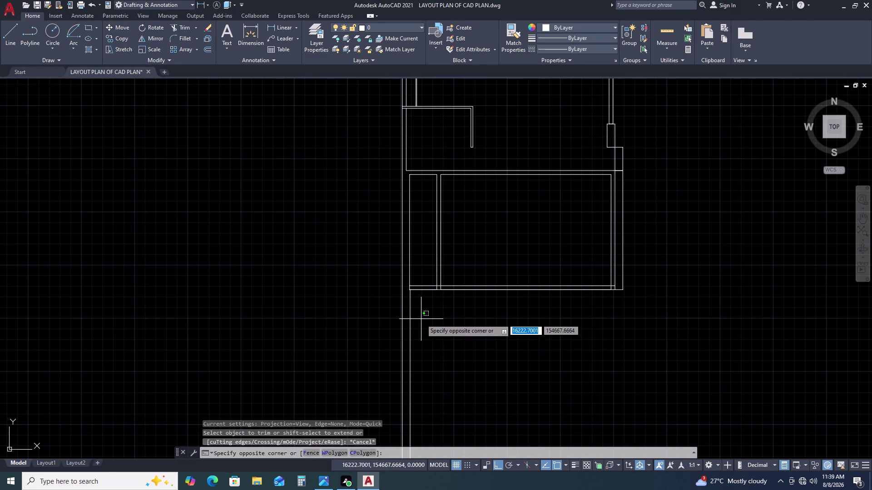
click(409, 329)
scroll(up, 3)
scroll(up, 3)
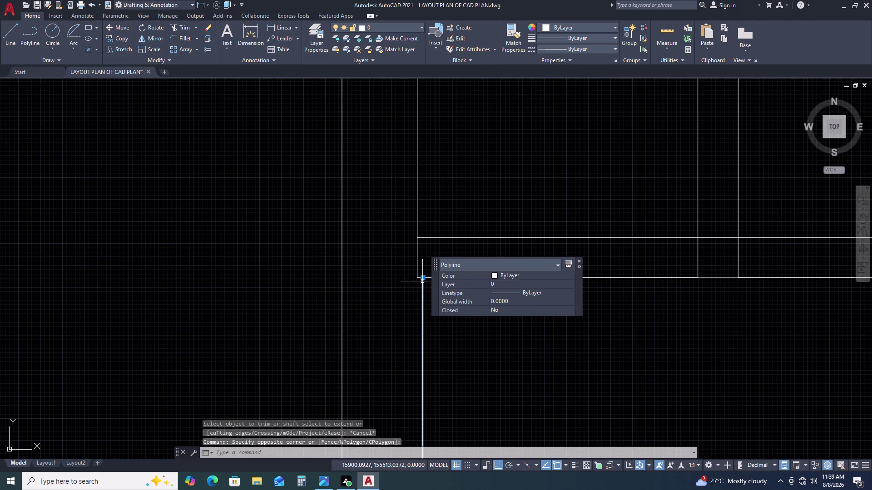
click(422, 276)
click(416, 275)
key(Escape)
scroll(down, 3)
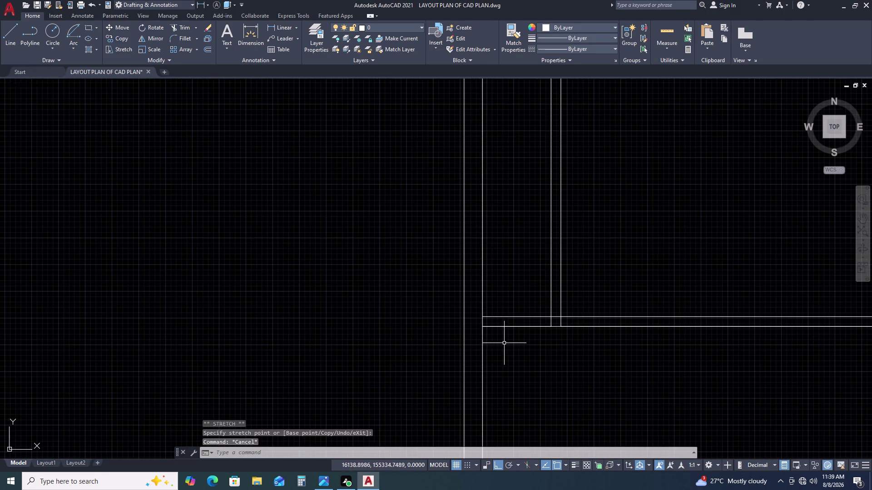
middle_drag(505, 346, 418, 311)
Fence-trim the crossing wall lines at the first double-wall junction.
key(t)
key(r)
key(space)
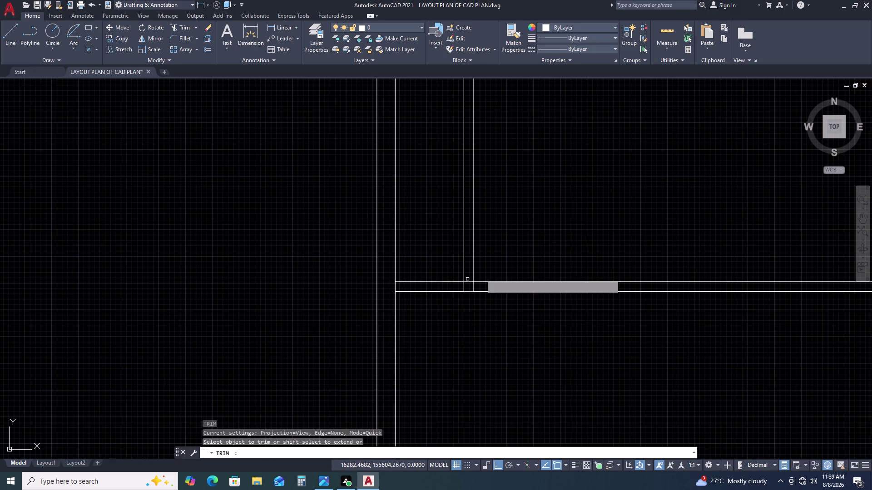
scroll(down, 3)
scroll(up, 3)
click(379, 281)
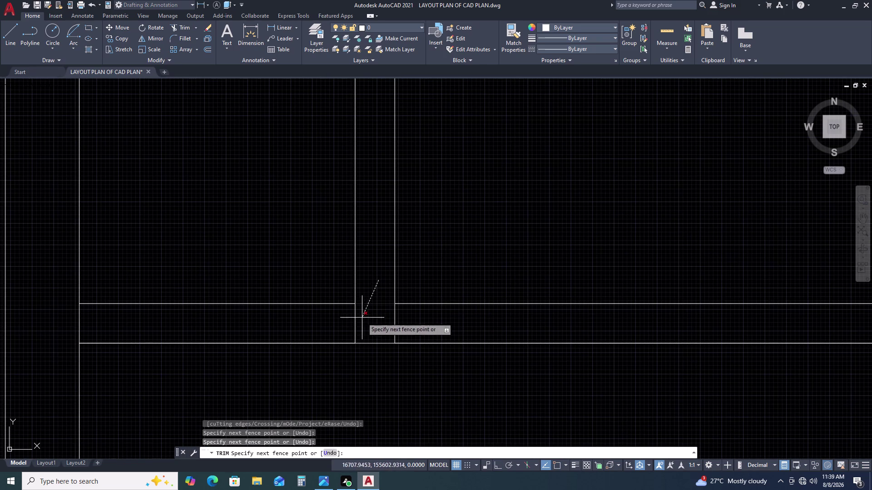
click(356, 321)
click(417, 320)
click(322, 323)
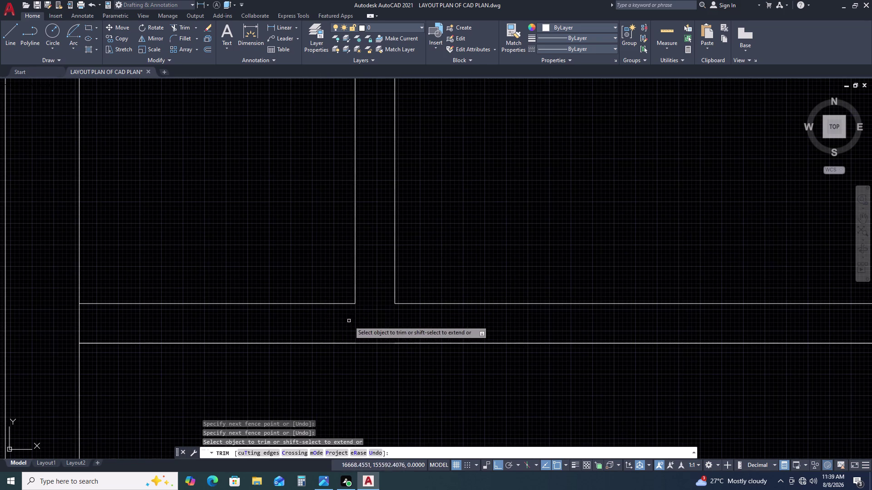
scroll(down, 3)
key(Escape)
scroll(up, 3)
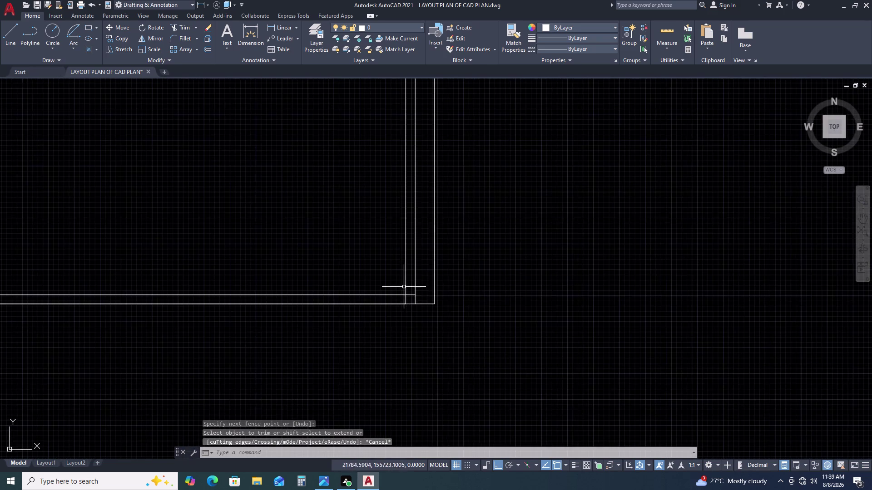
scroll(up, 3)
Fence-trim the crossing wall lines at the next junction.
text(TR)
key(space)
click(424, 296)
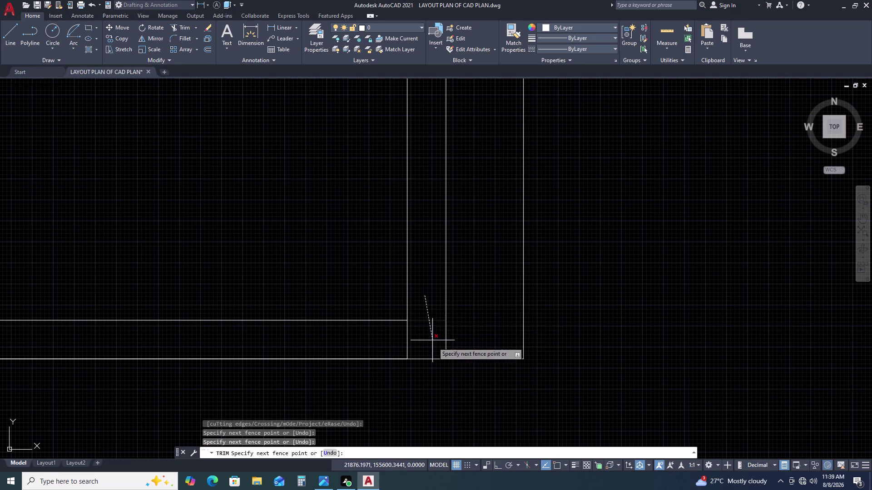
click(402, 344)
scroll(down, 3)
key(Escape)
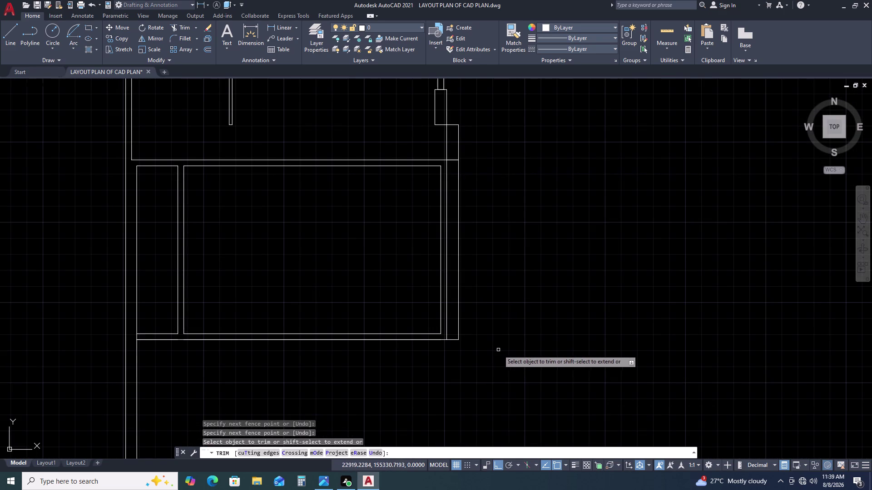
Select the small closed rectangle outline, then clear the selection.
scroll(down, 3)
scroll(up, 3)
scroll(up, 3)
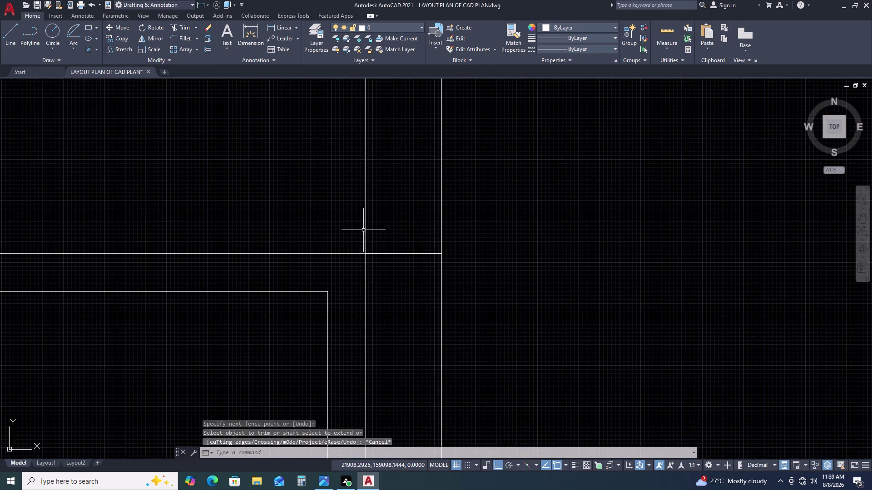
scroll(up, 3)
click(407, 251)
scroll(down, 3)
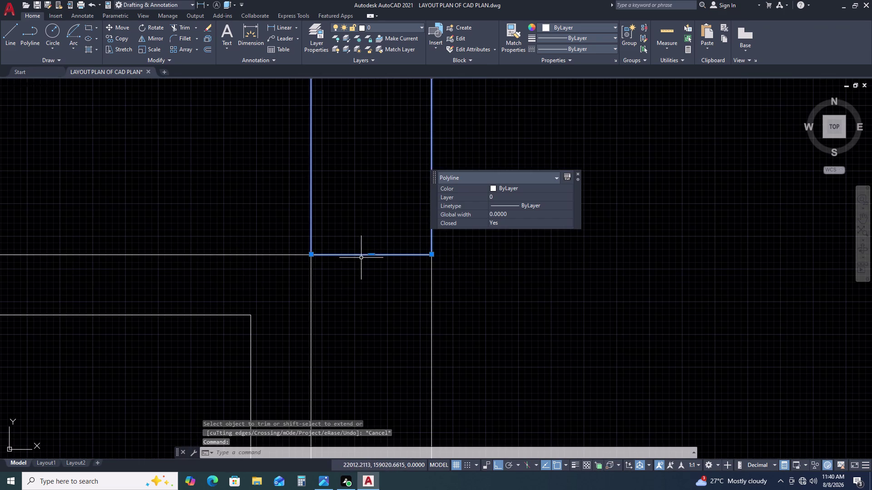
key(Escape)
scroll(down, 3)
scroll(down, 3)
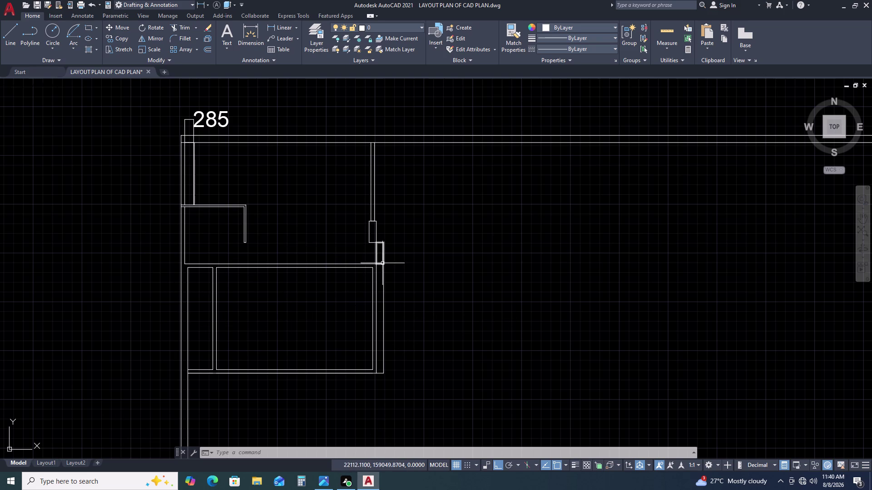
scroll(up, 3)
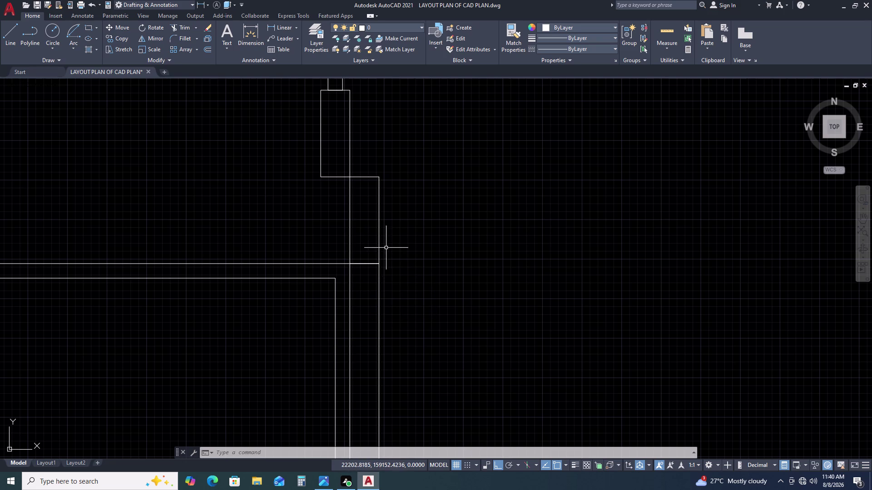
Explode the small closed rectangle at the junction into separate lines.
double_click(360, 264)
key(x)
key(space)
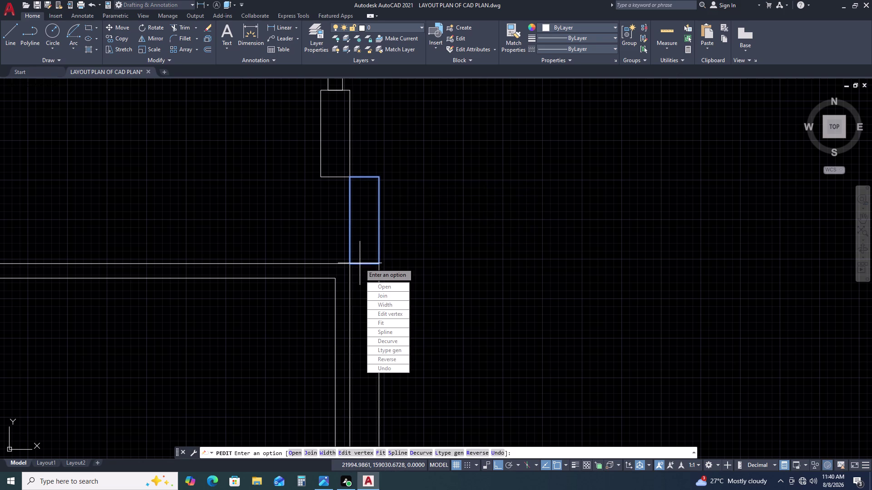
click(368, 264)
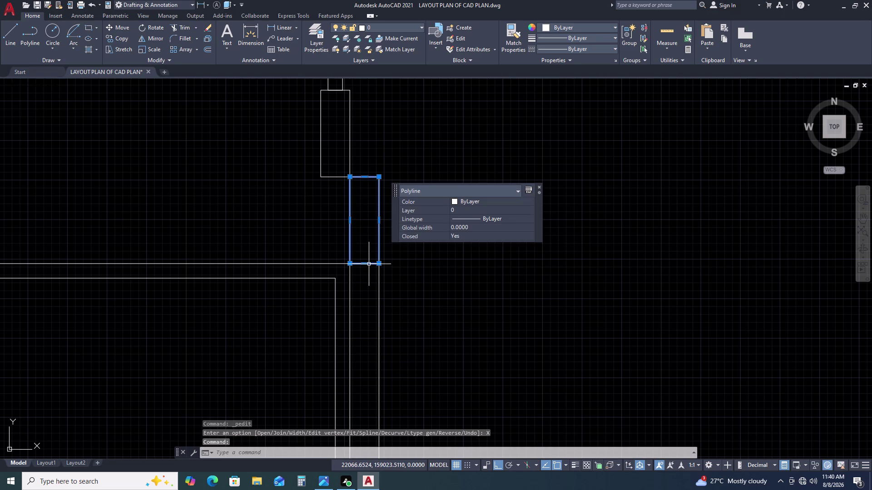
text(X)
key(space)
Delete the exploded rectangle's bottom edge.
click(369, 265)
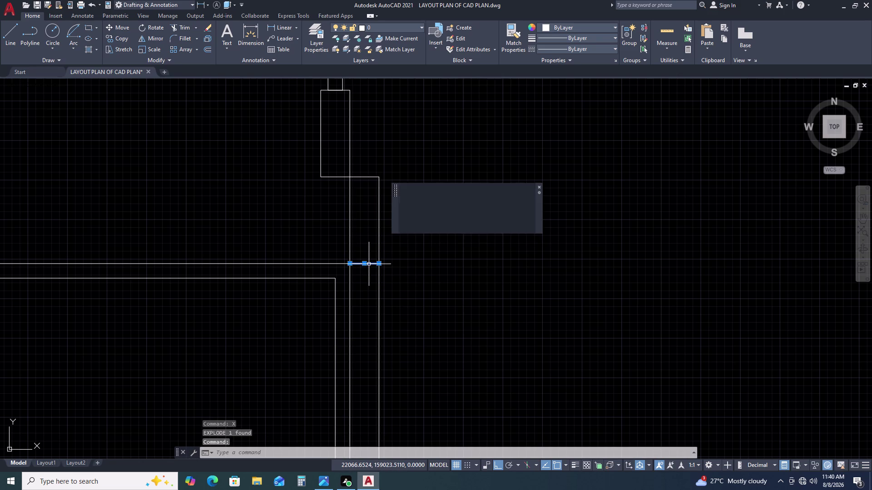
key(Delete)
scroll(down, 3)
scroll(up, 3)
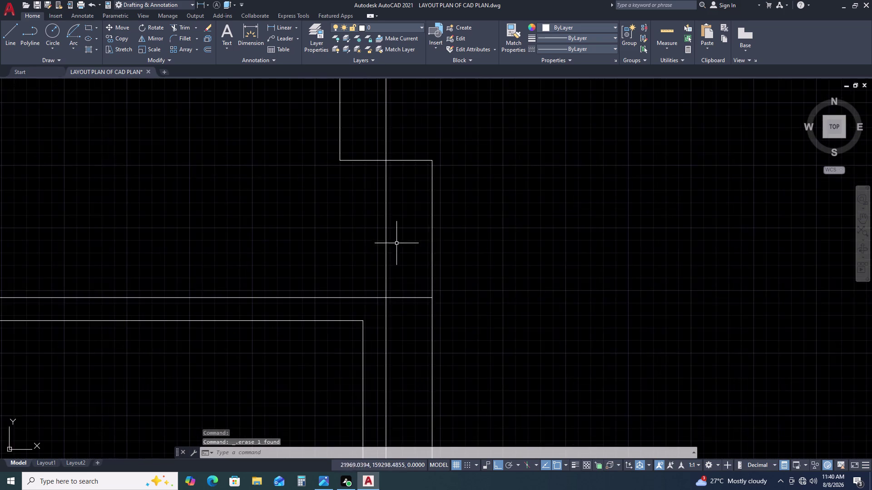
scroll(down, 3)
middle_drag(418, 330, 426, 264)
middle_drag(428, 258, 430, 251)
scroll(up, 3)
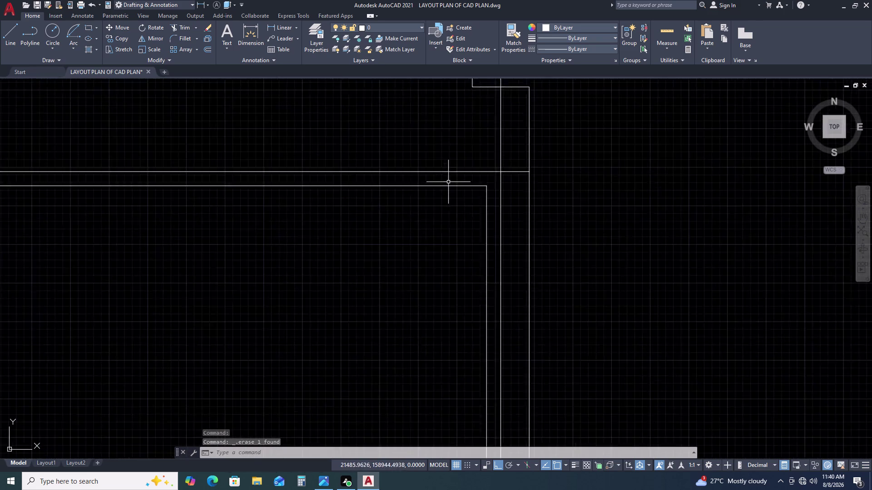
scroll(up, 3)
scroll(down, 3)
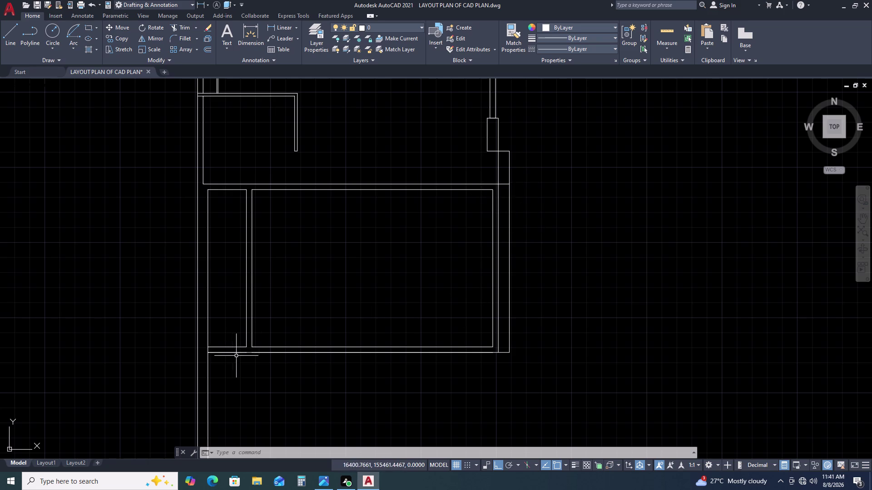
Delete the stray line and the short bottom wall segment at the room's corner.
click(244, 353)
key(Delete)
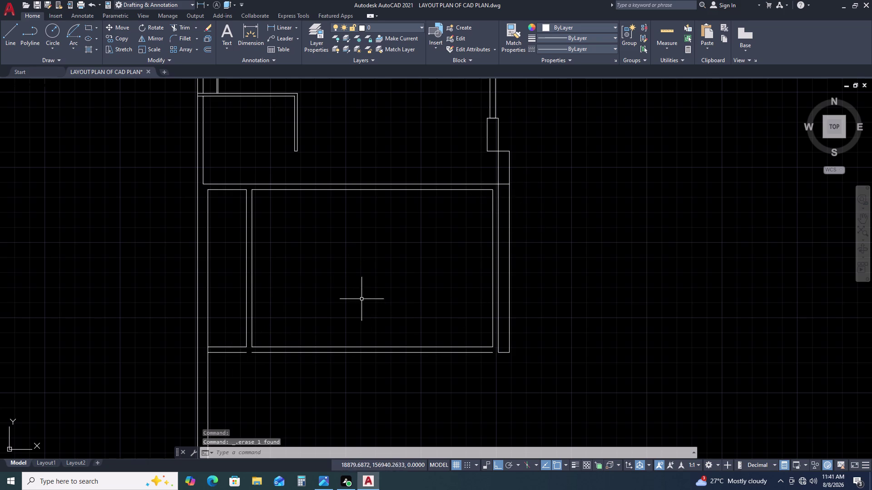
scroll(up, 3)
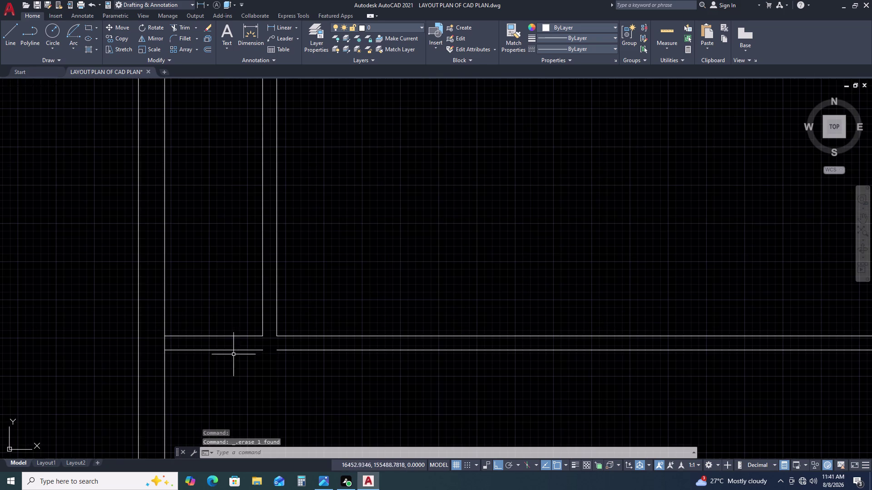
click(240, 349)
click(225, 368)
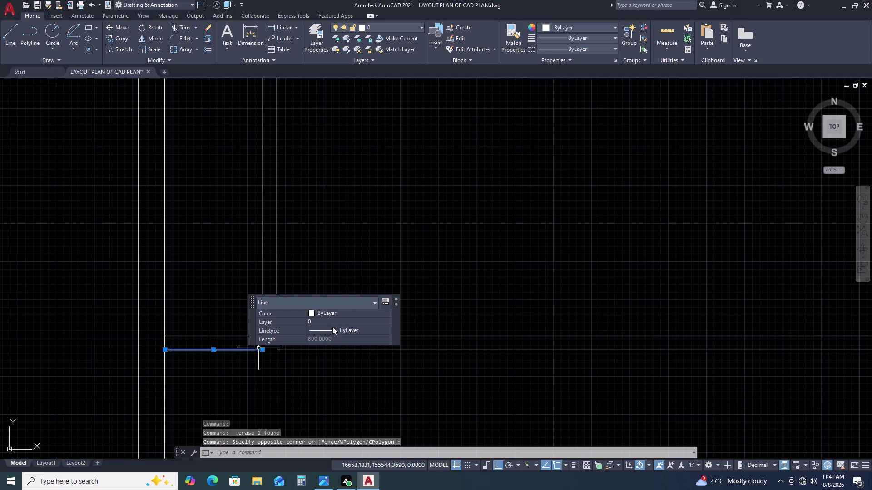
scroll(down, 3)
key(Delete)
middle_drag(401, 363, 214, 268)
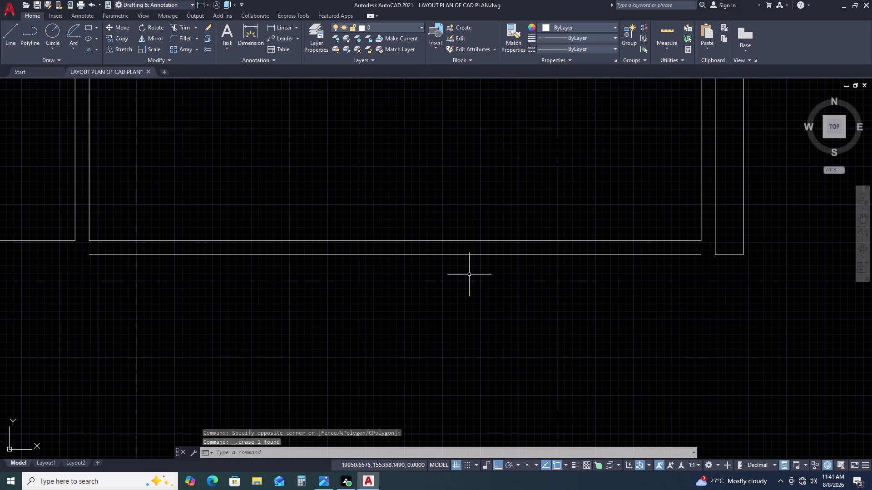
Extend the lower wall lines to their boundary walls, including the right wall.
text(EX)
key(space)
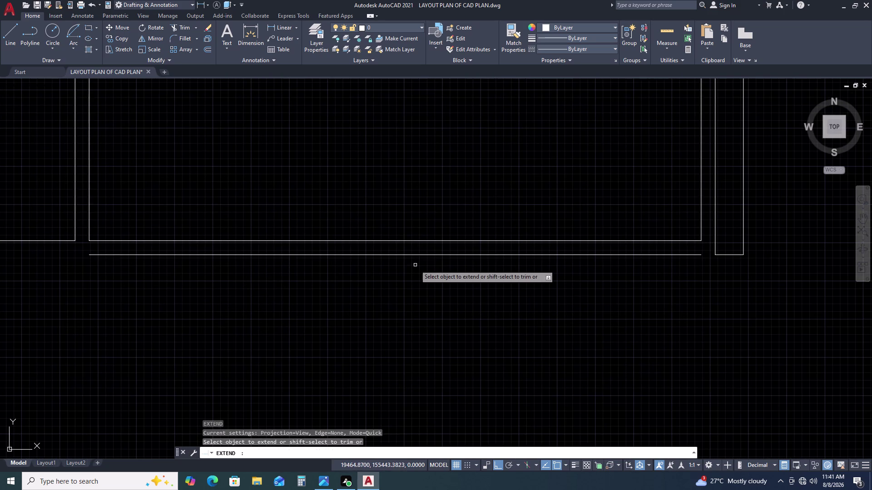
click(416, 250)
click(352, 281)
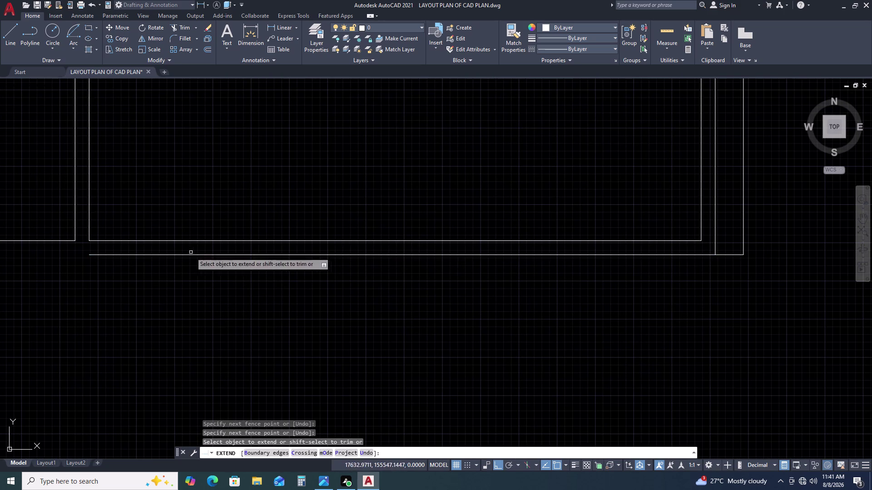
click(149, 246)
click(78, 276)
scroll(down, 3)
click(89, 269)
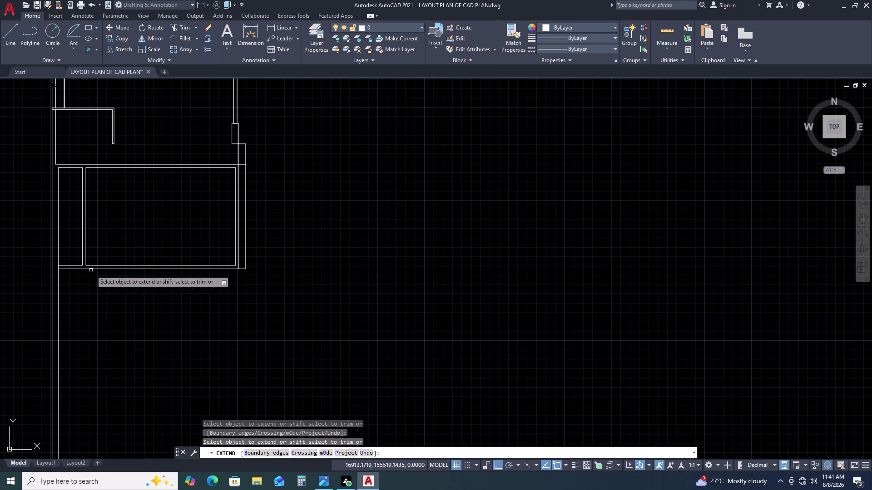
key(Escape)
middle_drag(117, 288, 410, 241)
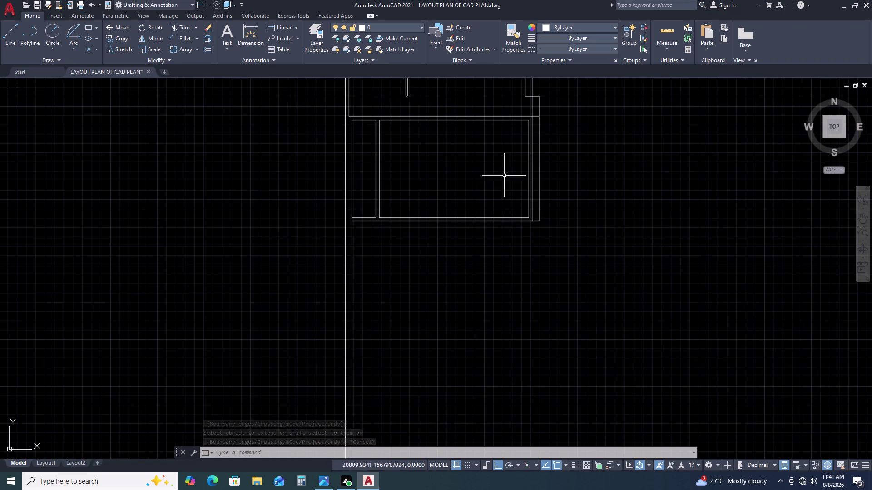
middle_drag(540, 162, 435, 237)
scroll(down, 3)
scroll(up, 3)
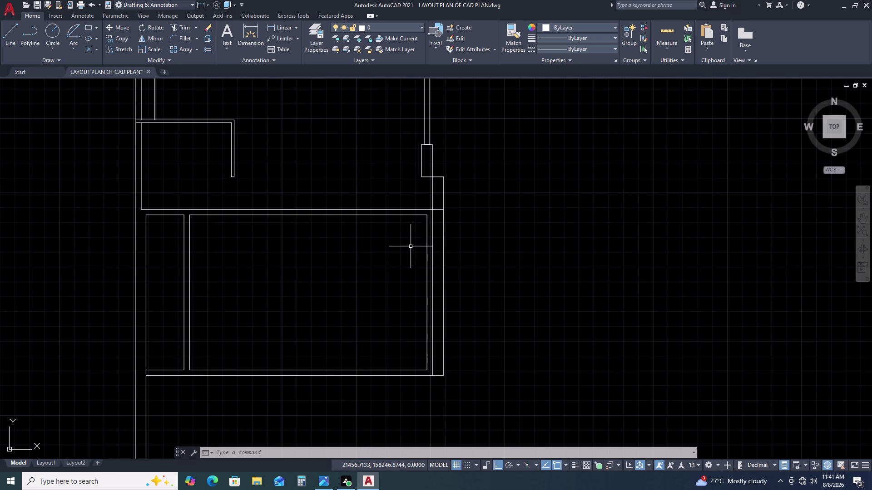
Add a 1300 linear dimension with DLI from the wall corner at the partition rooms' right end.
key(d)
text(L)
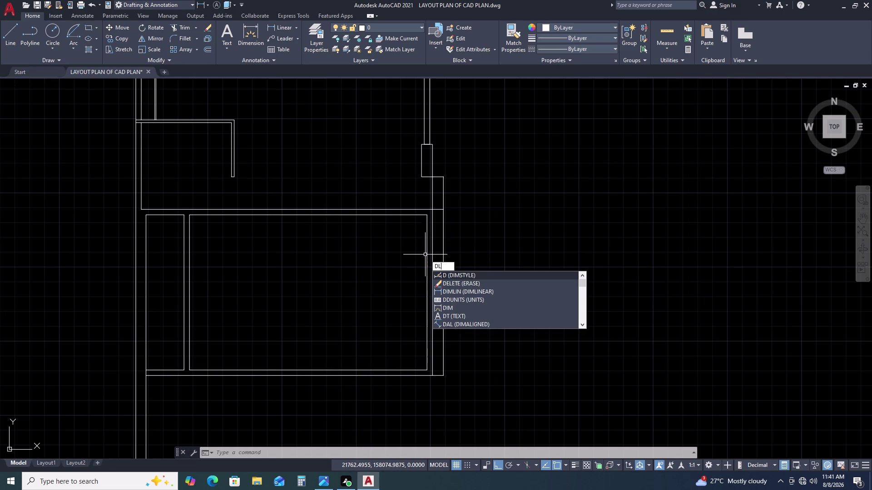
text(I)
key(space)
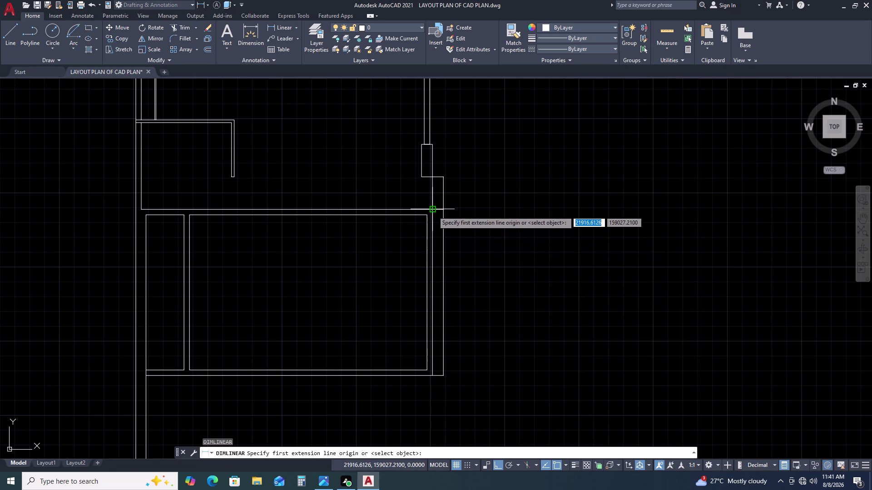
drag(433, 212, 438, 211)
text(13)
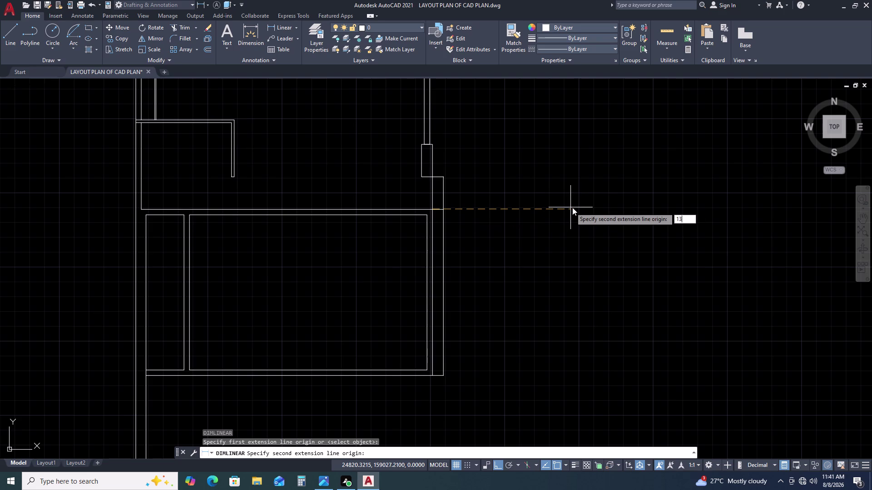
text(00)
key(space)
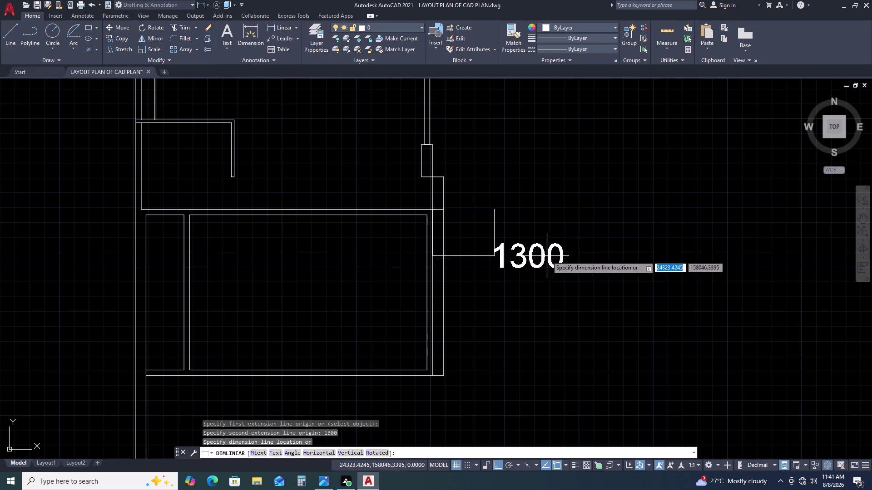
click(530, 167)
middle_click(505, 219)
middle_drag(495, 220, 480, 221)
middle_drag(456, 220, 440, 219)
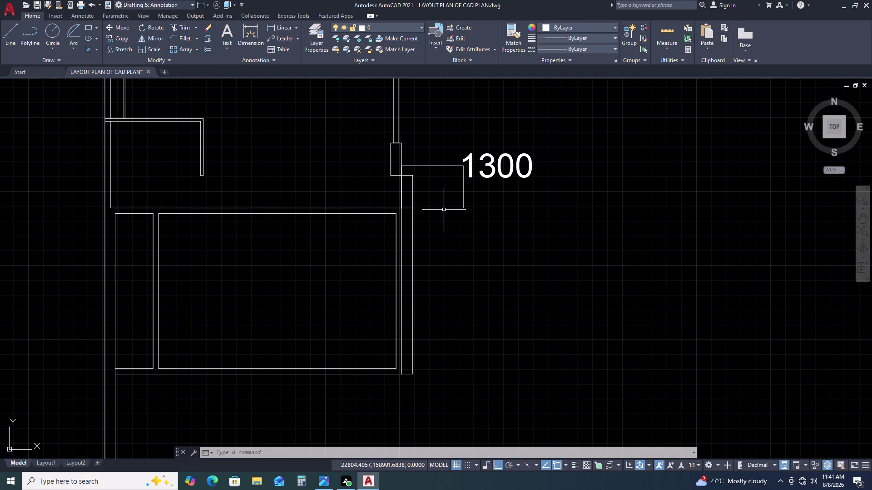
Begin a new line starting near the 1300 dimension.
text(L)
key(space)
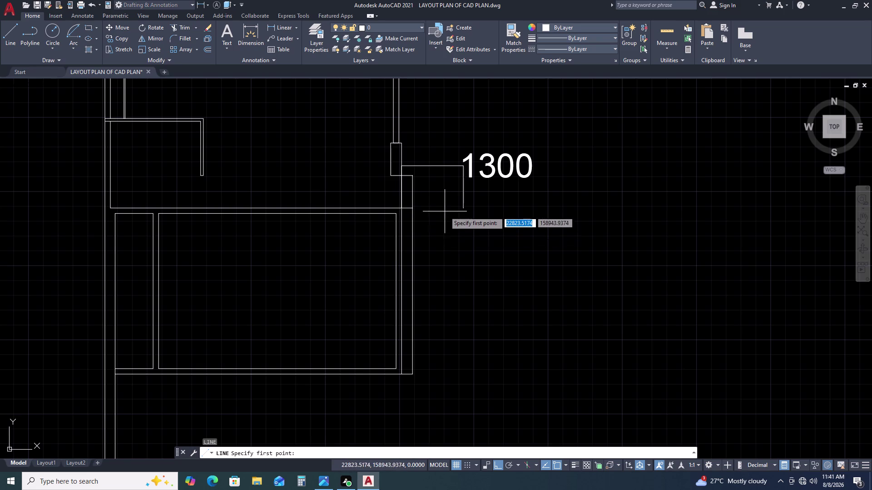
click(464, 167)
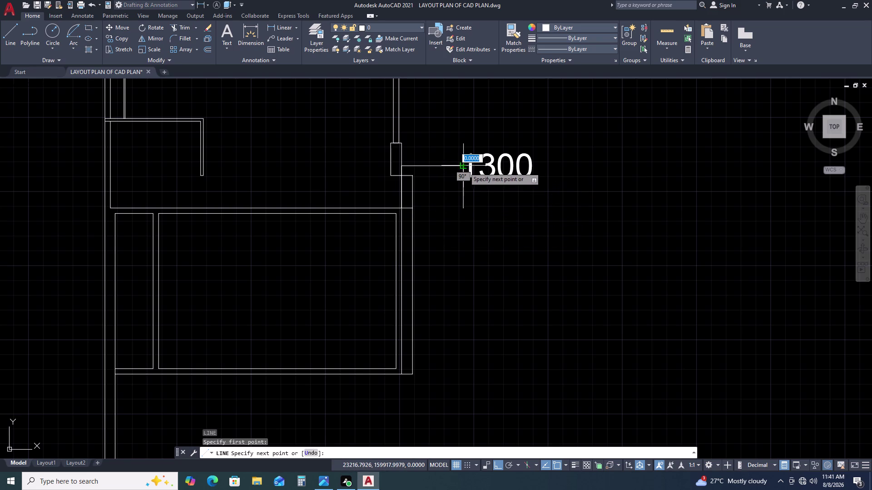
Abandon the unfinished line after moving the view along the plan.
scroll(down, 3)
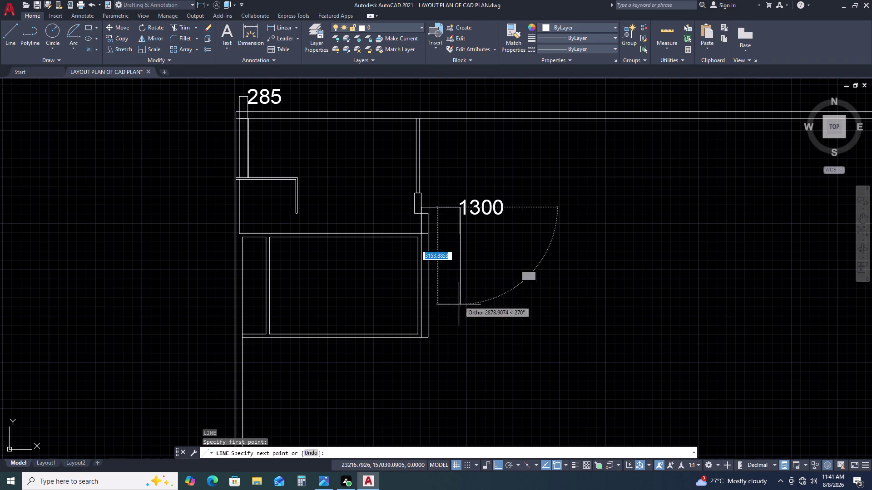
middle_drag(462, 322, 431, 257)
scroll(up, 3)
scroll(up, 3)
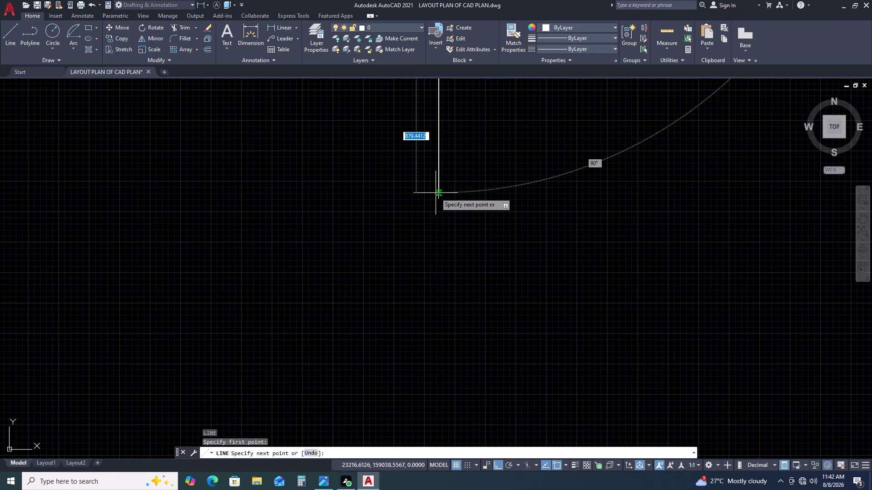
scroll(up, 3)
scroll(up, 3)
key(Escape)
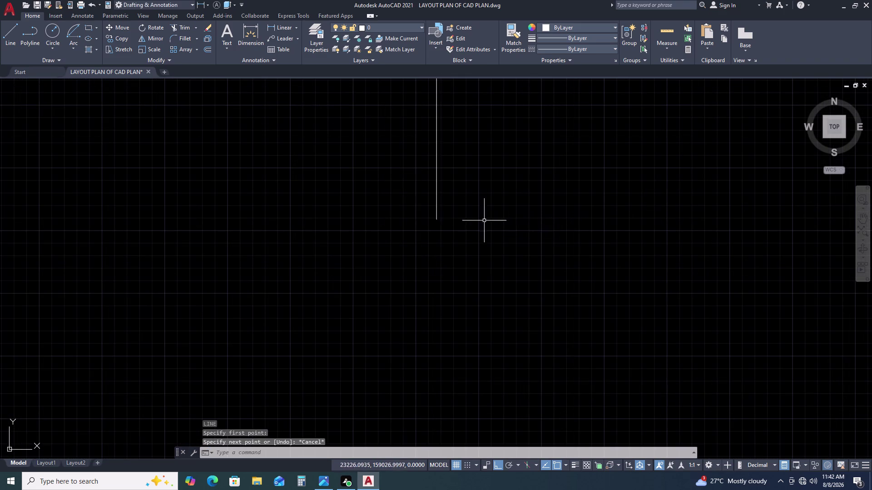
Erase the 1300 dimension, then select the room's right wall line.
scroll(down, 3)
scroll(down, 3)
scroll(down, 3)
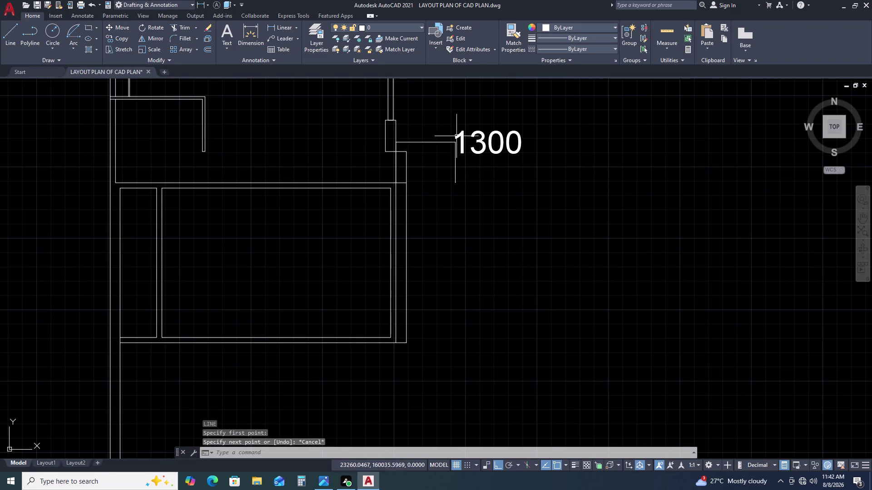
click(464, 129)
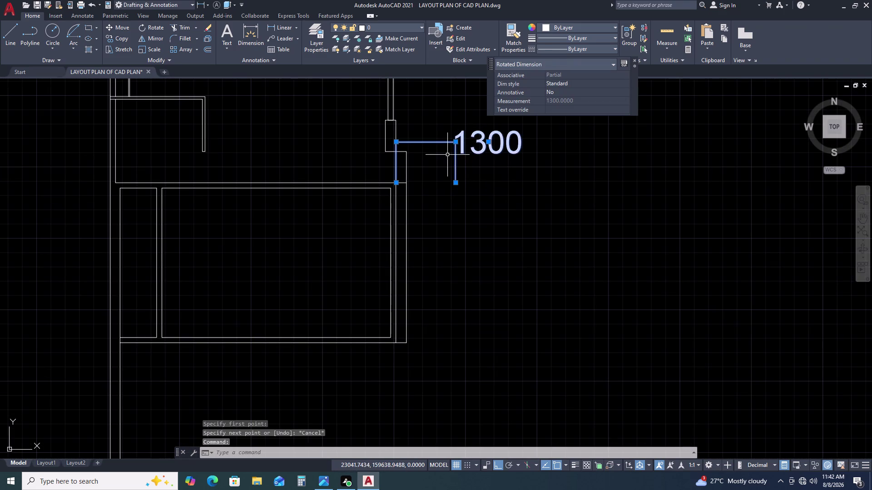
click(447, 155)
key(Delete)
key(Escape)
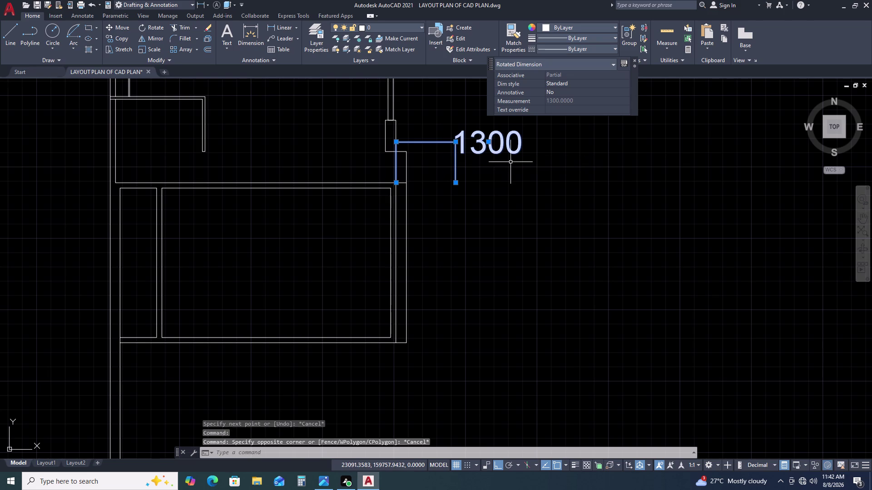
key(Delete)
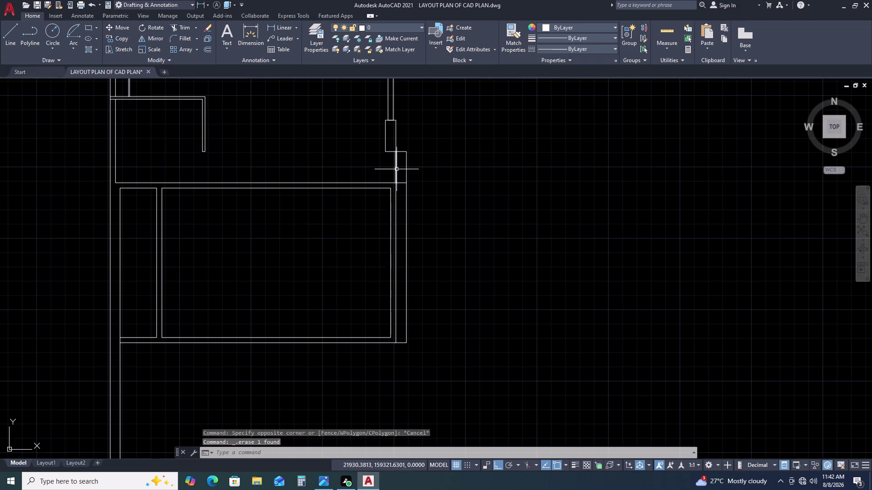
click(396, 201)
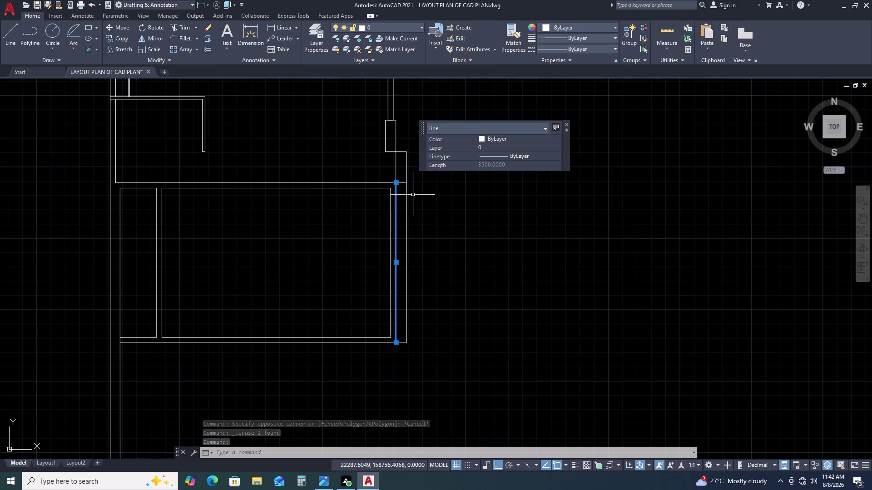
Offset the room's two right wall segments 1300 to the right.
text(O 1)
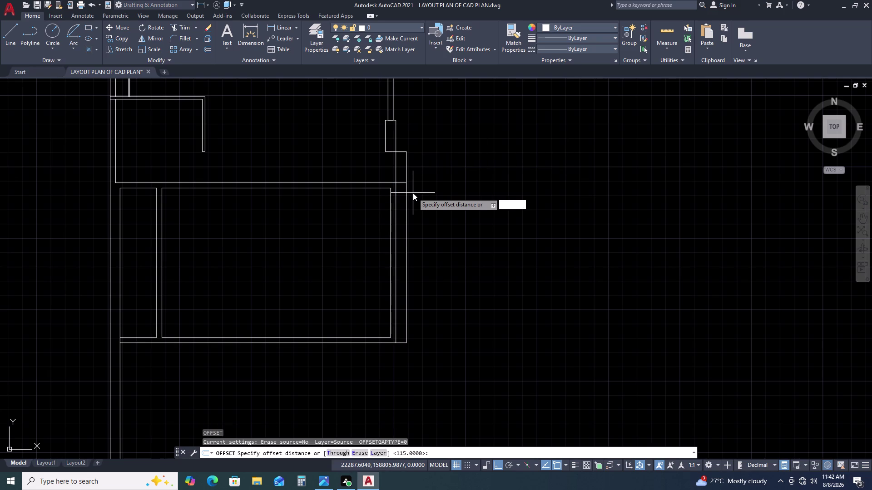
text(300)
key(space)
click(468, 197)
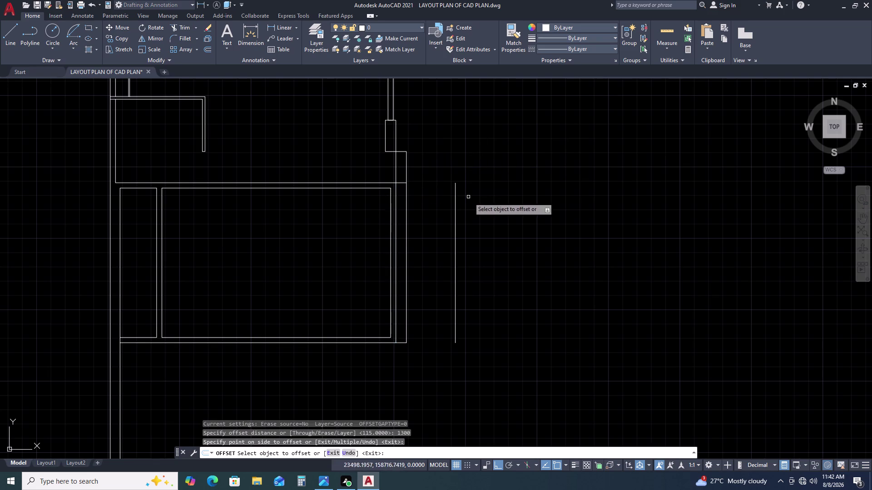
click(396, 164)
double_click(465, 172)
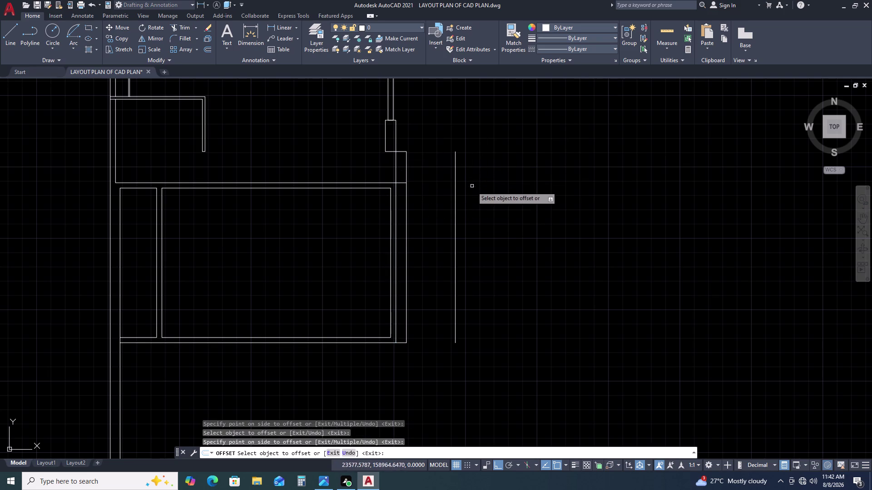
key(Escape)
Join the two new offset segments into one 4185-long vertical line.
click(455, 161)
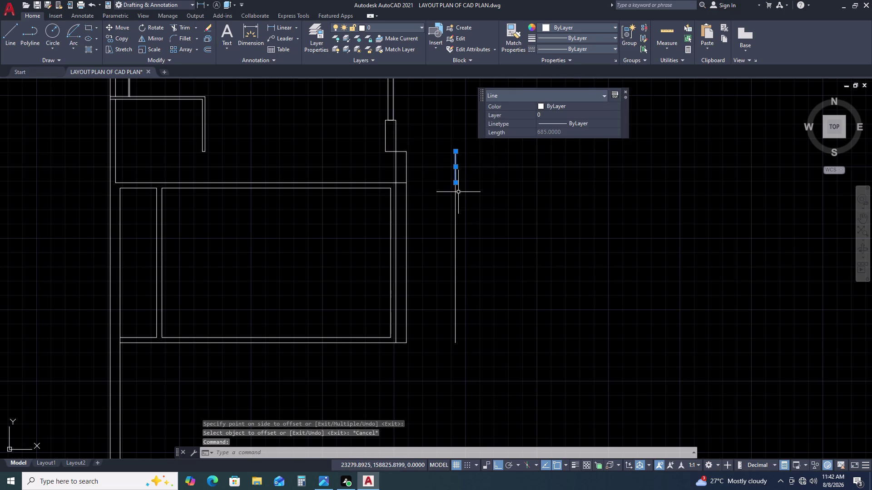
click(458, 192)
click(453, 199)
key(j)
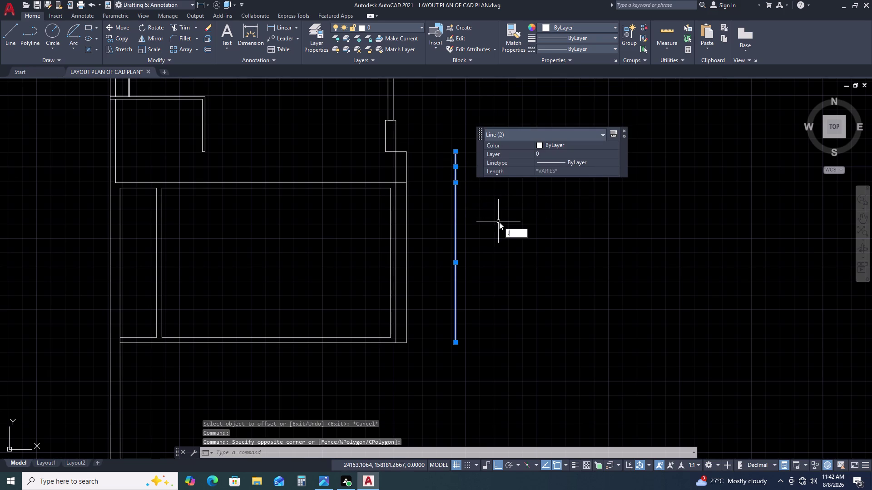
key(Return)
click(471, 186)
click(447, 215)
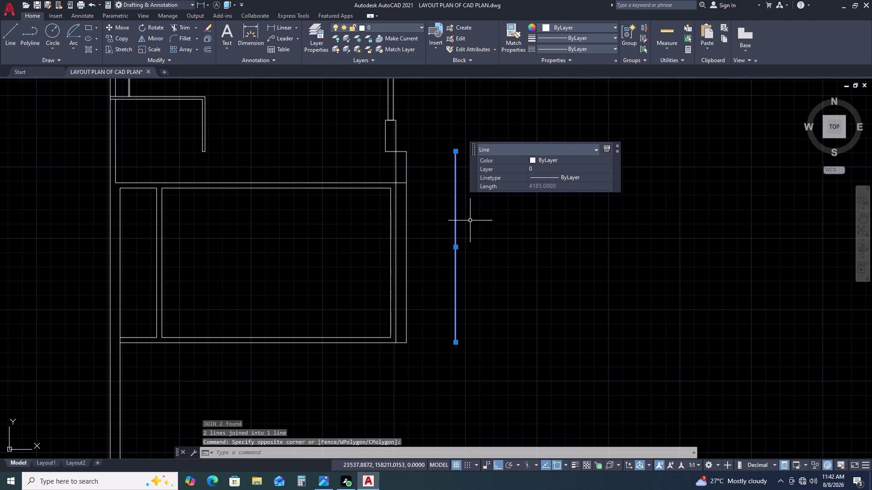
key(Escape)
middle_drag(447, 153, 405, 159)
text(L)
key(space)
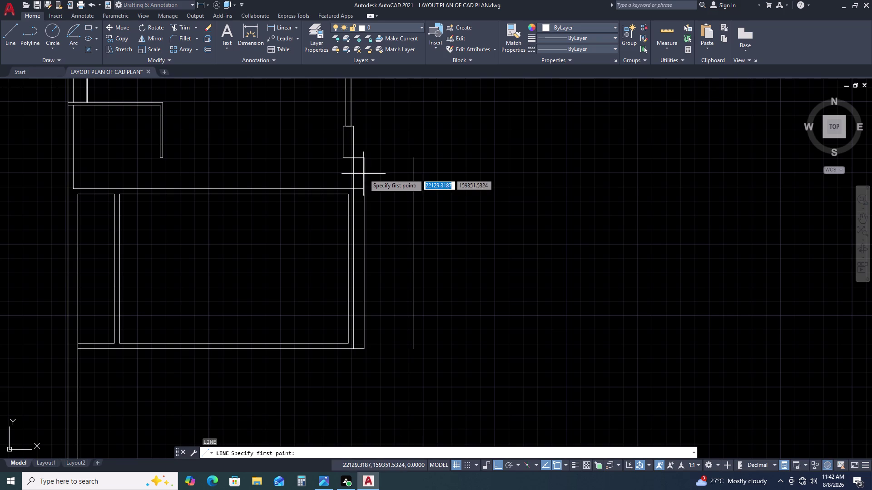
Draw a horizontal line from the new vertical line's top to the right outer wall.
click(365, 175)
scroll(down, 3)
middle_drag(634, 184, 410, 189)
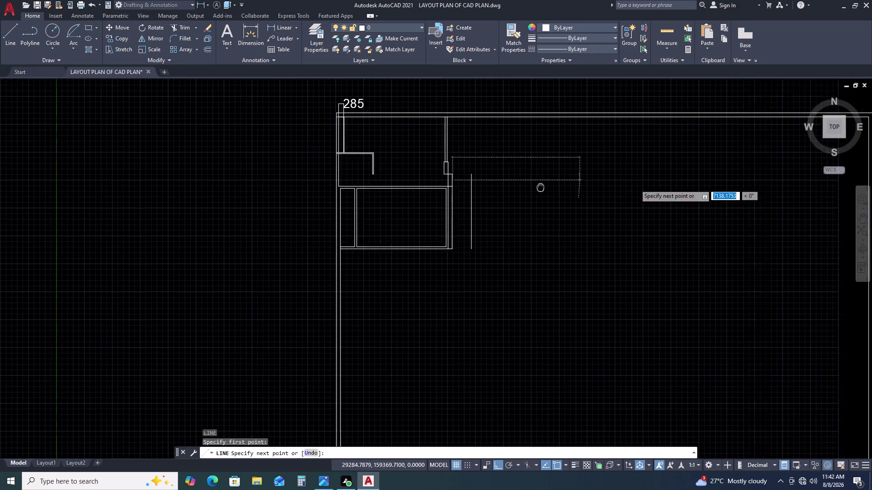
middle_drag(411, 188, 320, 191)
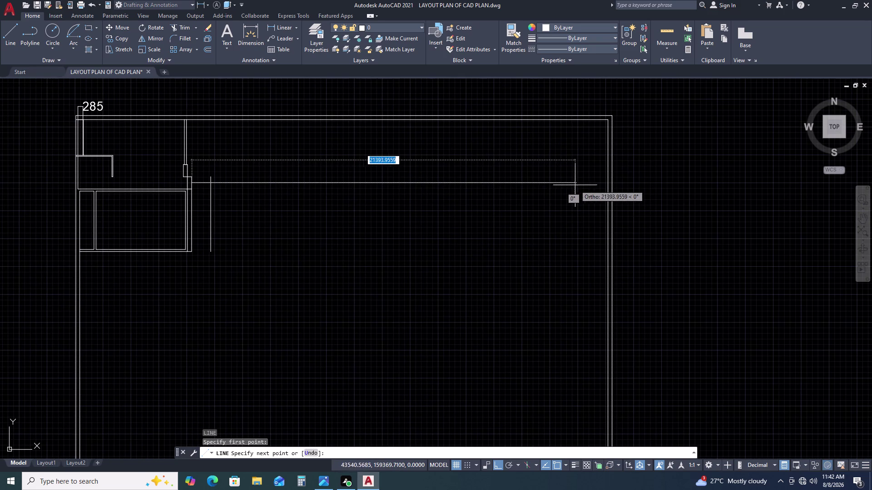
click(607, 183)
key(Escape)
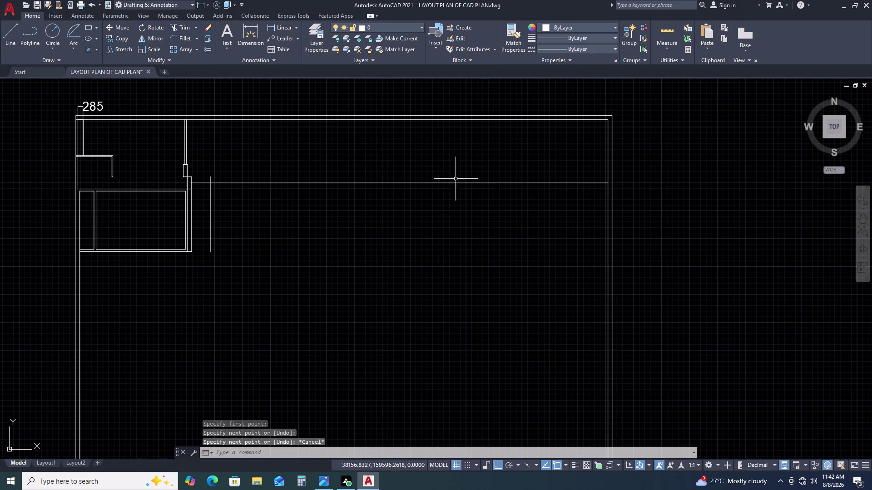
Trim the overhanging line stubs to leave a clean corner.
key(t)
key(r)
key(space)
scroll(up, 3)
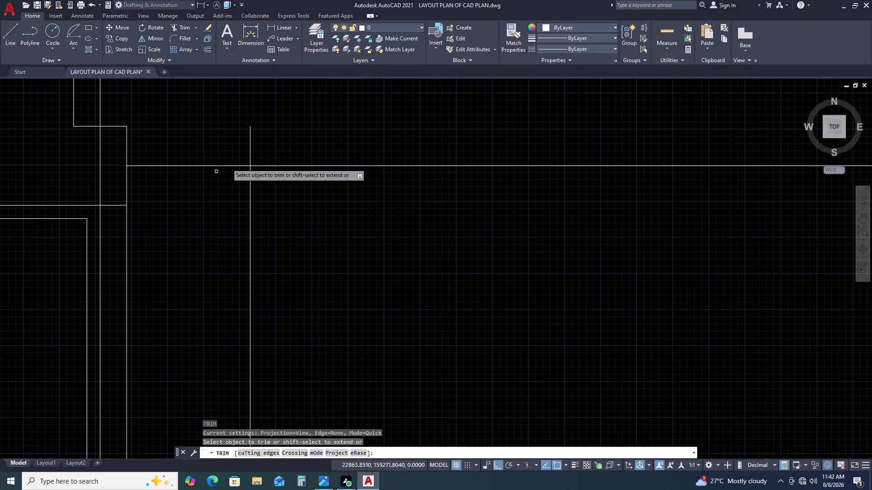
drag(266, 138, 261, 139)
click(182, 180)
scroll(down, 3)
key(Escape)
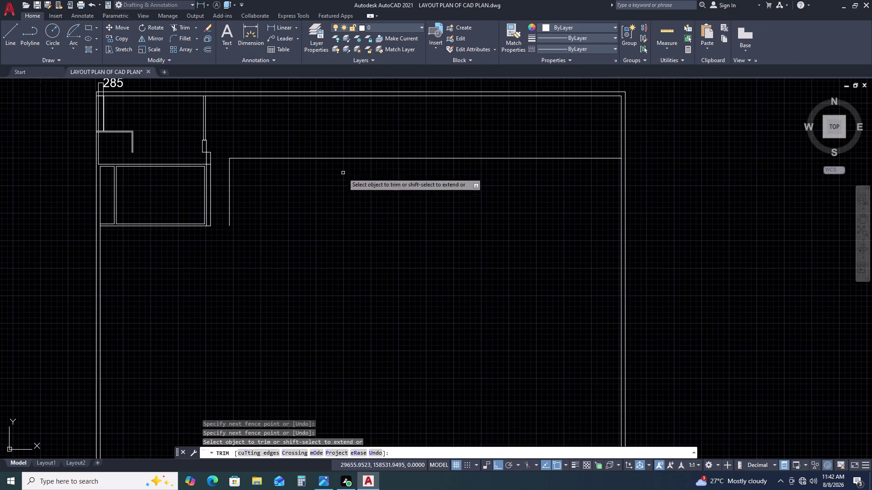
middle_drag(547, 171, 386, 152)
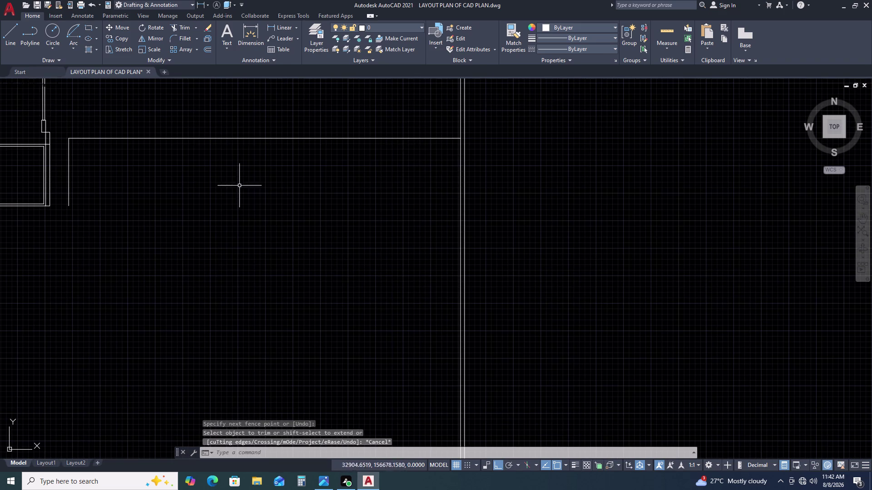
scroll(down, 3)
Start a new line on the right outer wall.
key(l)
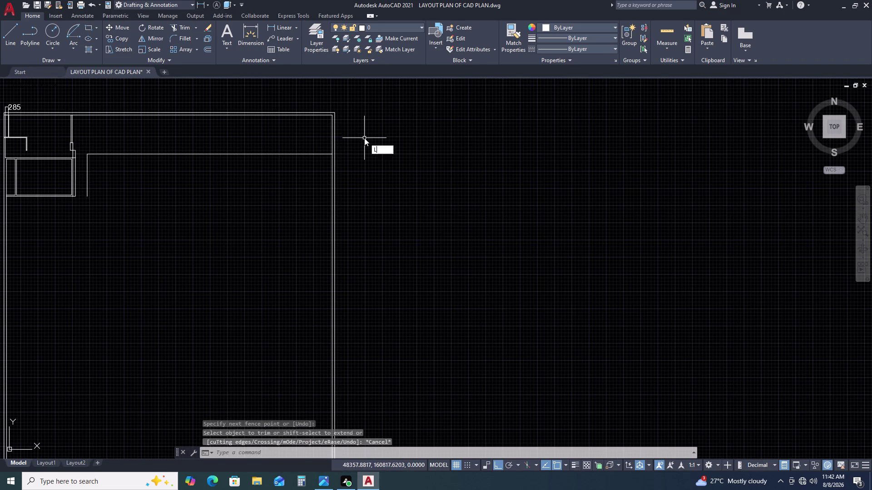
key(space)
scroll(up, 3)
click(348, 122)
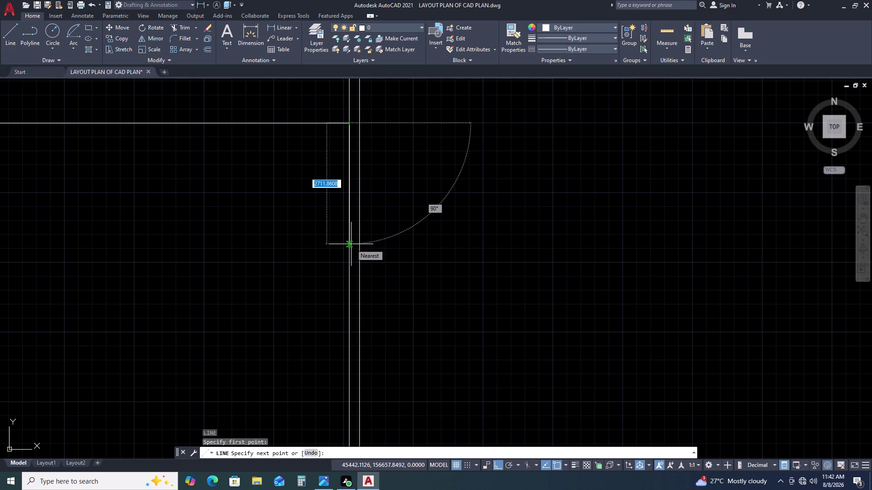
Cancel the unfinished line on the right outer wall and click near the top wall.
click(349, 262)
key(Escape)
scroll(down, 3)
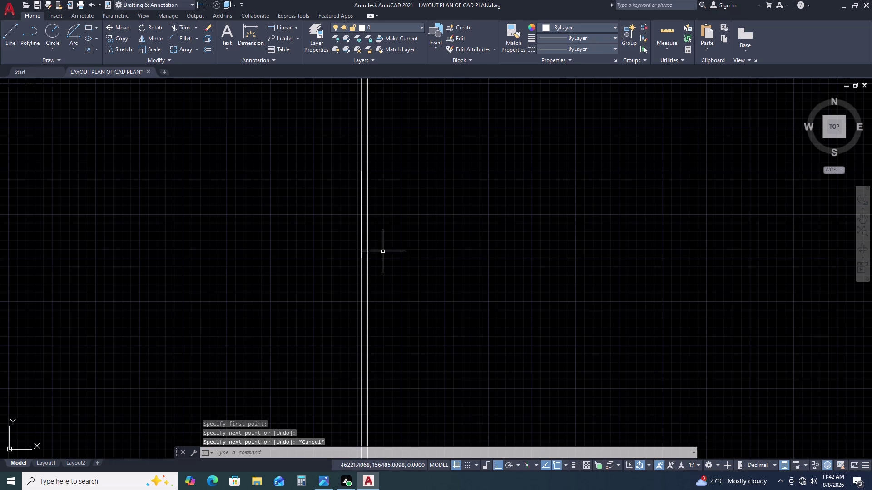
click(359, 227)
click(361, 222)
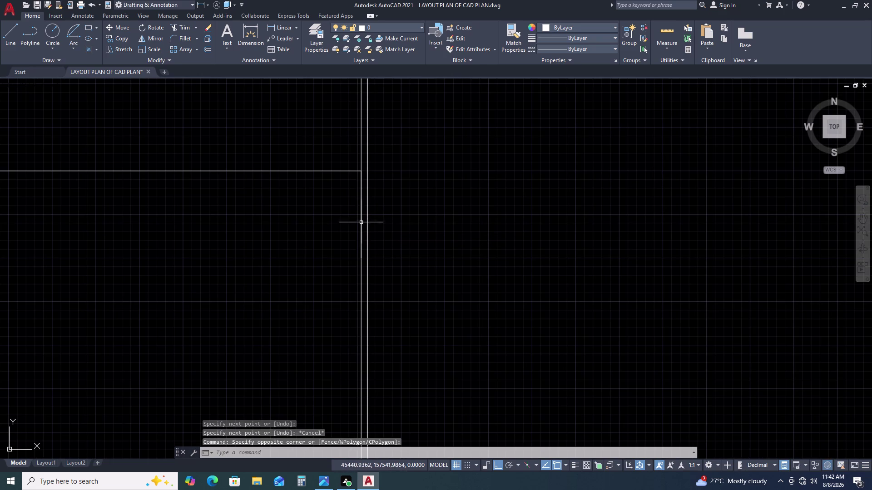
click(361, 226)
Offset the right outer wall's inner line 4596 to create a new vertical side.
text(O)
key(space)
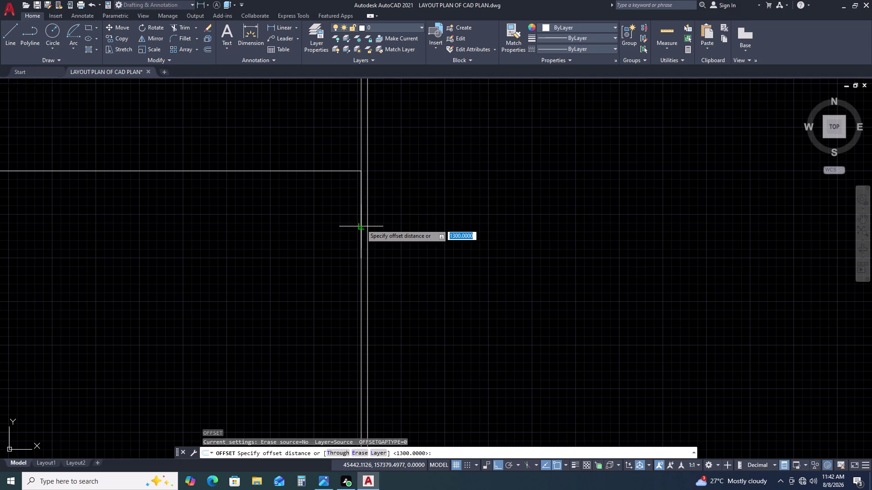
text(45)
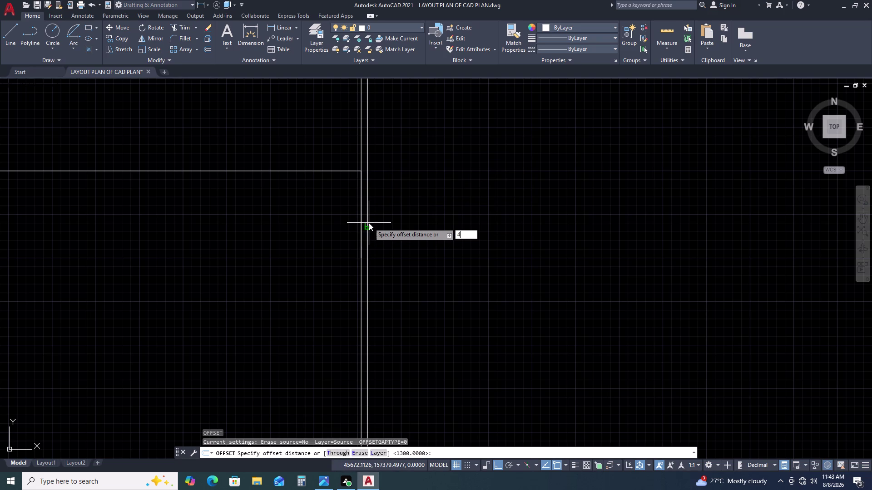
key(9)
key(6)
key(space)
click(272, 234)
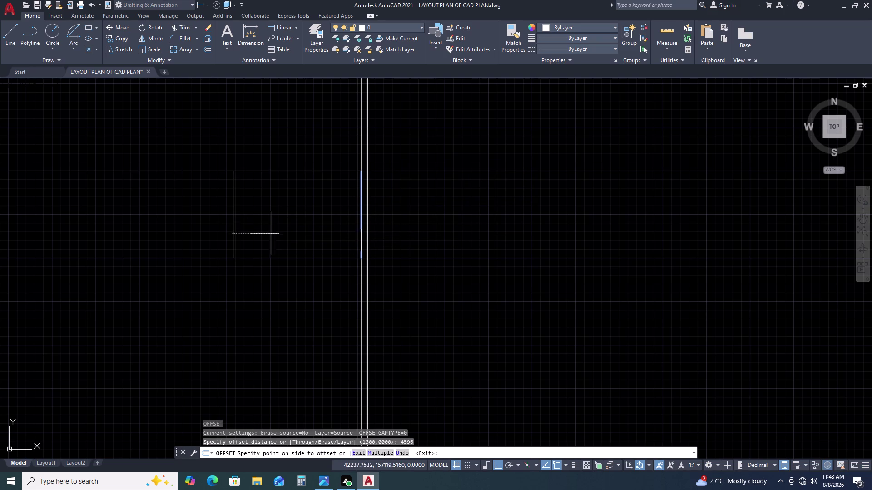
scroll(down, 3)
middle_drag(178, 276, 241, 270)
middle_drag(266, 269, 299, 268)
middle_drag(330, 262, 371, 260)
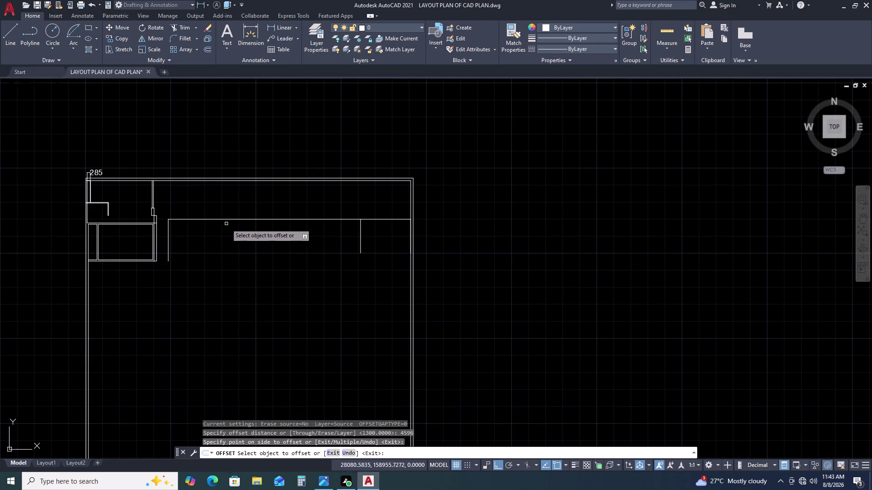
key(Escape)
Trim the overhanging stubs of the new three-sided outline.
scroll(down, 3)
scroll(up, 3)
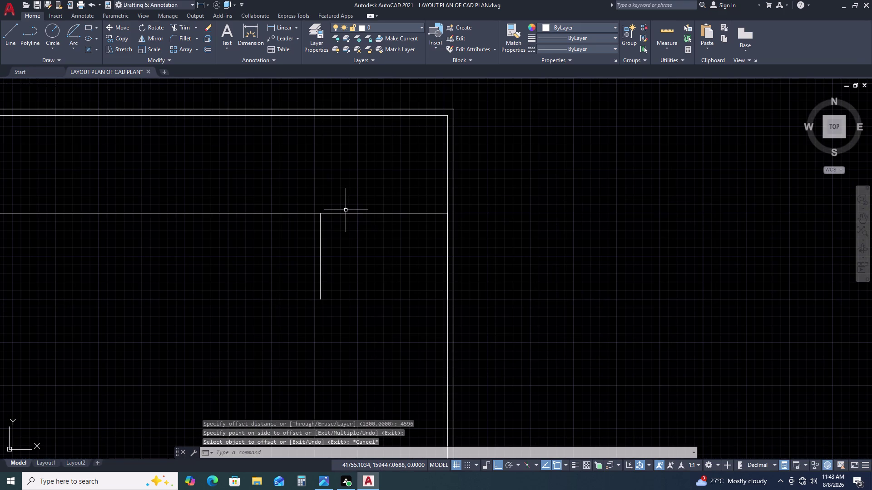
key(t)
text(R)
key(space)
double_click(360, 199)
click(366, 244)
scroll(down, 3)
key(Escape)
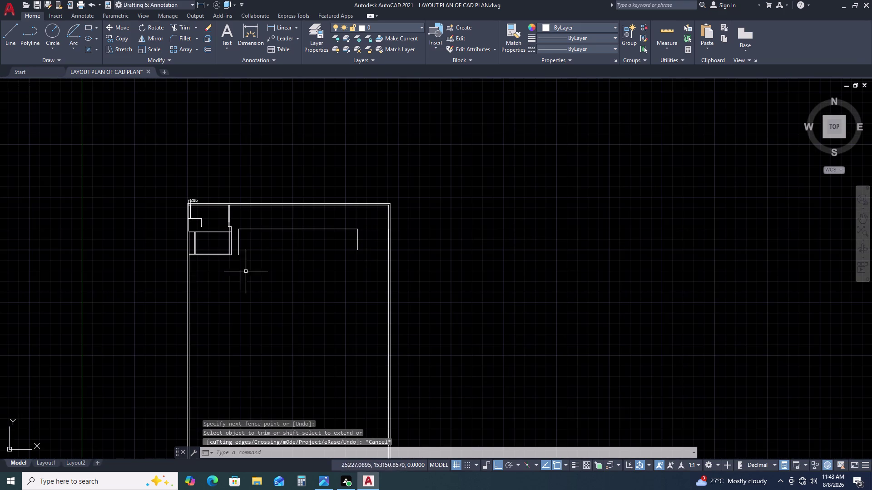
scroll(up, 3)
middle_drag(439, 309, 453, 261)
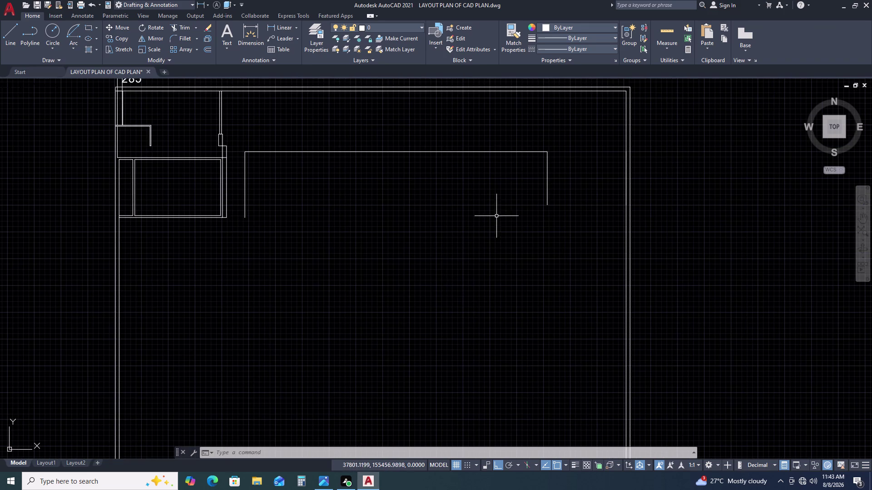
Try extending the two inner side lines down to the bottom wall.
key(e)
key(x)
key(space)
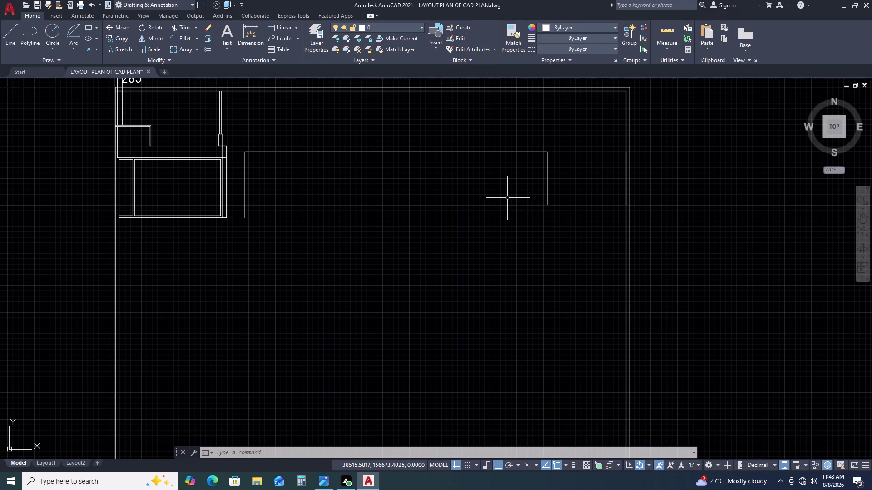
scroll(down, 3)
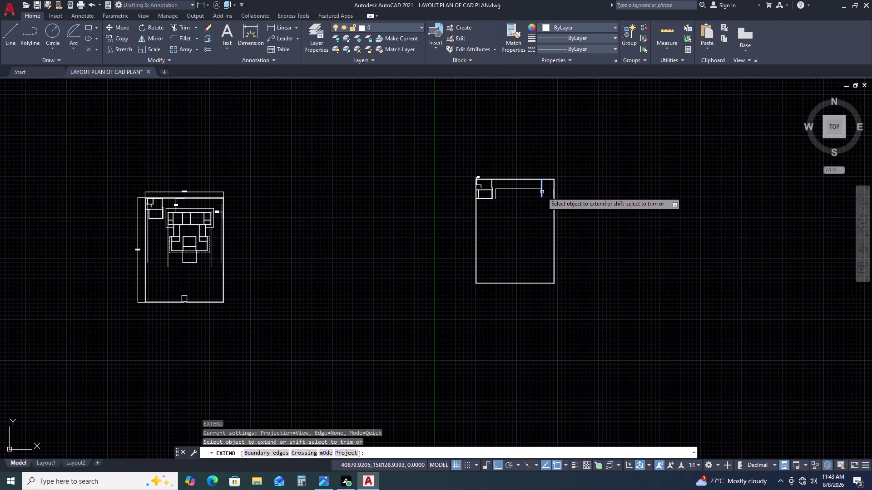
click(542, 197)
click(495, 197)
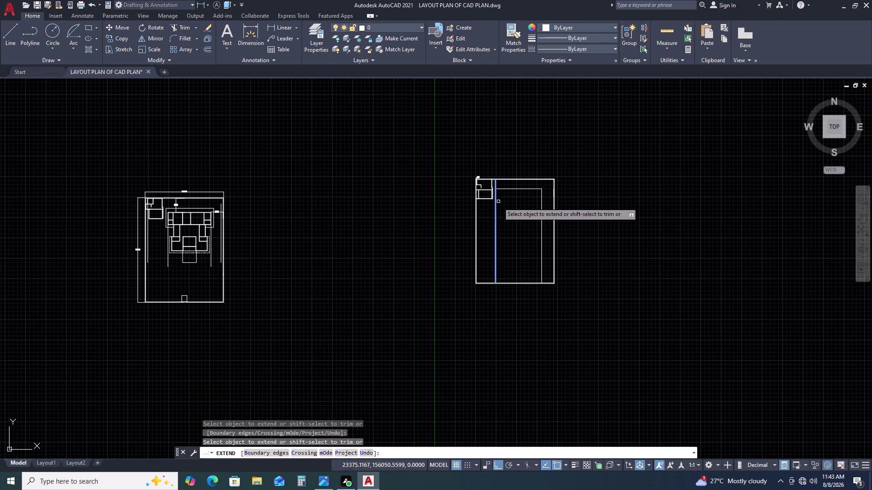
key(Escape)
scroll(up, 3)
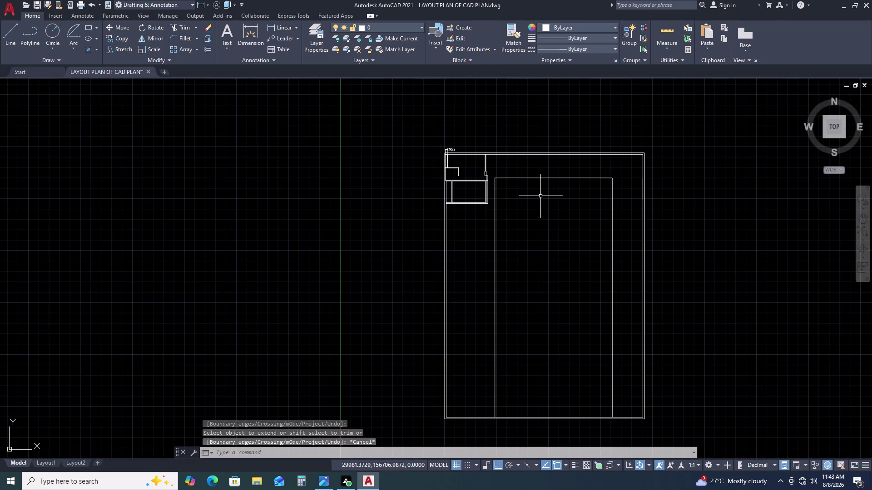
Select the inner outline's top and side lines, then clear the selection.
double_click(525, 180)
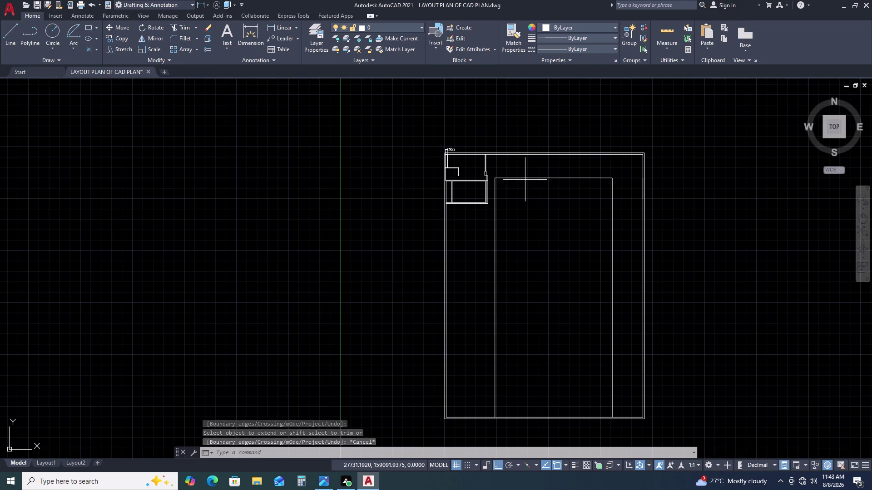
double_click(525, 176)
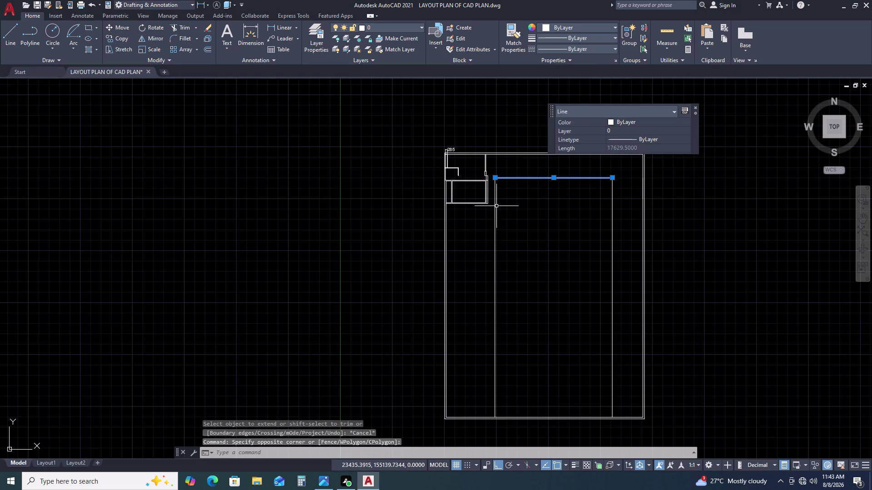
click(496, 206)
double_click(496, 215)
double_click(496, 217)
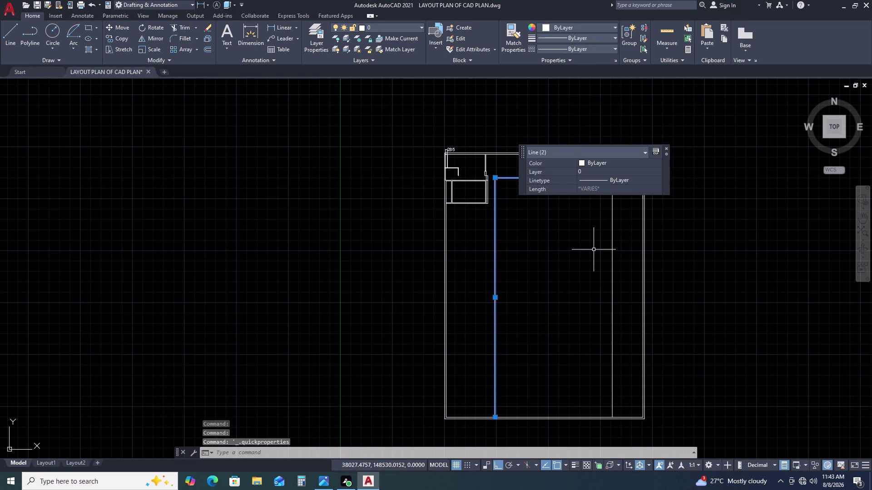
click(614, 256)
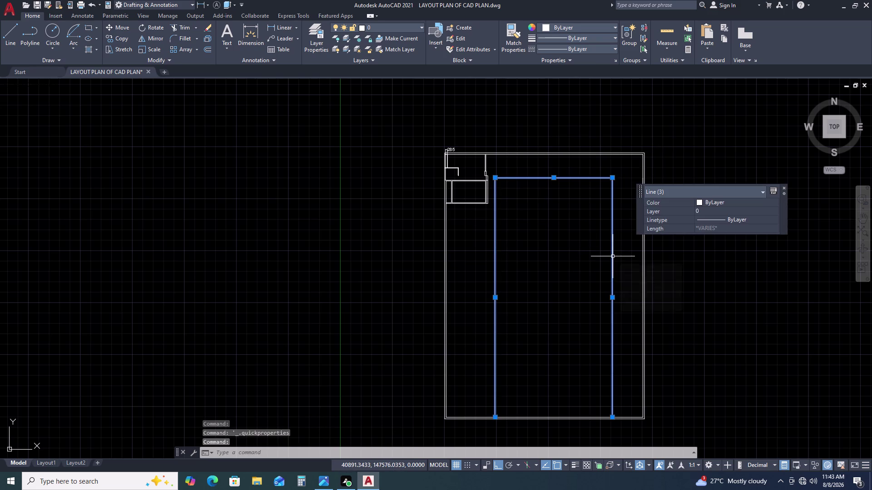
key(Escape)
key(Escape)
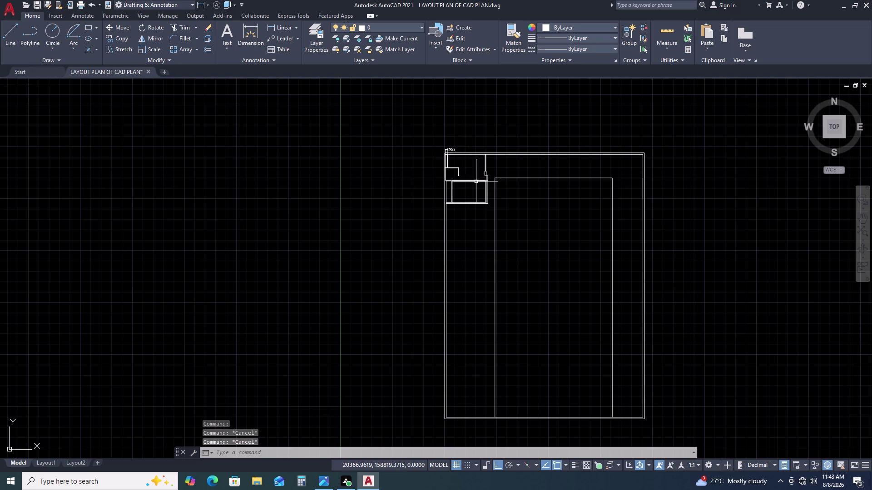
scroll(up, 3)
middle_drag(506, 202, 421, 219)
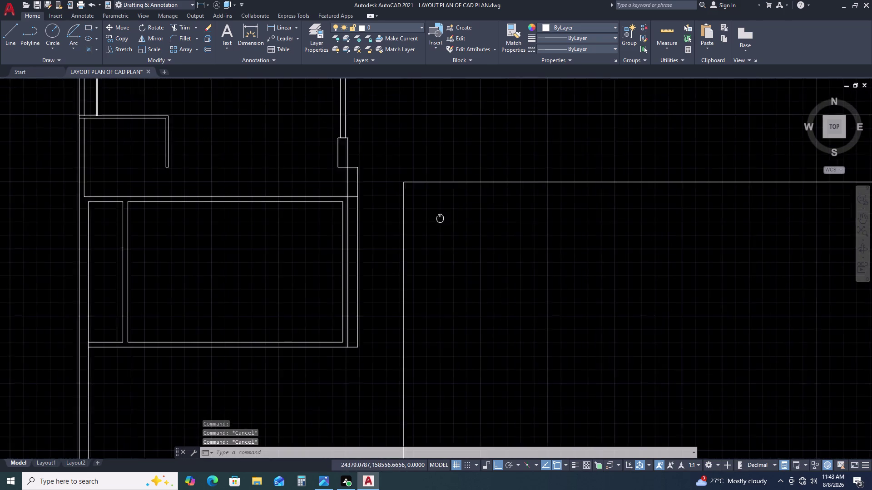
middle_drag(421, 218, 416, 220)
scroll(down, 3)
scroll(up, 3)
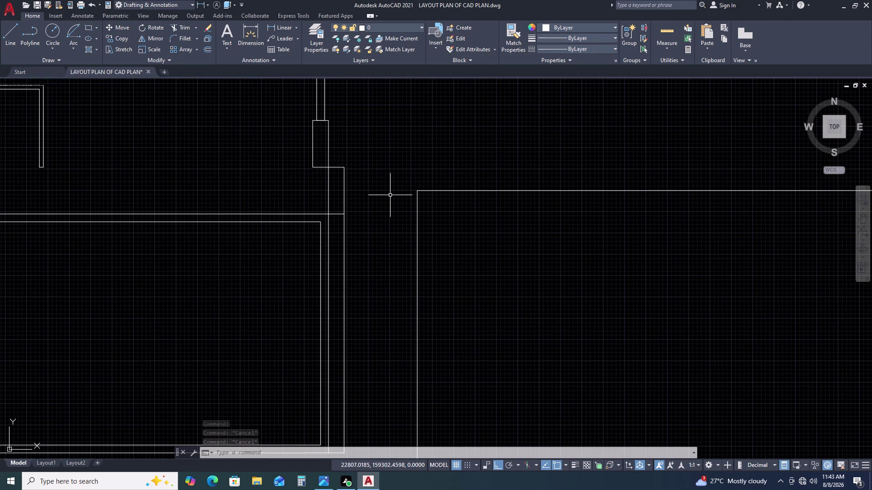
scroll(down, 3)
scroll(up, 3)
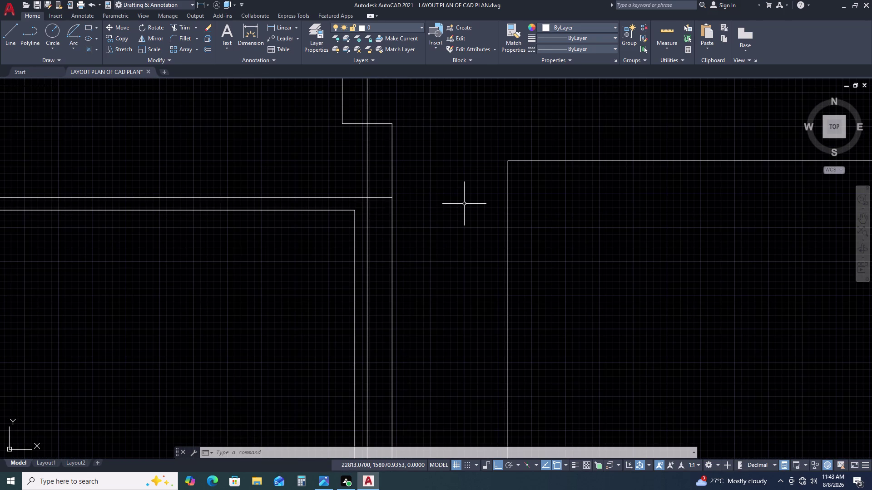
text(TR)
key(space)
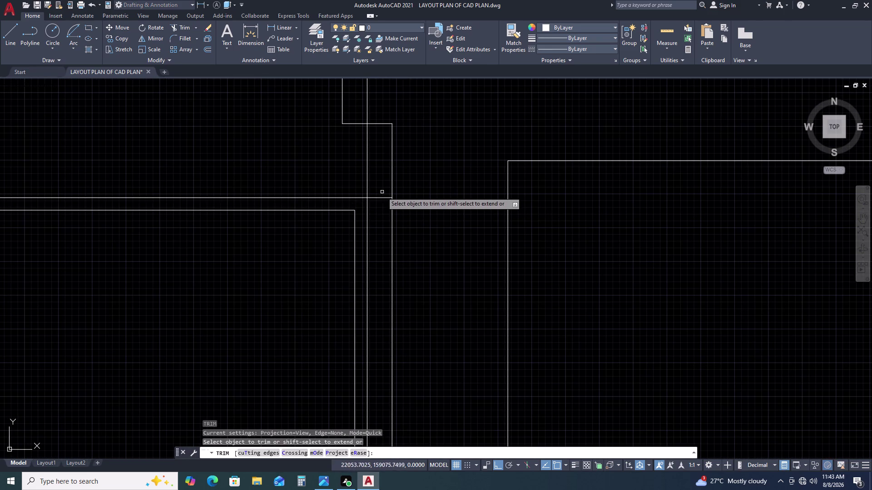
click(382, 192)
double_click(377, 212)
key(Escape)
scroll(down, 3)
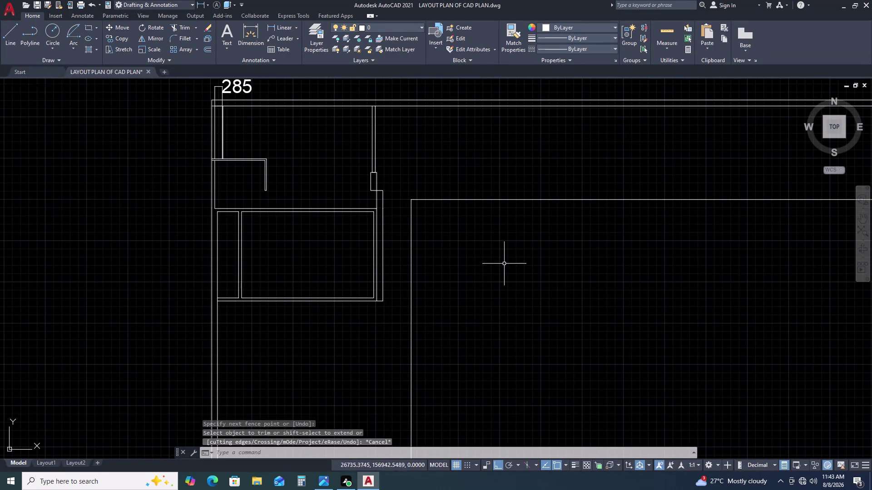
scroll(up, 3)
scroll(up, 3)
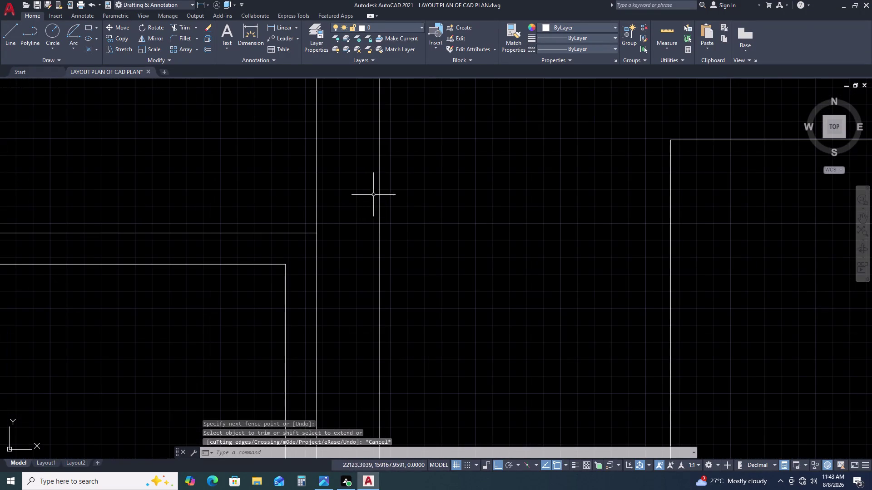
click(380, 193)
key(Delete)
scroll(down, 3)
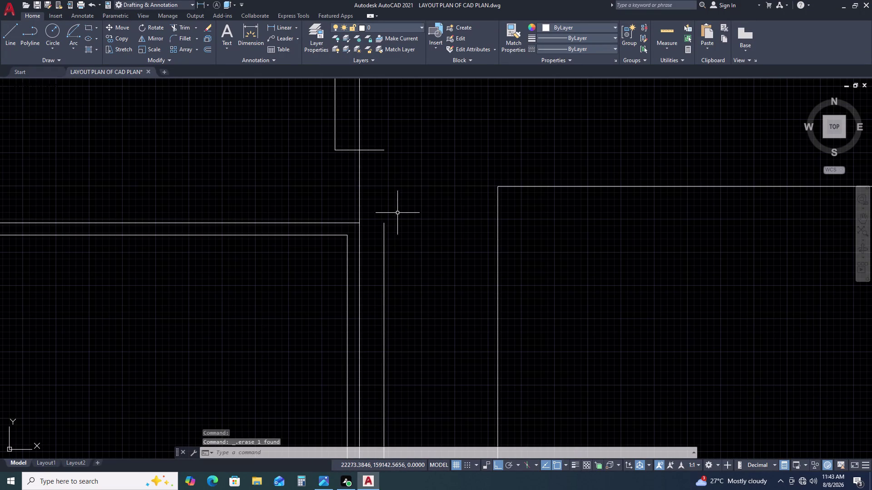
key(ctrl+z)
key(ctrl+z)
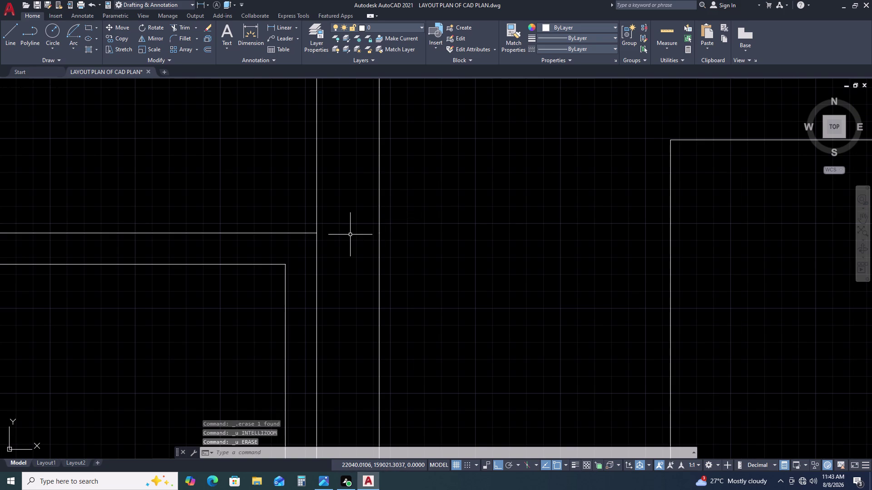
key(ctrl+z)
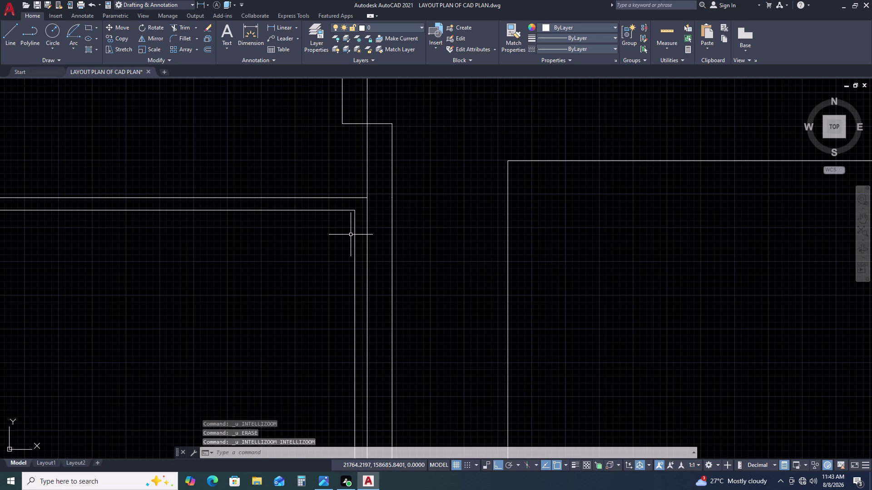
key(ctrl+z)
scroll(down, 3)
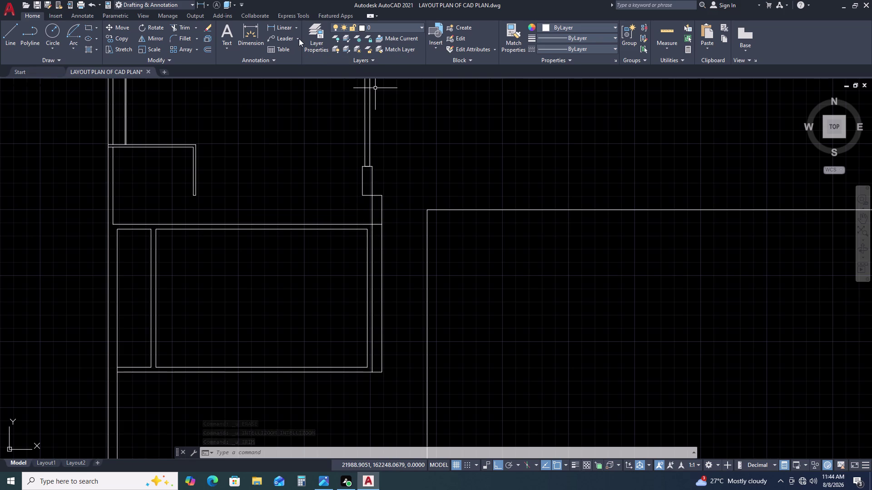
text(L)
Draw a short vertical line from the small wall notch down to the wall line below.
key(space)
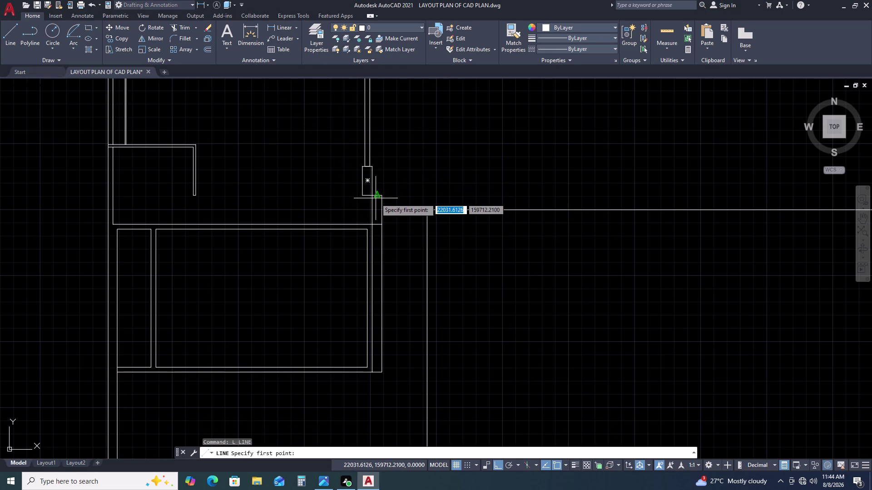
click(375, 194)
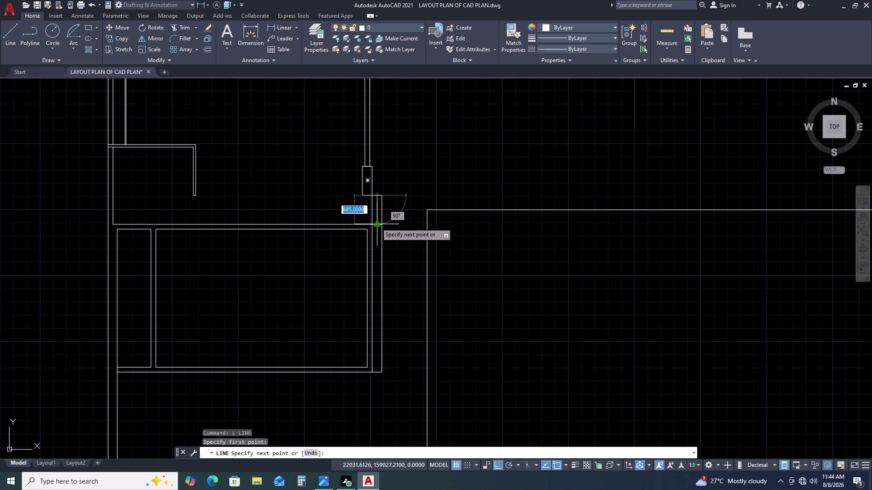
click(376, 223)
key(Escape)
scroll(down, 3)
middle_drag(493, 226, 443, 184)
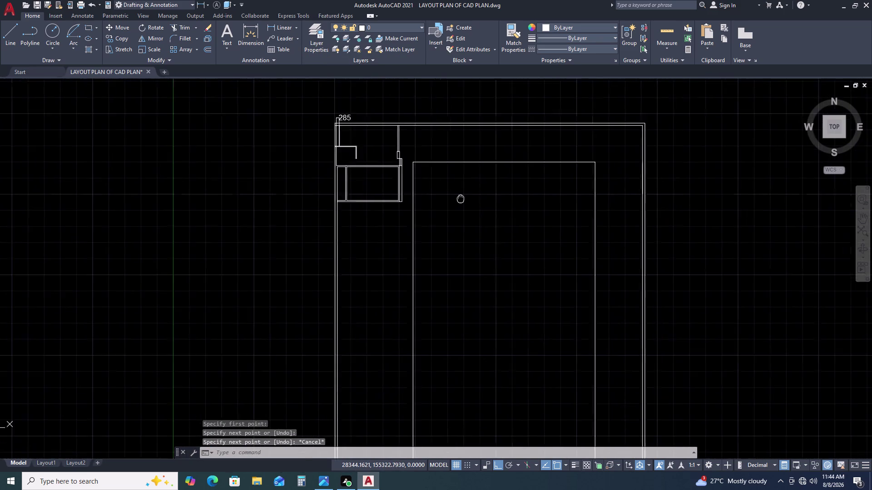
middle_drag(443, 184, 435, 180)
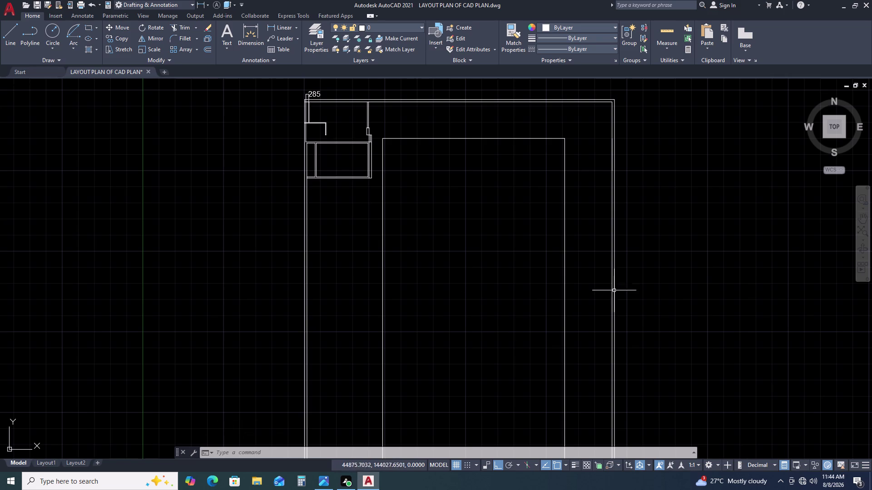
Offset the inner rectangle's right line 1070 units outward.
click(564, 259)
key(o)
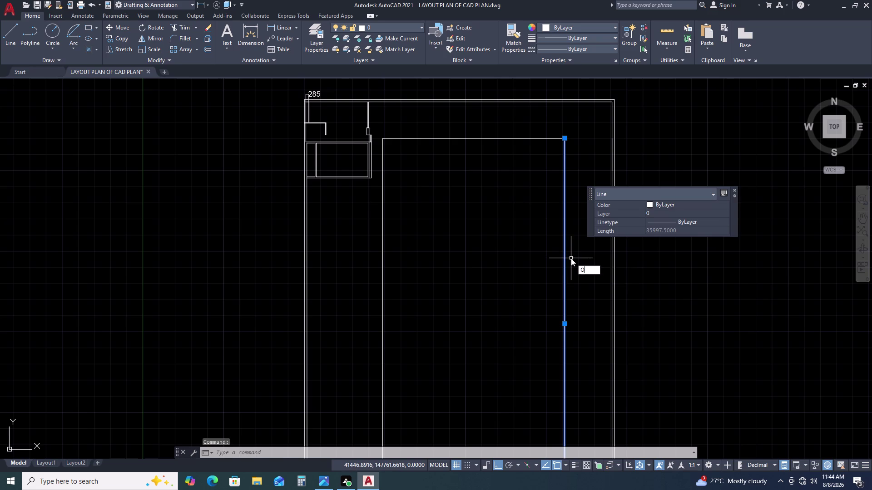
key(space)
key(1)
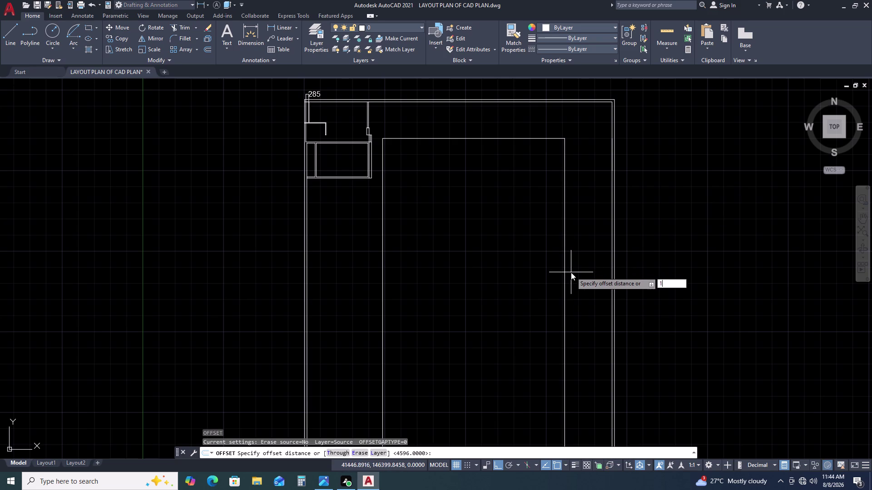
key(7)
key(BackSpace)
key(0)
key(7)
text(0)
key(space)
click(575, 271)
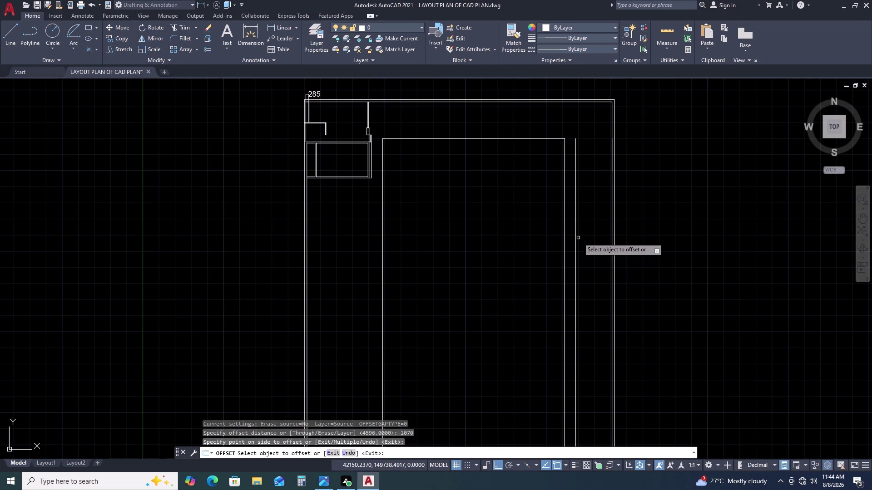
key(Escape)
Erase the original right inner line and extend the top edge to the new side.
click(570, 209)
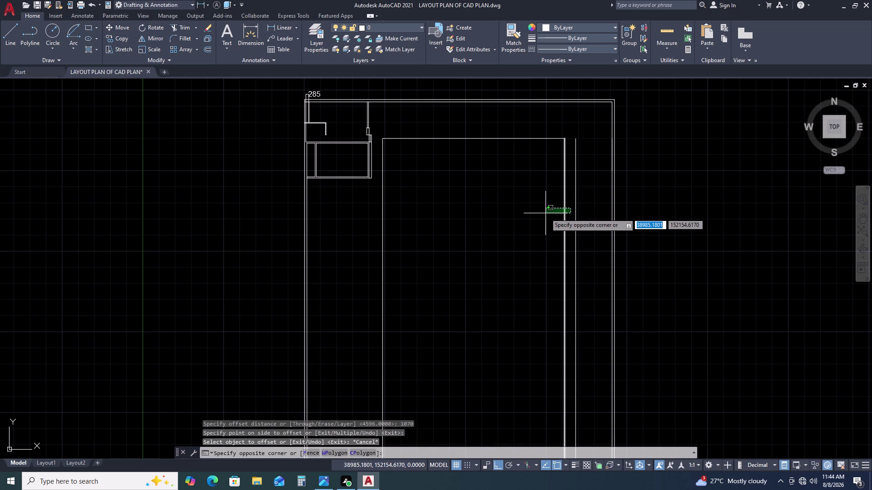
click(546, 214)
key(Delete)
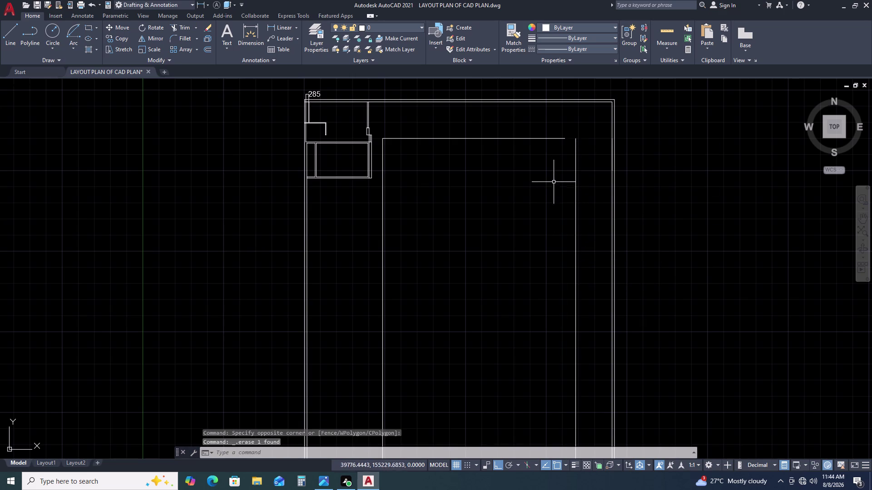
key(e)
text(X)
key(space)
drag(556, 136, 552, 144)
click(542, 162)
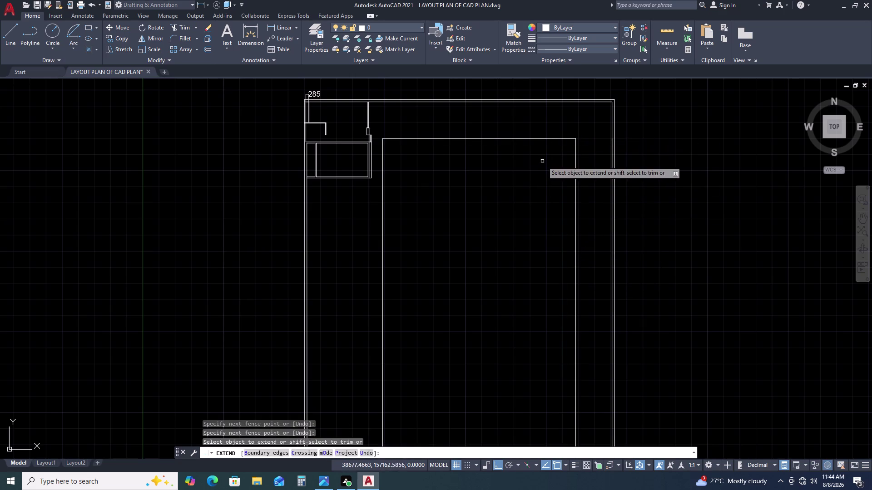
Undo the top-line extension and restore the erased right inner line.
key(Escape)
scroll(down, 3)
scroll(up, 3)
middle_drag(587, 223, 552, 223)
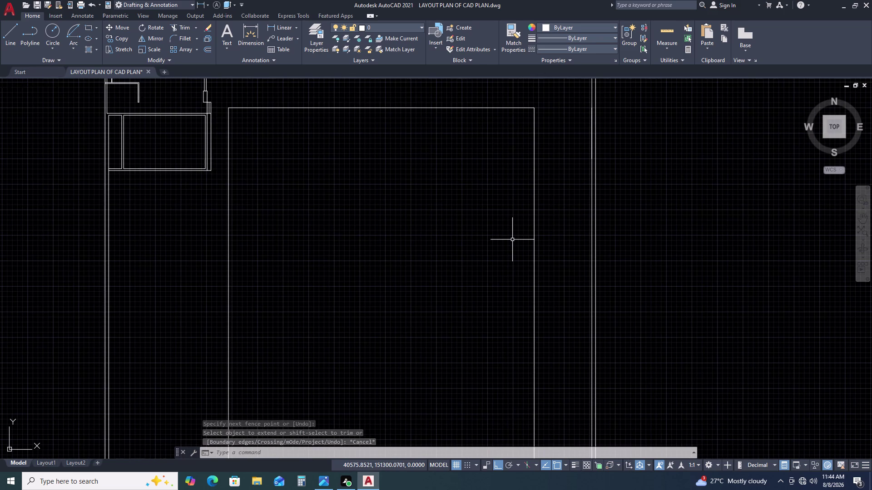
key(ctrl+z)
key(ctrl+z)
key(ctrl+z)
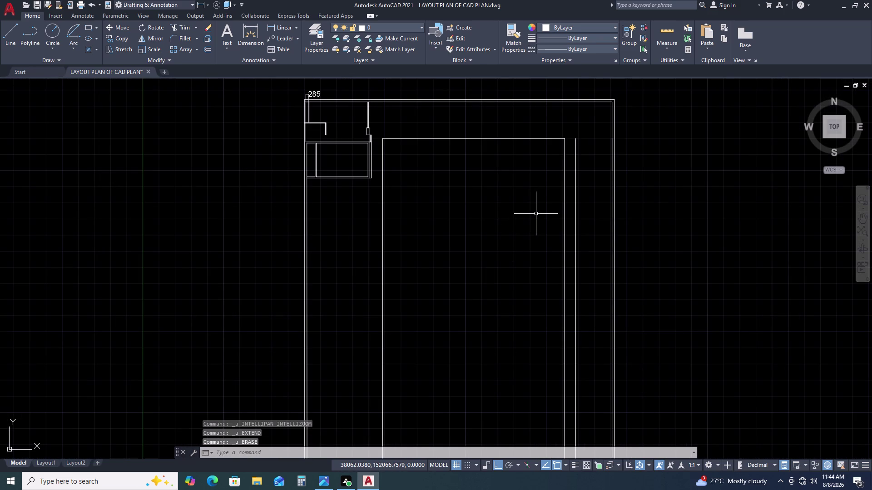
Extend the inner top line to the right-hand wall line and review the plan.
text(EX)
key(space)
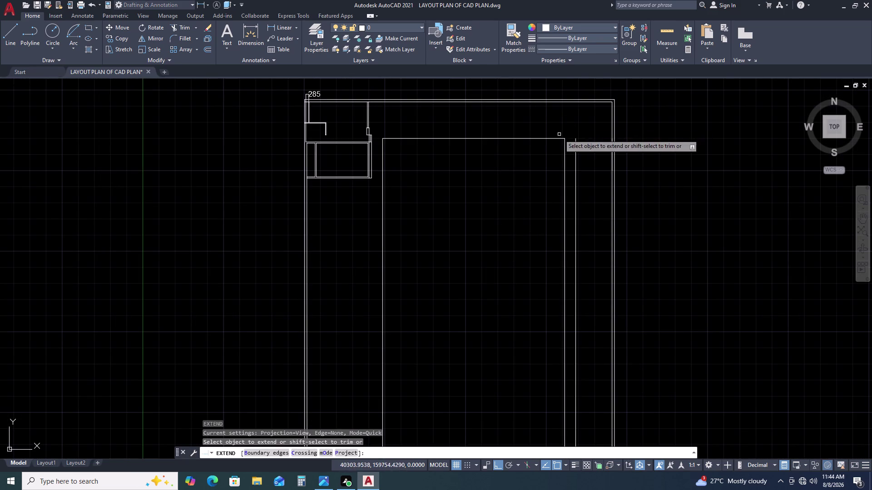
click(559, 134)
click(538, 159)
key(Escape)
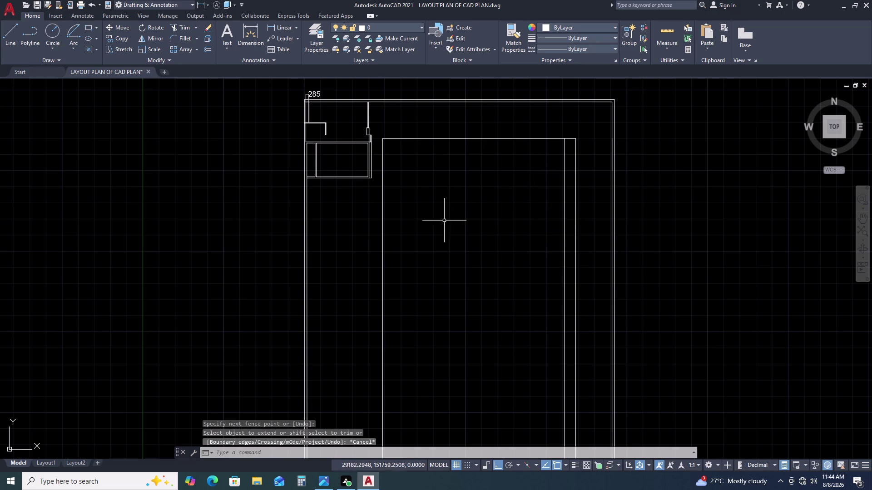
middle_drag(496, 282, 480, 251)
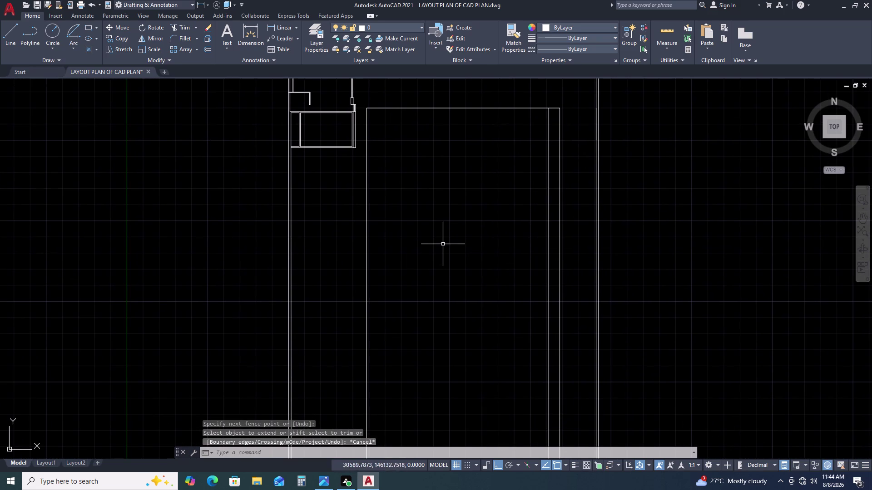
scroll(down, 3)
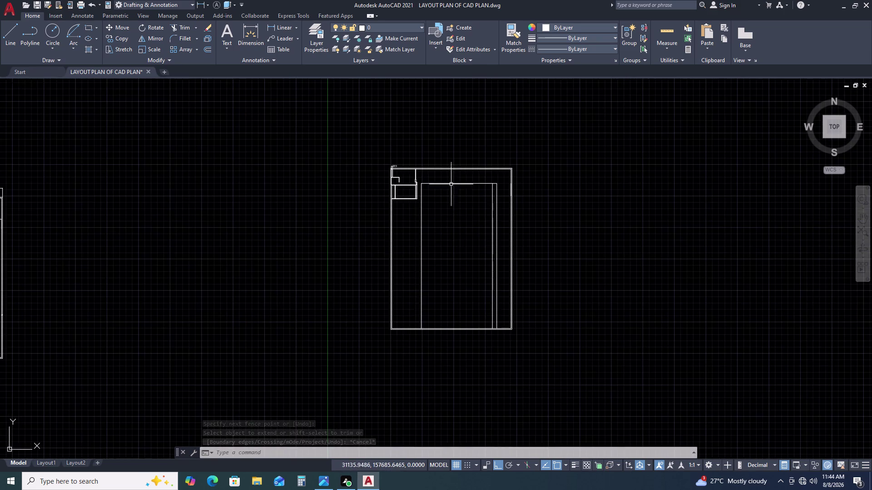
scroll(up, 3)
Start a 5356 linear dimension from the top wall, then abandon it unplaced.
key(d)
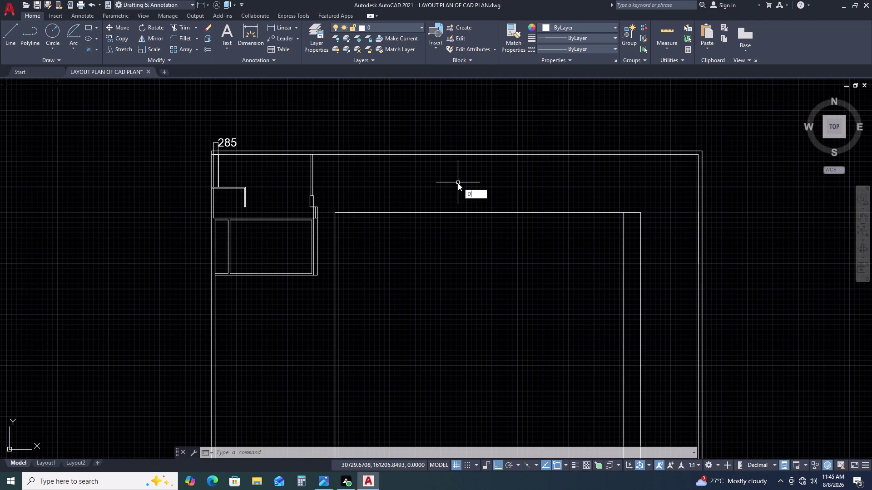
text(LI)
key(space)
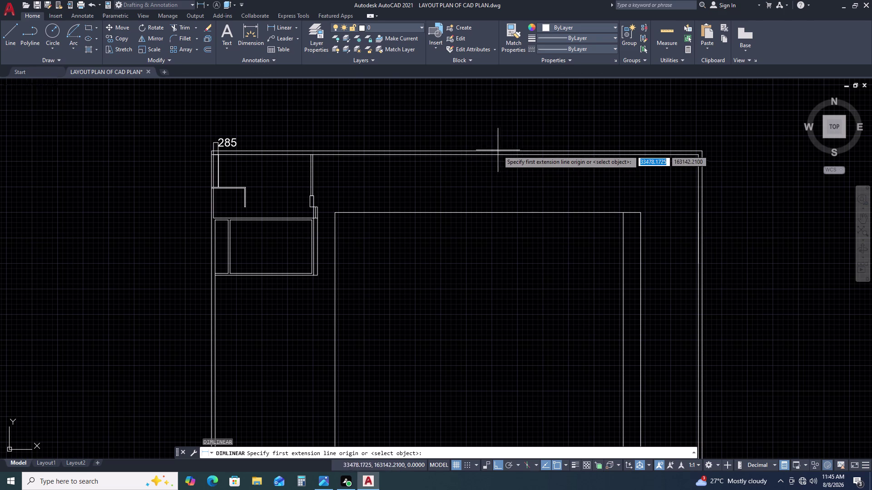
double_click(458, 154)
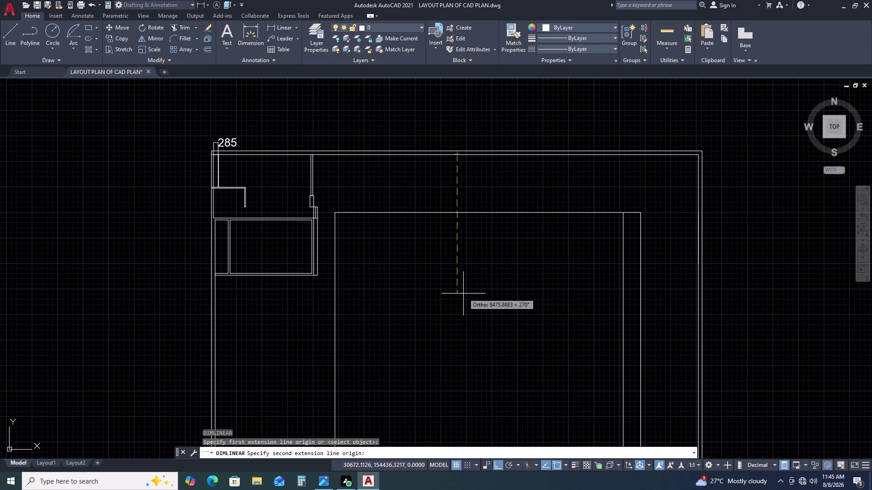
text(5)
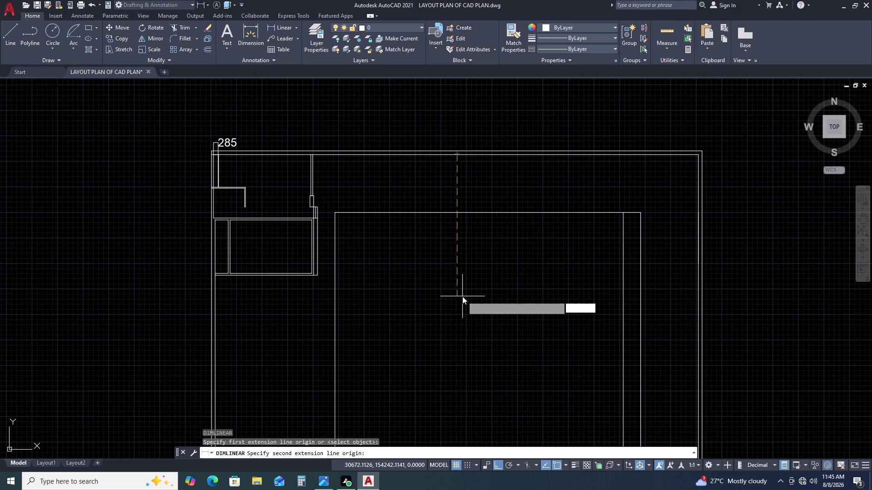
text(3)
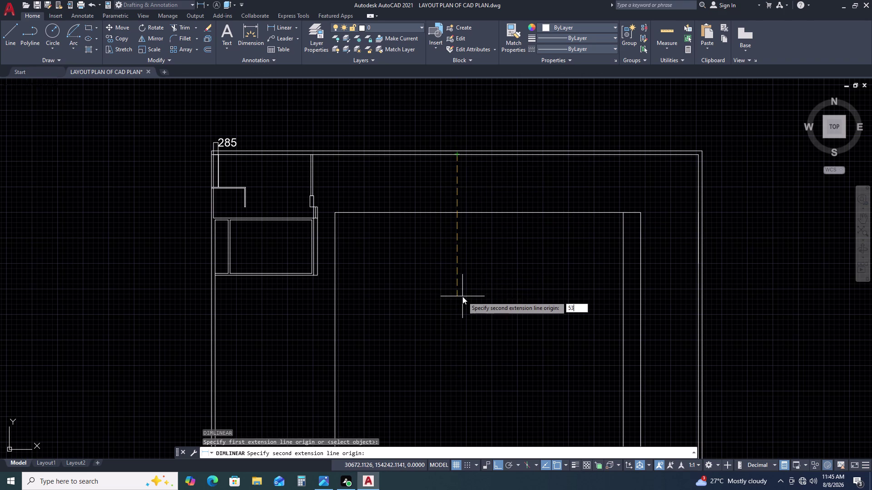
text(56)
key(space)
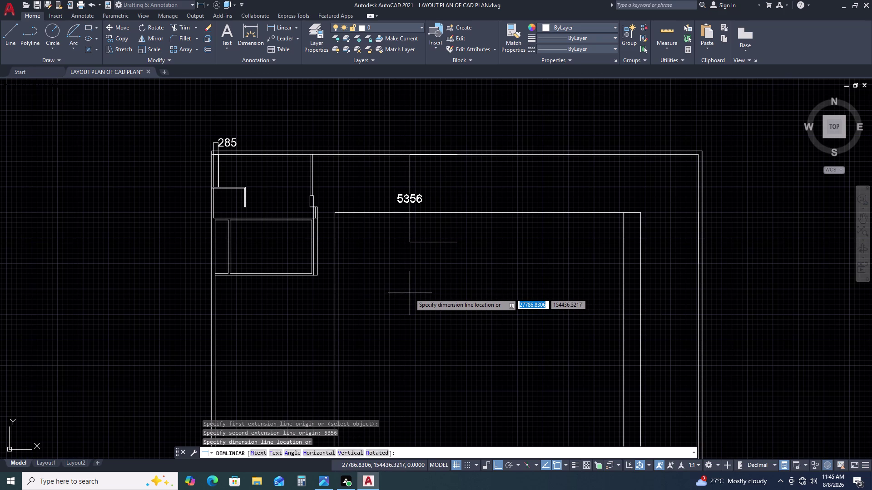
key(Escape)
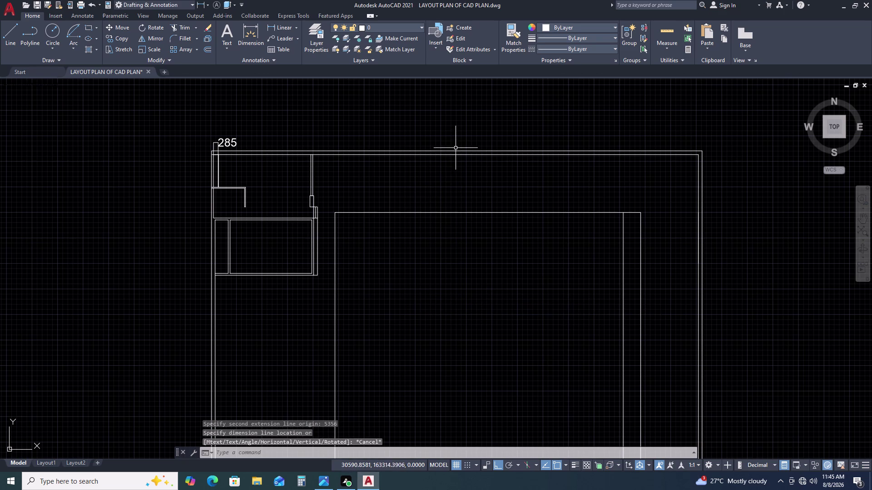
Clear the outer wall selection and restart the linear dimension with DLI.
click(451, 155)
key(o)
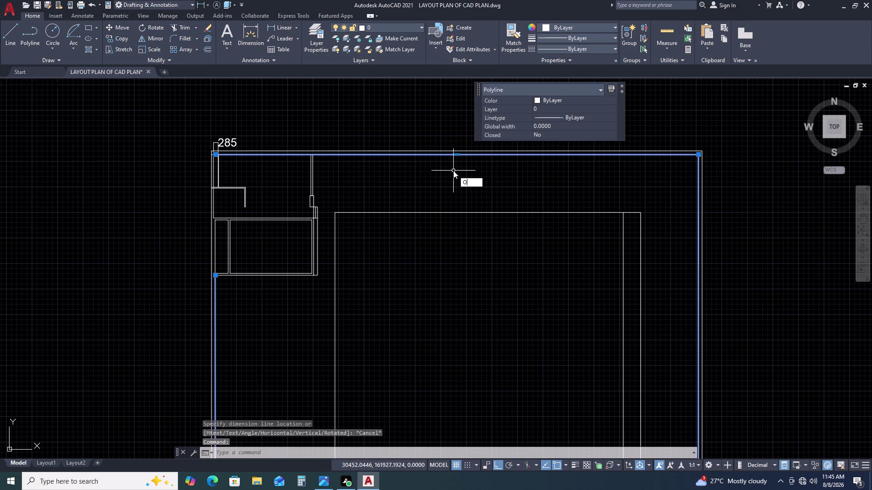
key(Escape)
key(Escape)
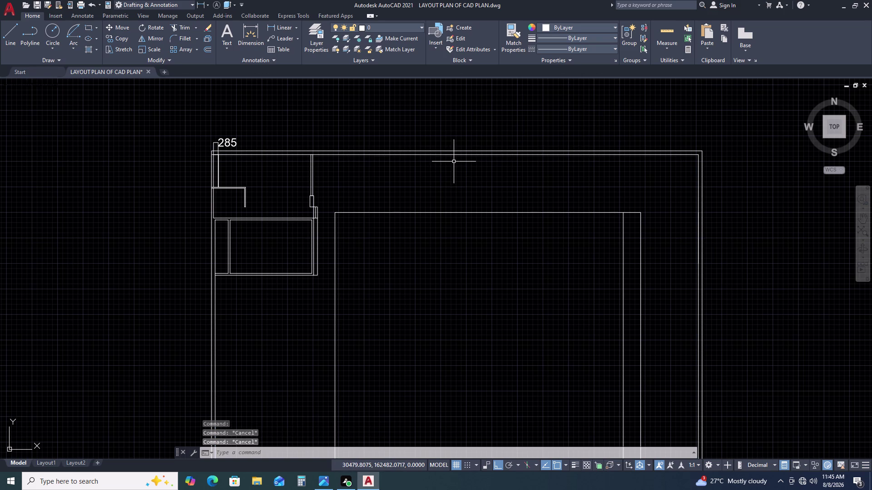
text(D)
text(LI)
key(space)
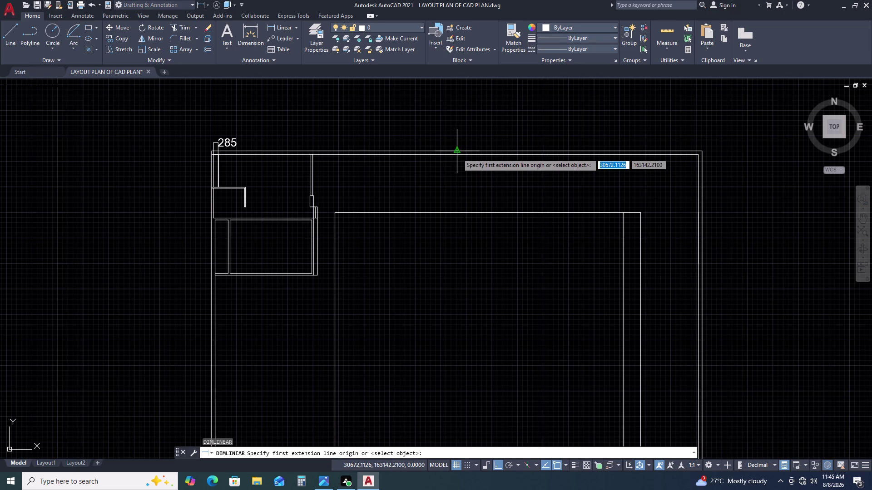
Cancel an accidental zero-length dimension and restart the linear dimension.
scroll(up, 3)
scroll(down, 3)
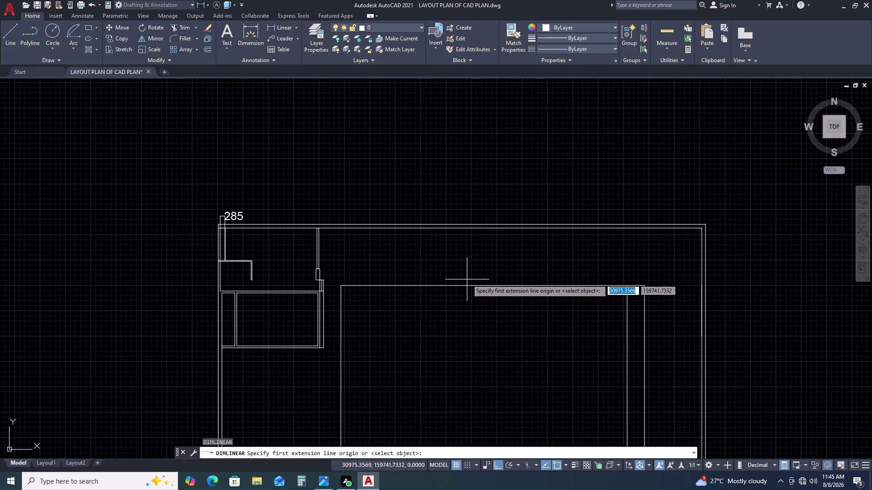
scroll(up, 3)
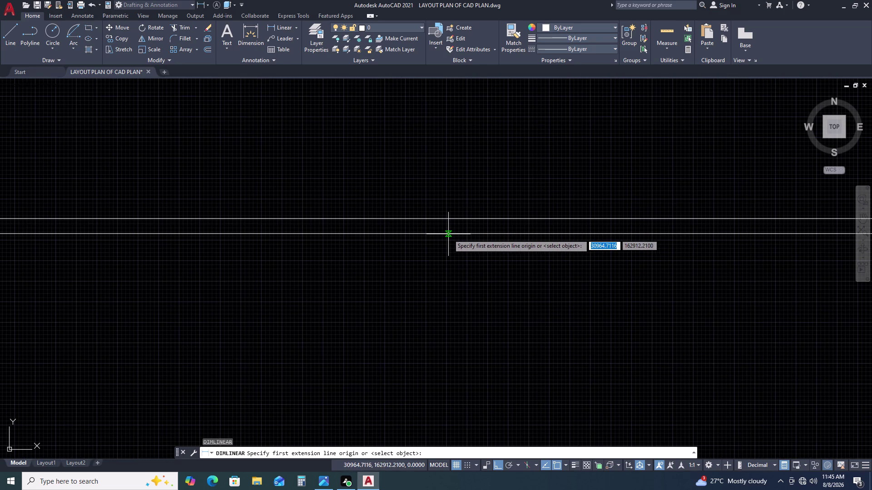
click(430, 234)
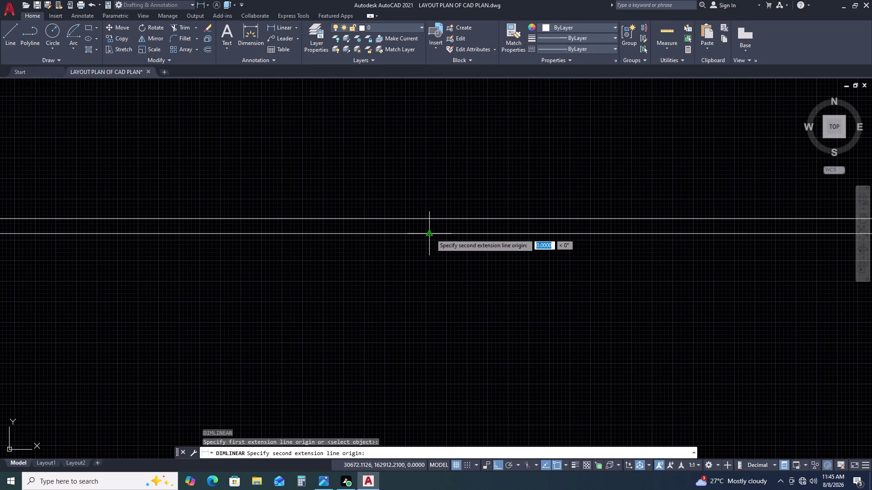
double_click(430, 234)
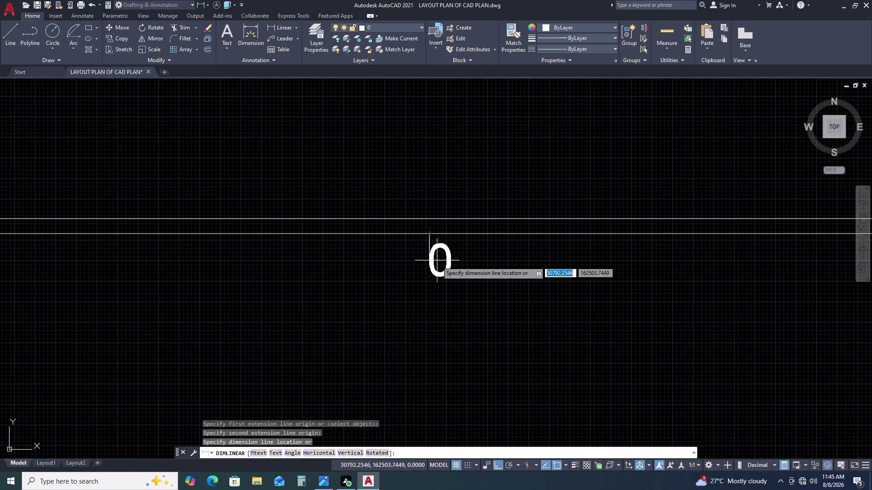
scroll(down, 3)
key(Escape)
key(space)
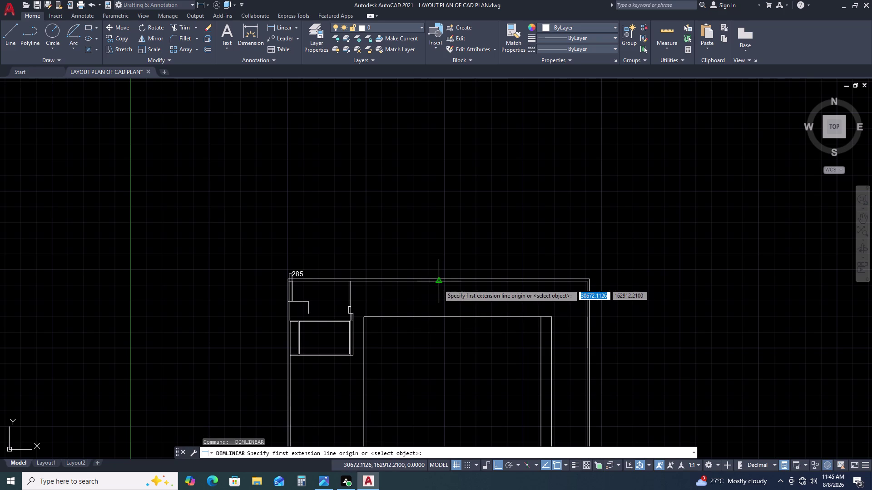
Place a 5356 linear dimension measured downward from the top wall line.
click(438, 284)
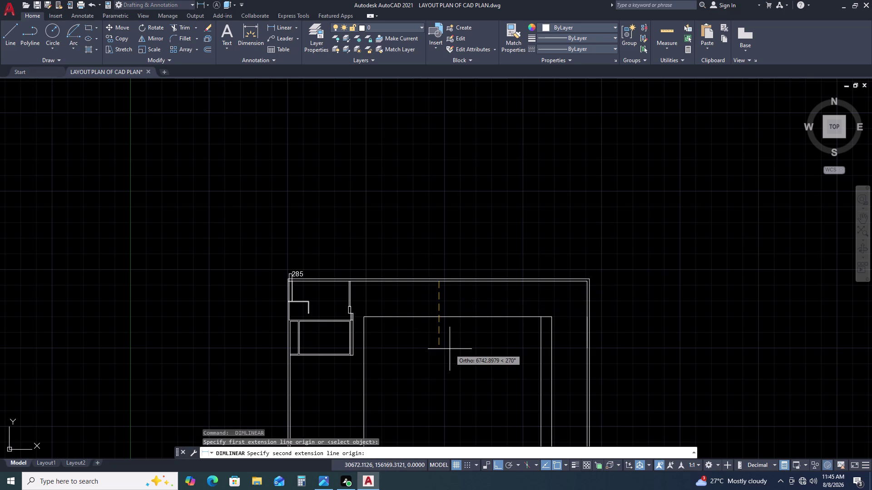
text(53)
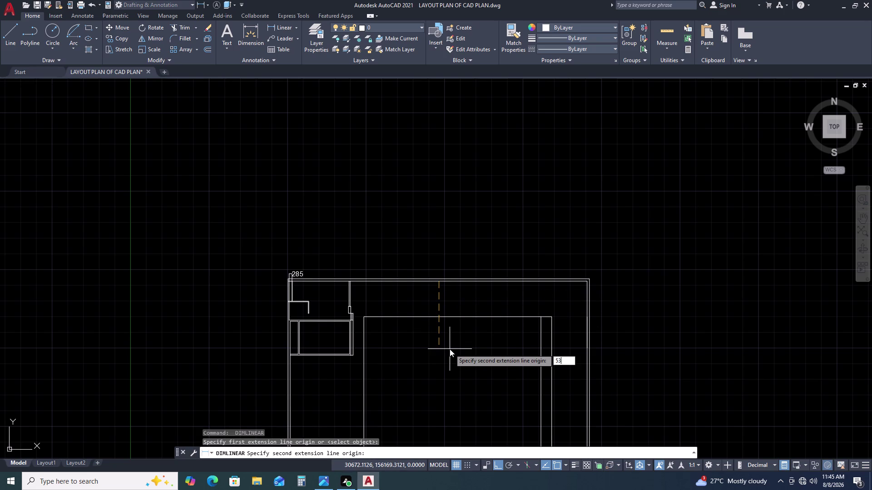
key(5)
key(6)
key(space)
click(412, 353)
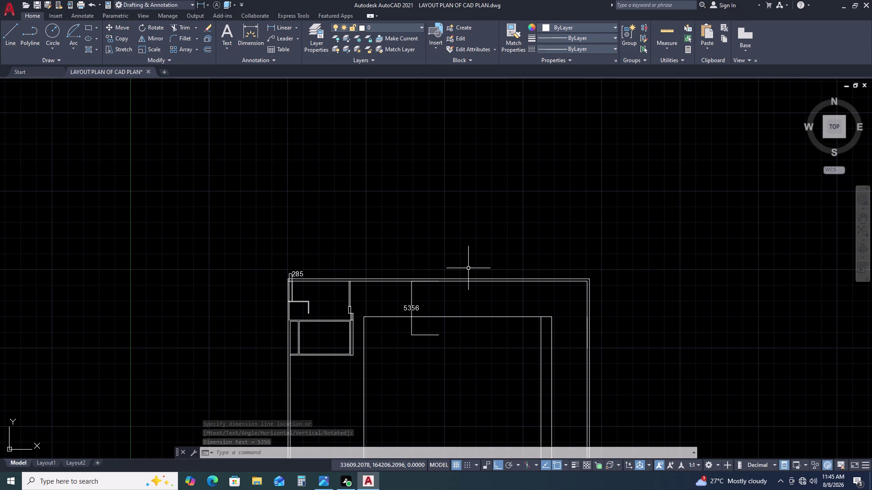
text(L)
key(space)
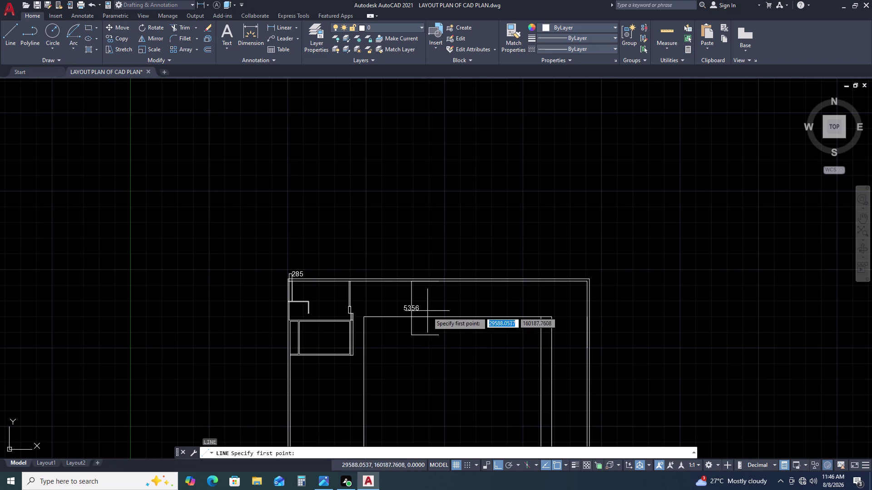
Drop the trial line and select the inner top line after a failed explode.
scroll(up, 3)
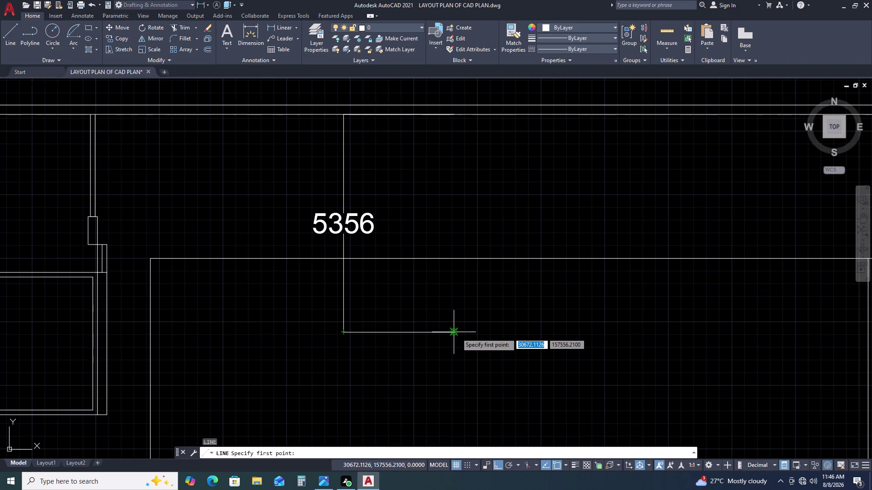
key(Escape)
click(477, 247)
click(465, 271)
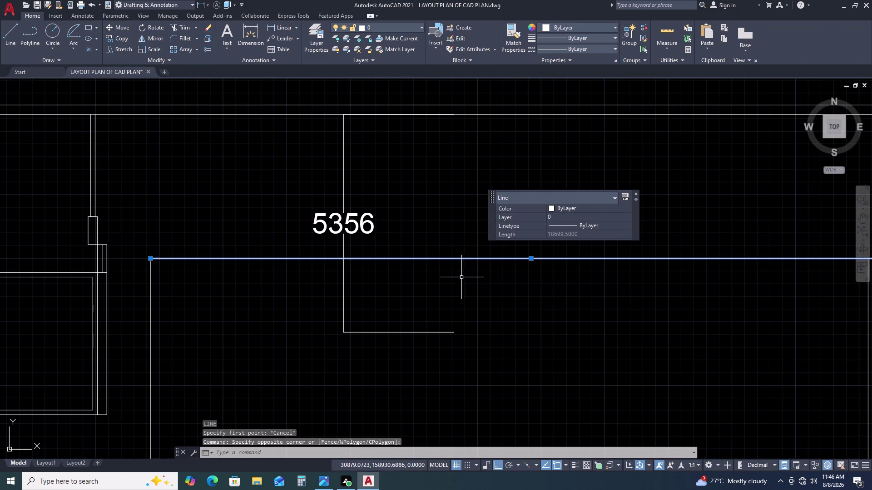
key(x)
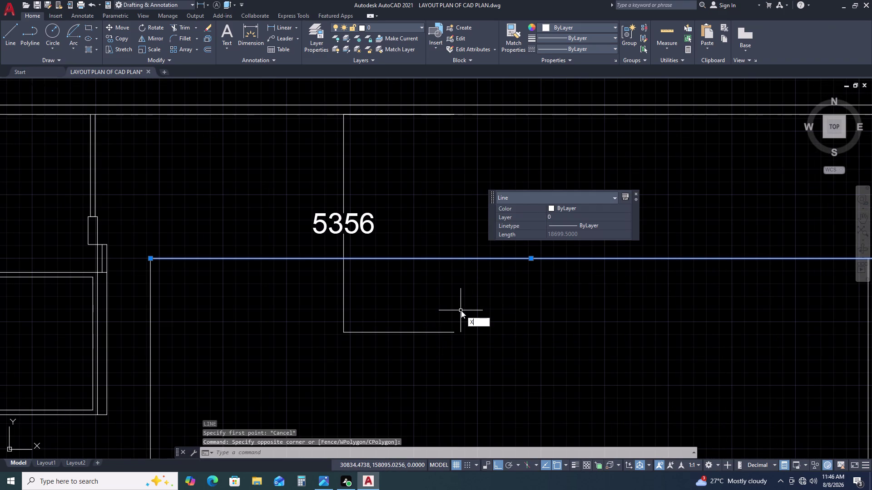
key(BackSpace)
key(Return)
key(Escape)
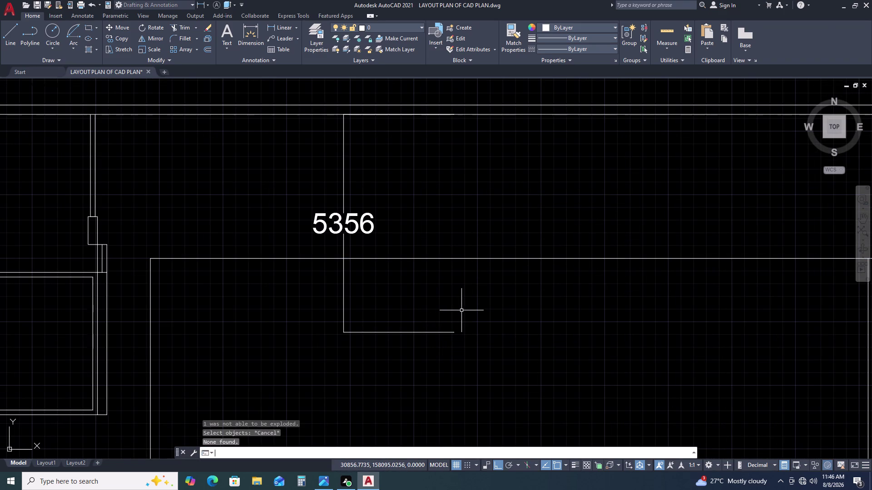
drag(493, 251, 471, 282)
click(469, 283)
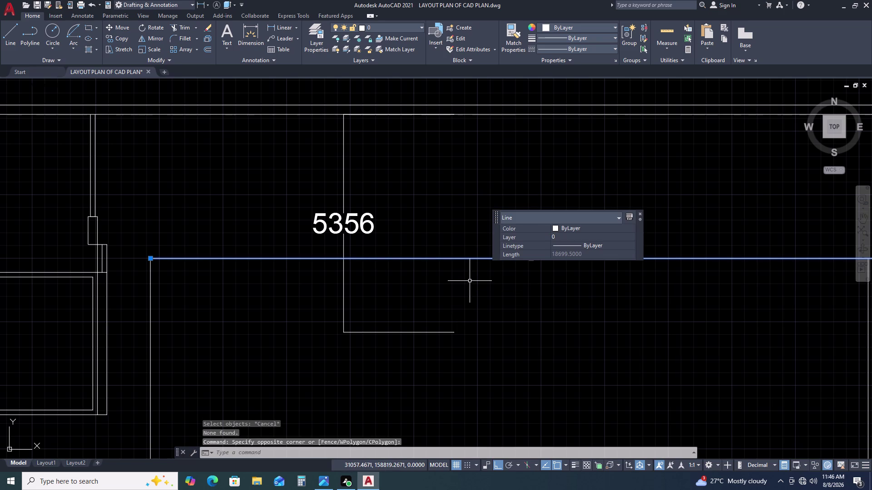
Copy the inner top line down to the 5356 dimension's lower end.
key(c)
text(O)
key(space)
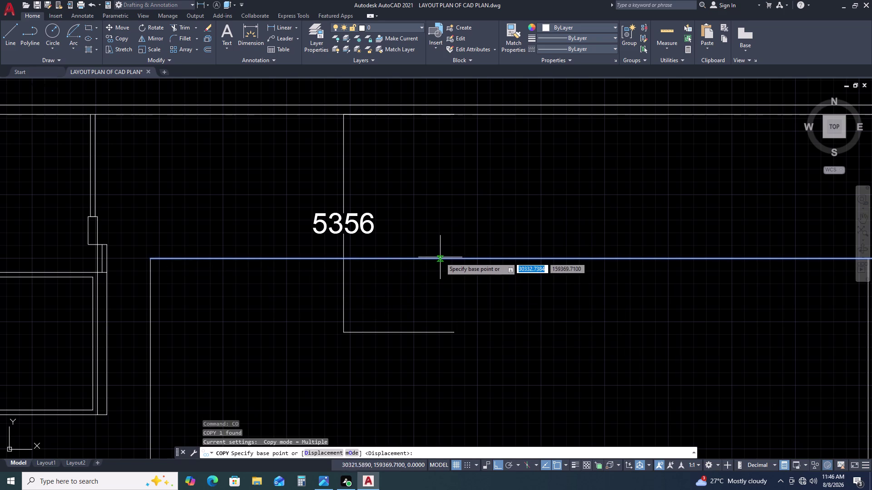
click(447, 259)
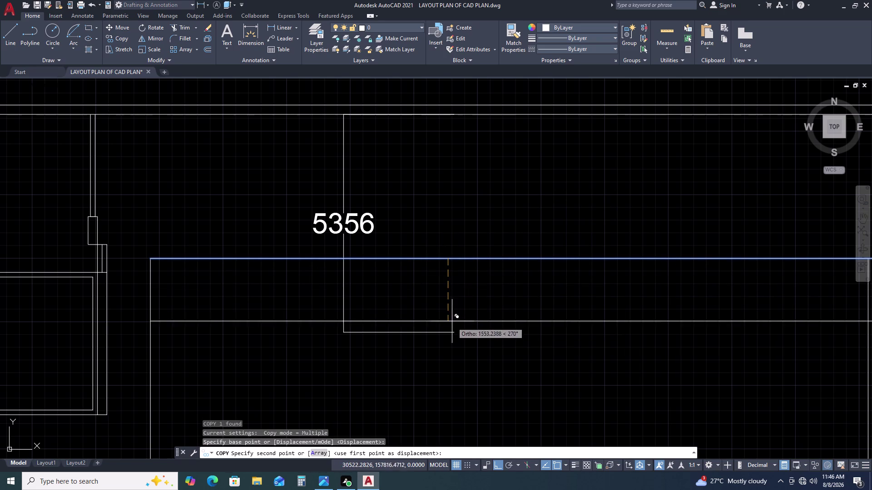
click(453, 330)
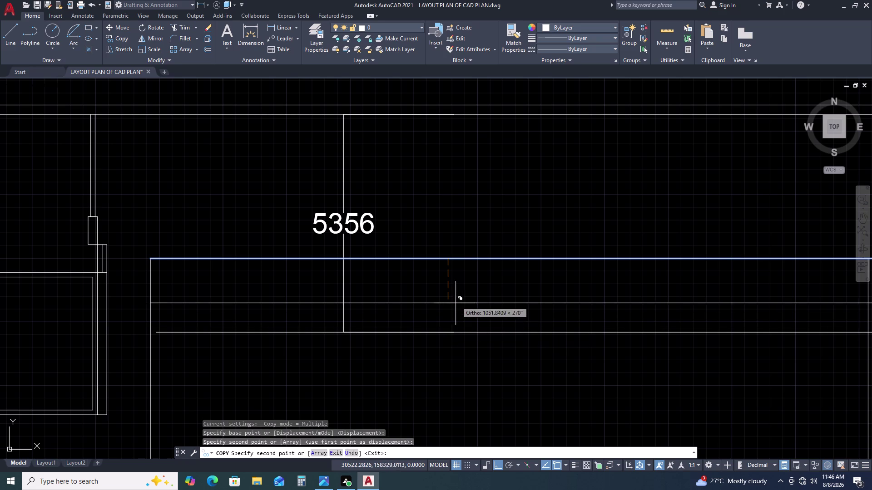
key(Escape)
scroll(up, 3)
scroll(up, 3)
scroll(up, 3)
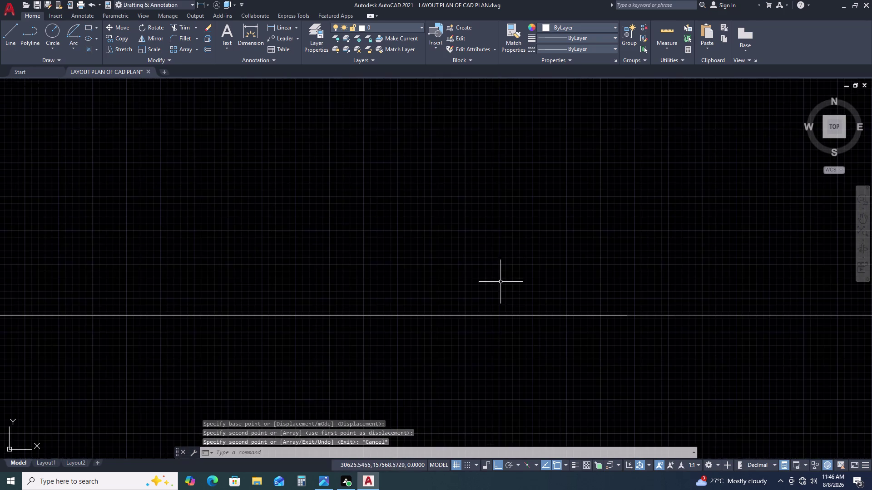
scroll(up, 3)
scroll(up, 3)
Inspect the copied horizontal line and adjoining walls, then bring the top-wall rooms into view.
scroll(down, 3)
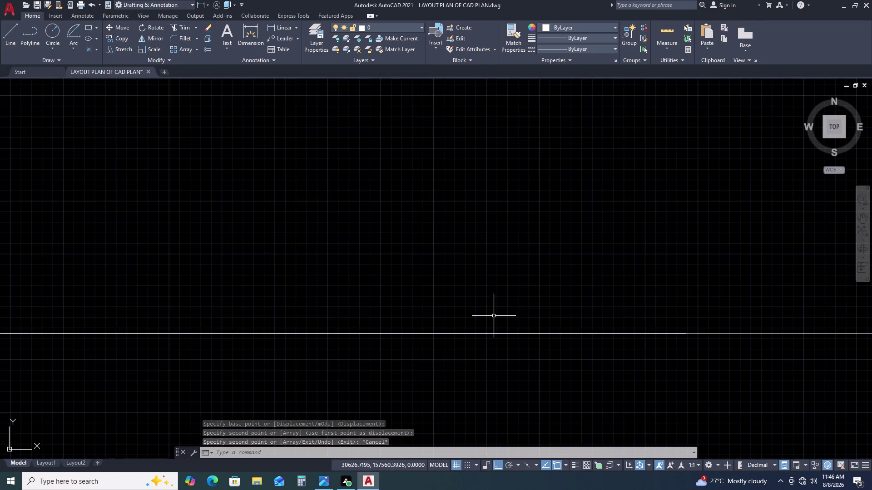
scroll(down, 3)
scroll(down, 3)
click(561, 300)
click(528, 341)
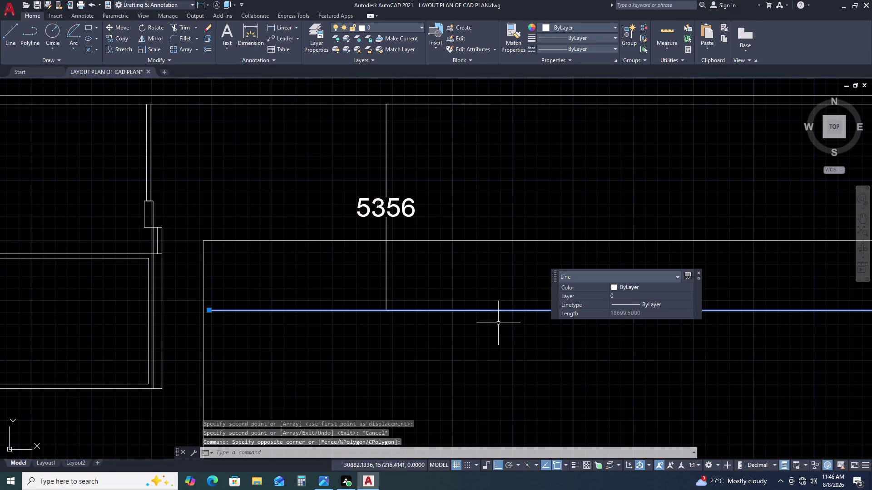
scroll(up, 3)
click(379, 277)
click(337, 305)
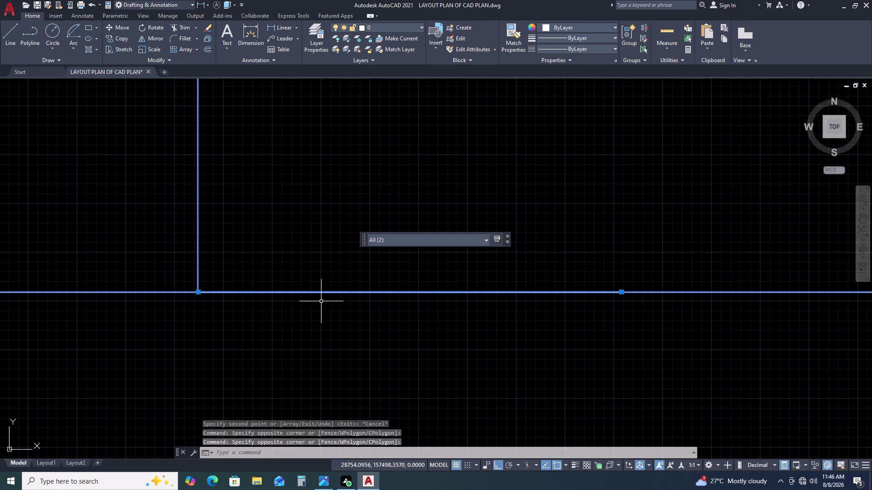
scroll(up, 3)
scroll(up, 3)
scroll(up, 3)
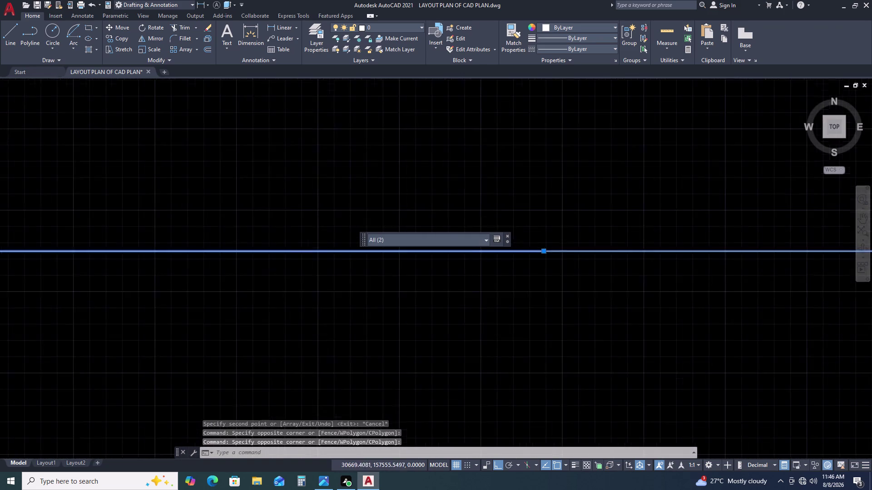
scroll(up, 3)
scroll(down, 3)
scroll(up, 3)
scroll(down, 3)
key(Escape)
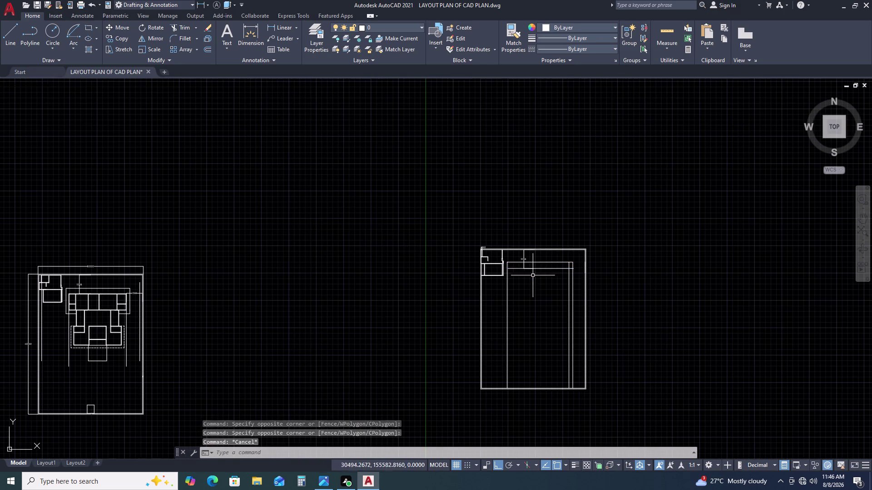
scroll(up, 3)
middle_drag(699, 276, 450, 290)
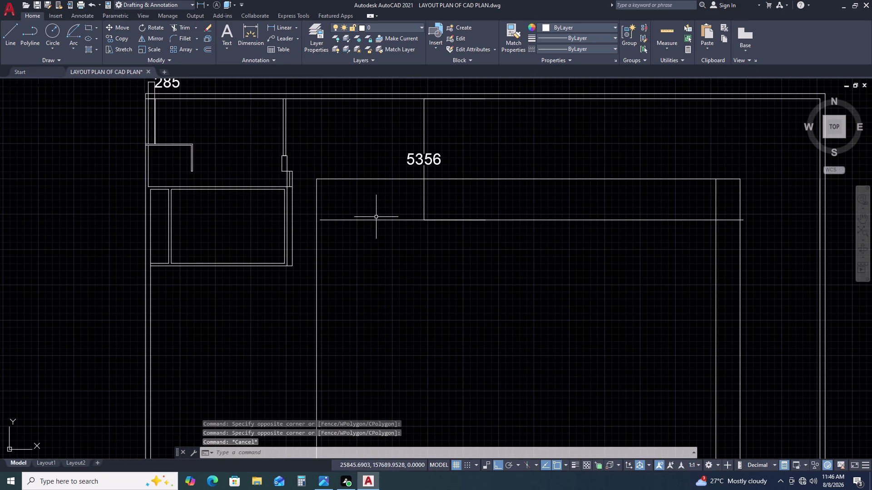
click(383, 210)
click(357, 232)
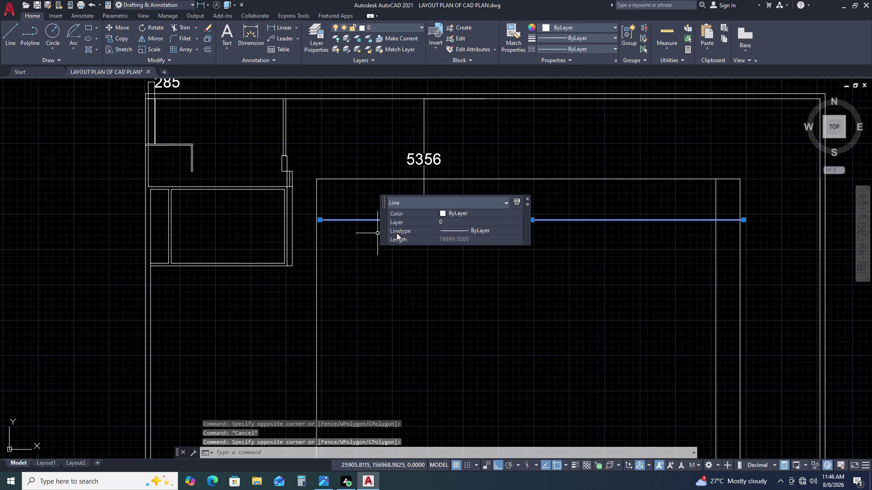
key(Escape)
Extend the partition line's left end to the wall and trim its right end at the inner wall.
text(EX)
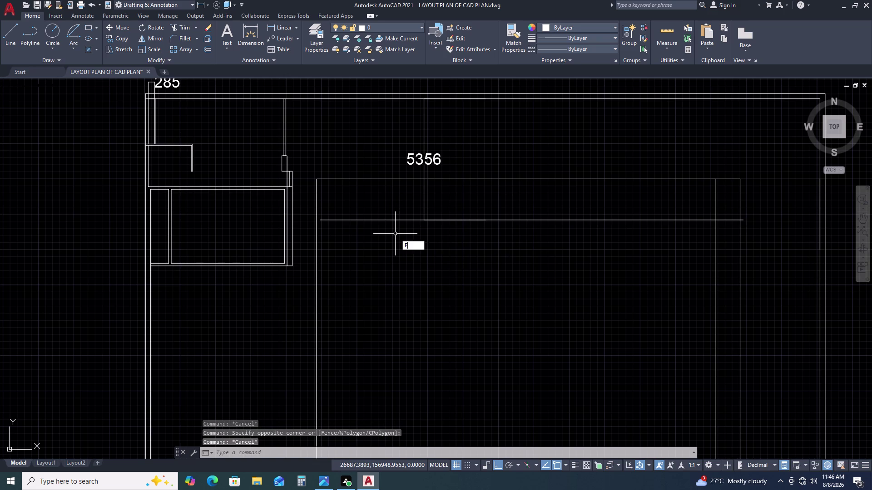
key(space)
double_click(367, 240)
click(367, 212)
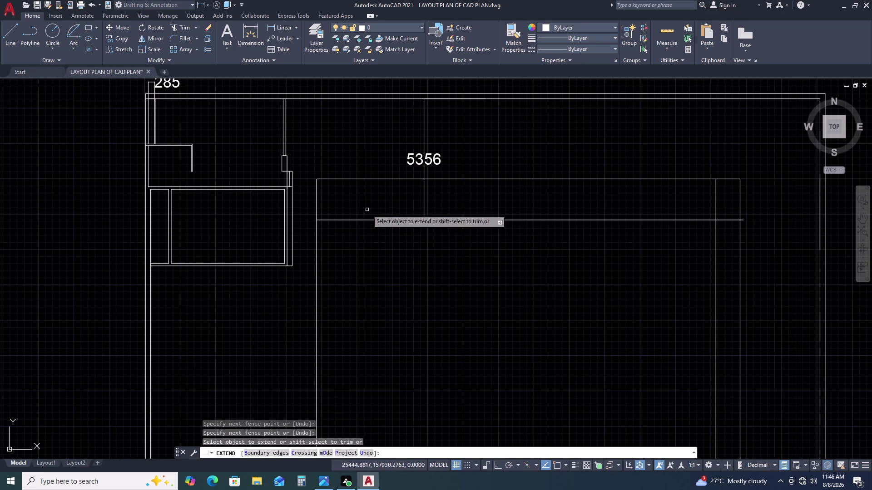
click(727, 213)
double_click(728, 238)
scroll(up, 3)
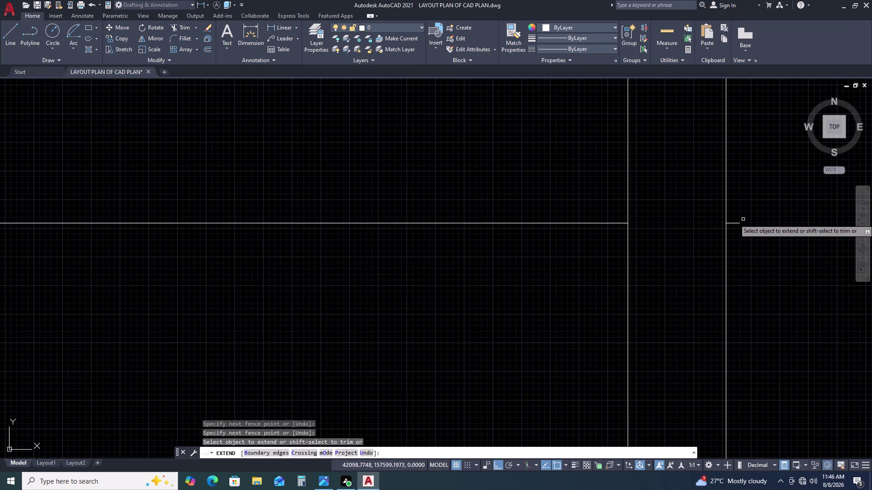
click(737, 215)
click(732, 236)
scroll(down, 3)
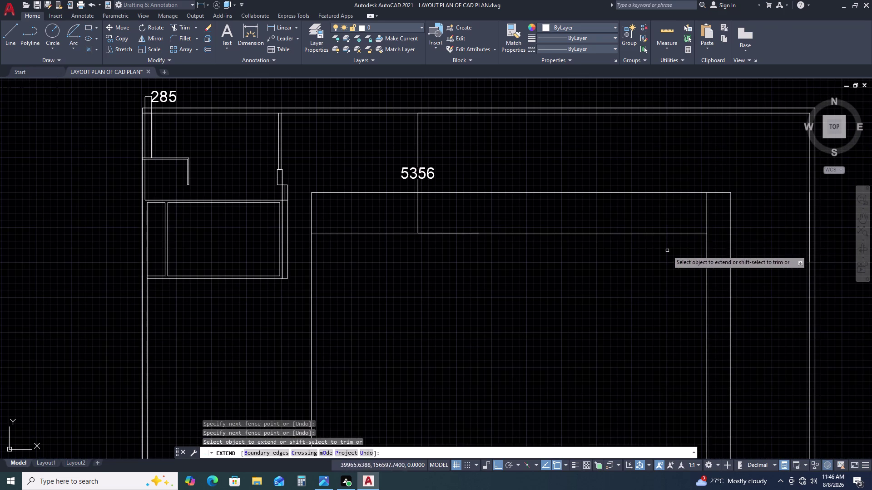
key(Escape)
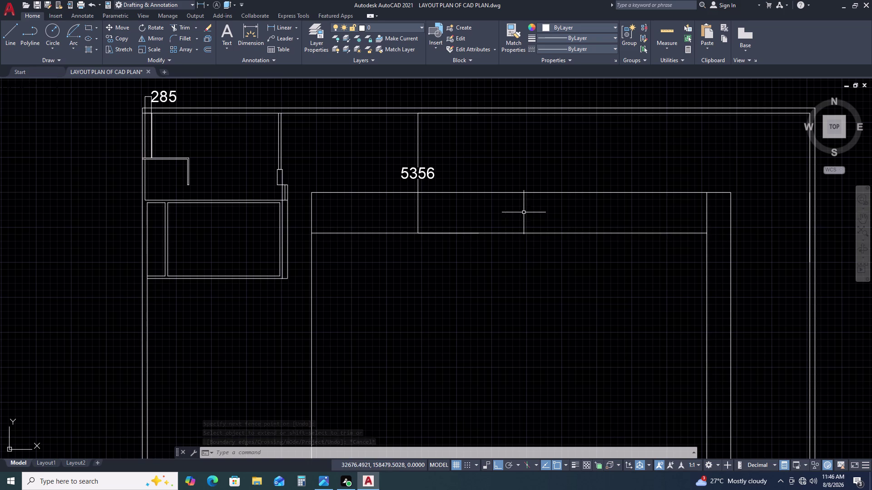
Offset the partition line 115 units downward to form a double wall.
click(582, 226)
click(557, 279)
key(o)
key(space)
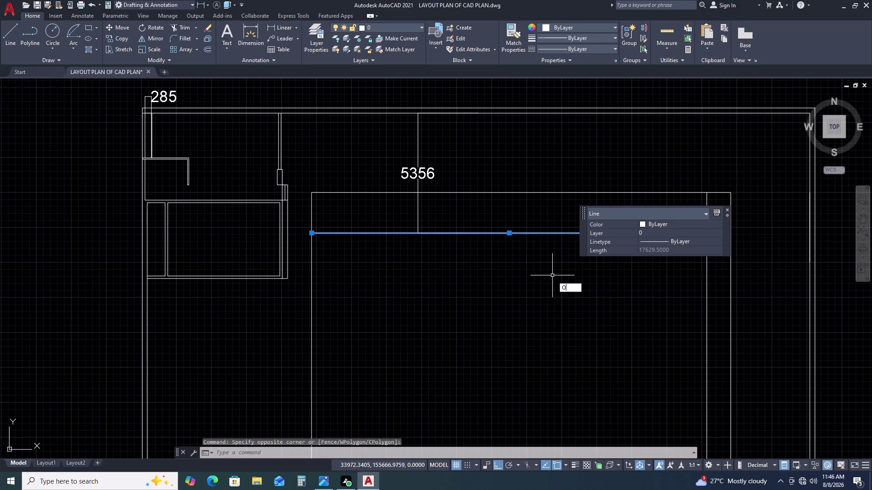
text(11)
key(5)
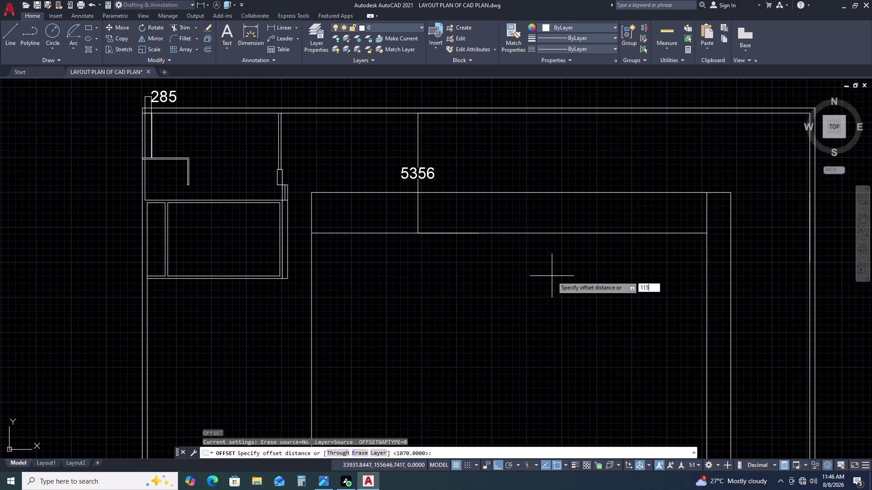
key(space)
click(551, 276)
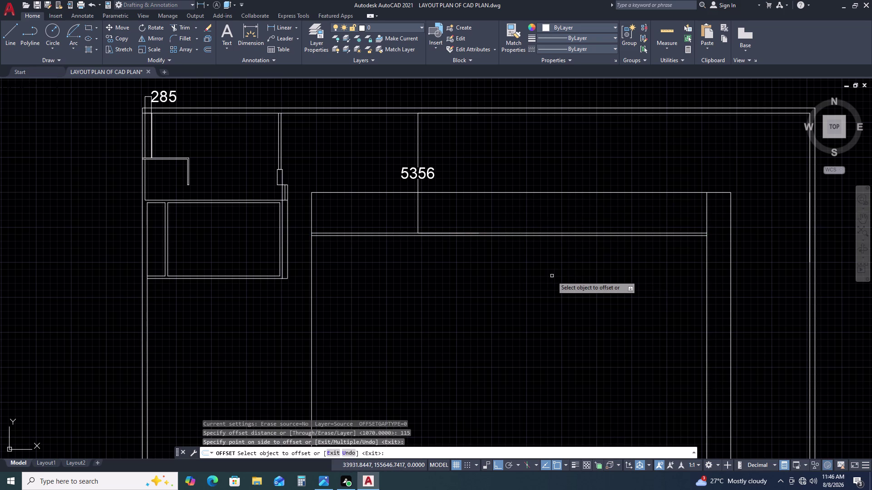
key(Escape)
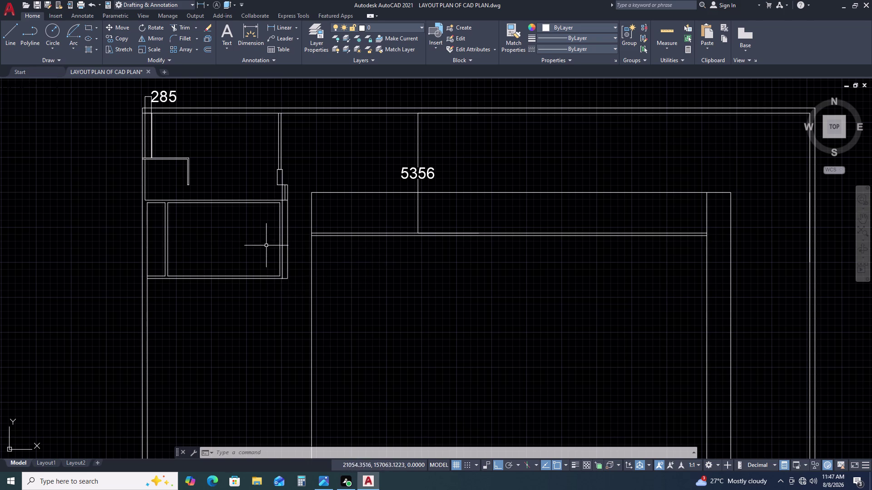
Add a 1300 linear dimension from the room wall to the partition's left end.
key(s)
key(Escape)
text(D)
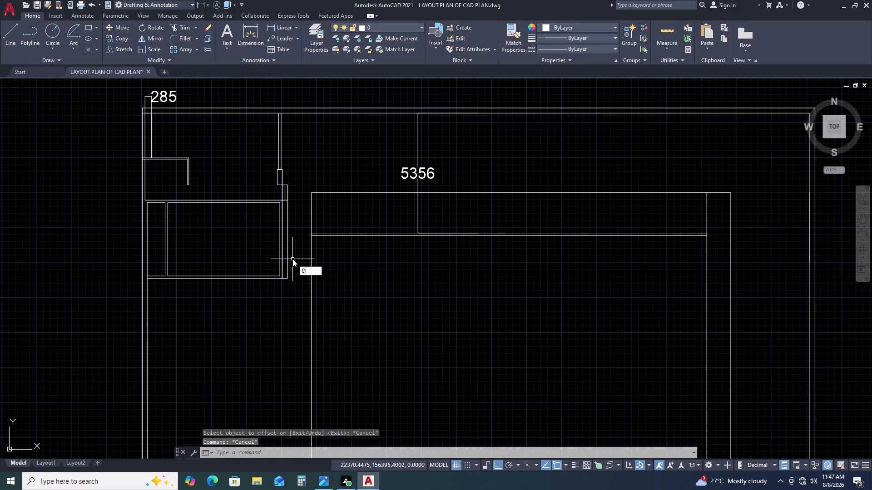
text(LI)
key(space)
scroll(up, 3)
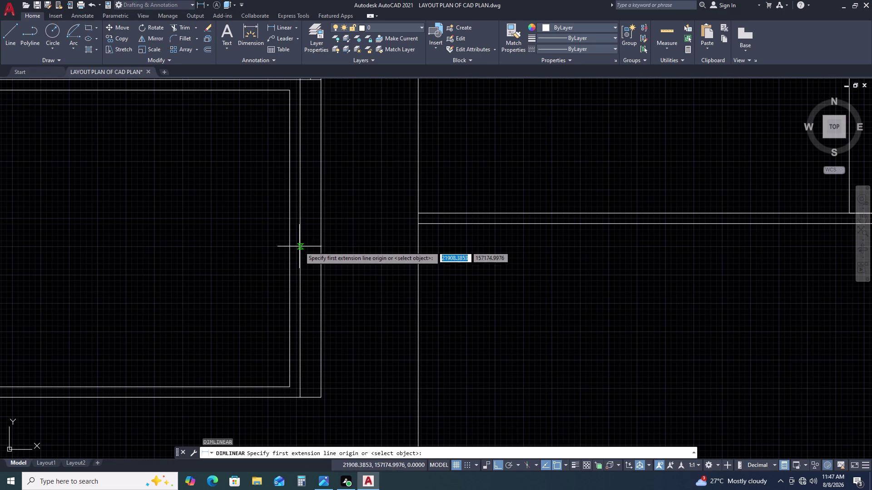
click(300, 237)
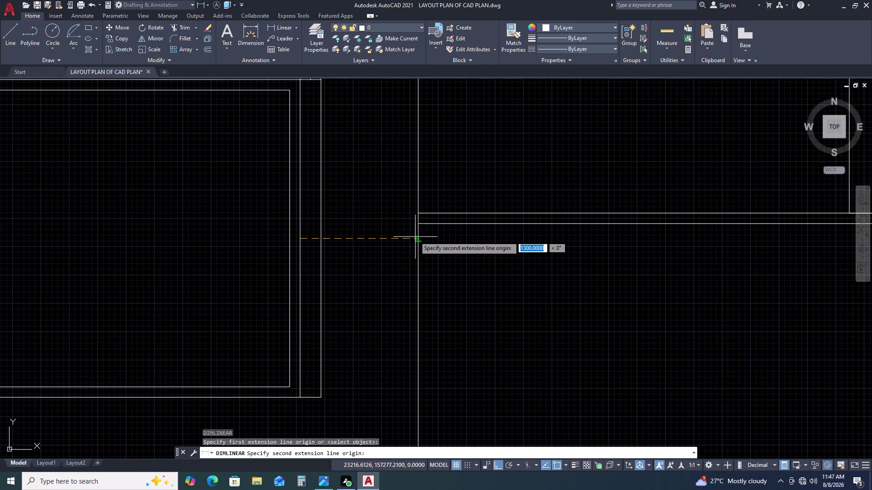
click(417, 240)
click(408, 145)
Undo the accidental erase of the two partition lines to restore them.
scroll(down, 3)
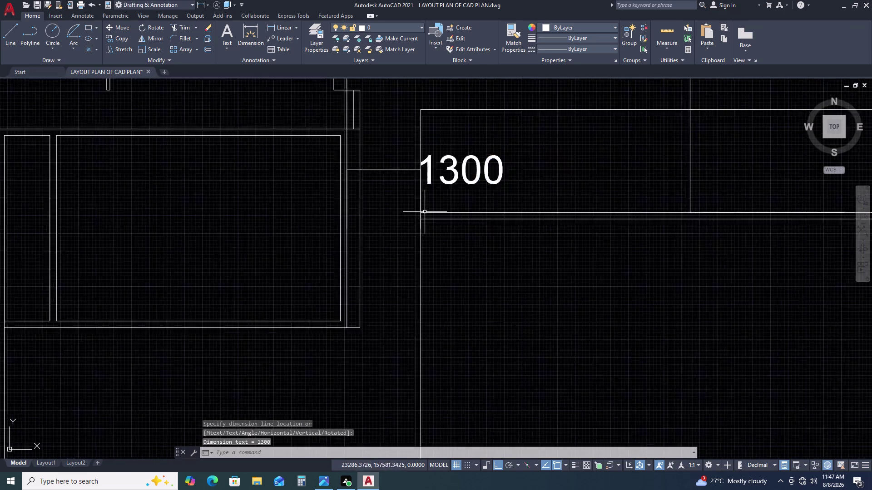
scroll(down, 3)
middle_drag(446, 260, 411, 233)
click(461, 172)
double_click(441, 213)
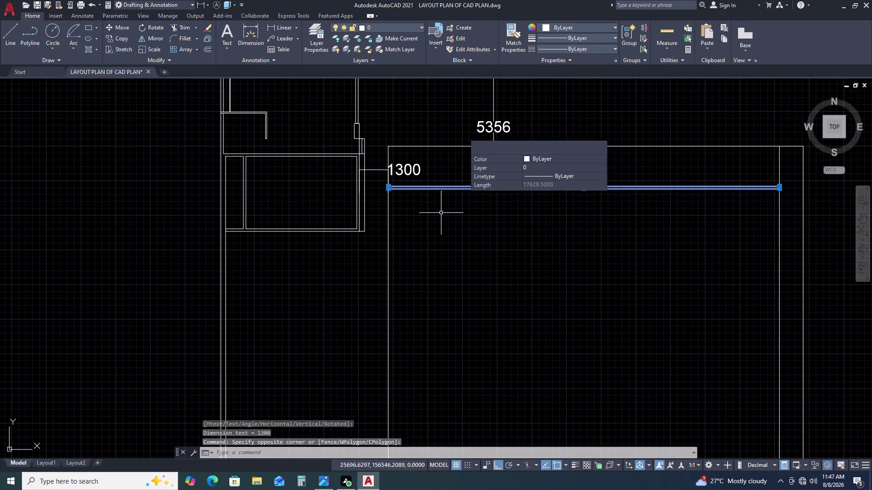
key(Delete)
scroll(down, 3)
middle_drag(550, 239, 468, 239)
scroll(down, 3)
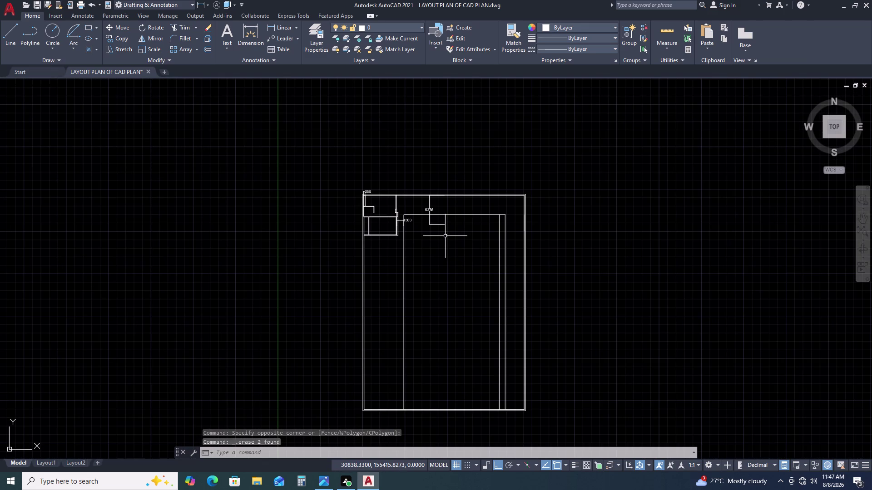
key(ctrl+z)
key(ctrl+z)
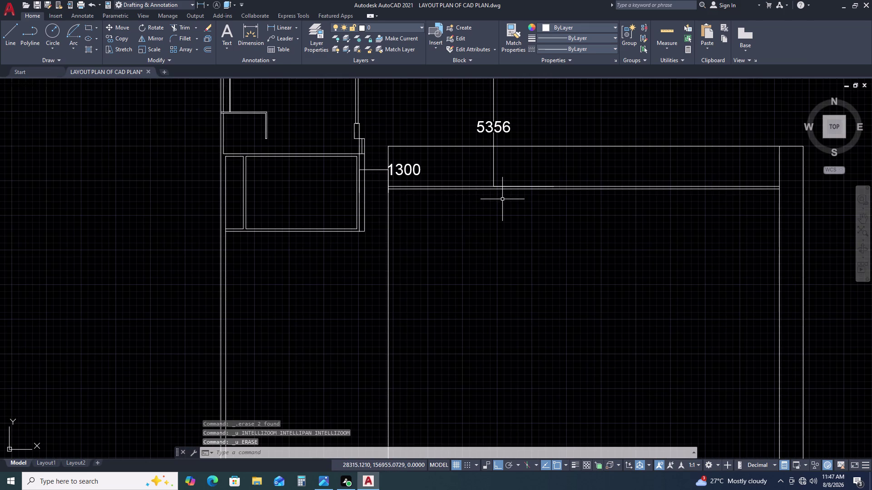
middle_drag(502, 199, 440, 239)
middle_drag(638, 246, 540, 264)
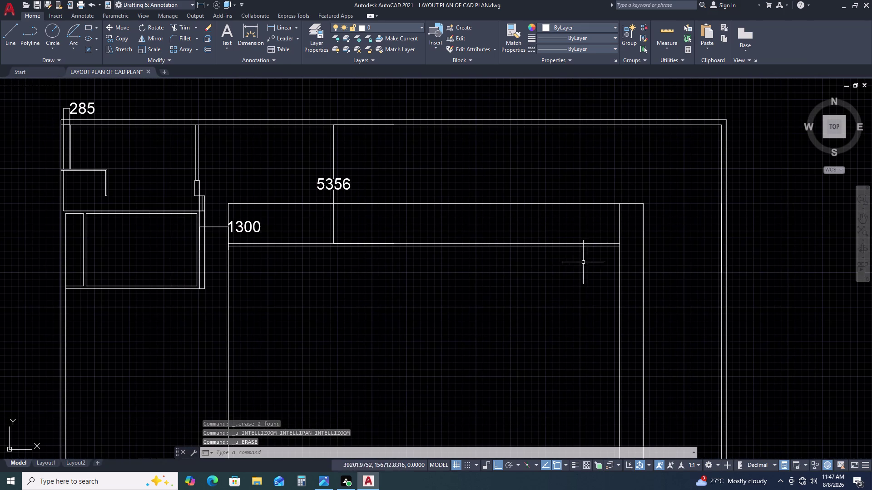
Add a 4596 linear dimension from the partition's right end to the outer wall.
key(d)
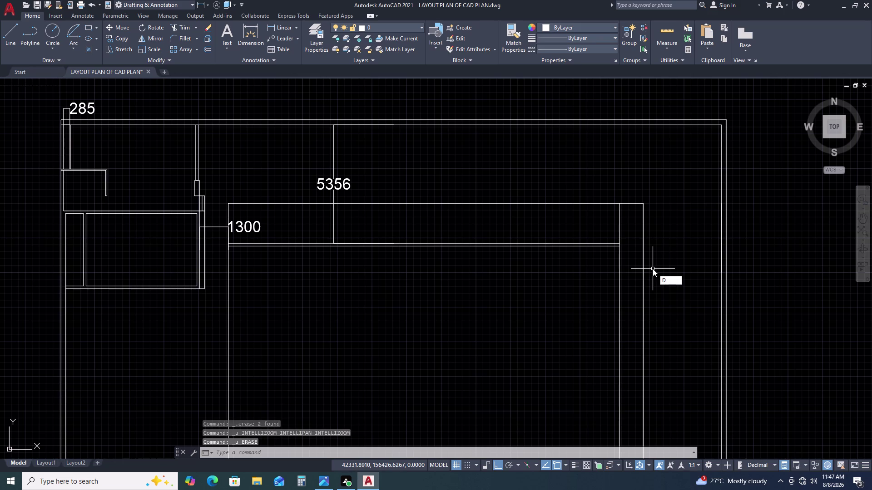
key(l)
key(i)
key(space)
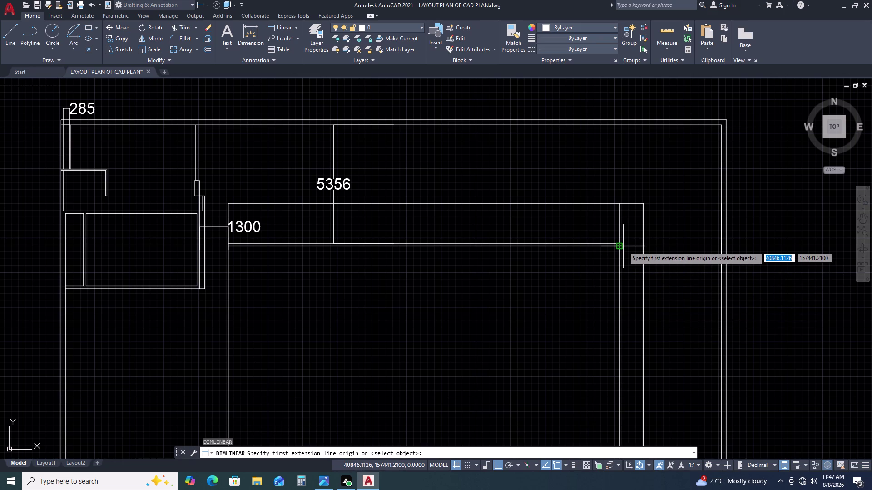
double_click(620, 247)
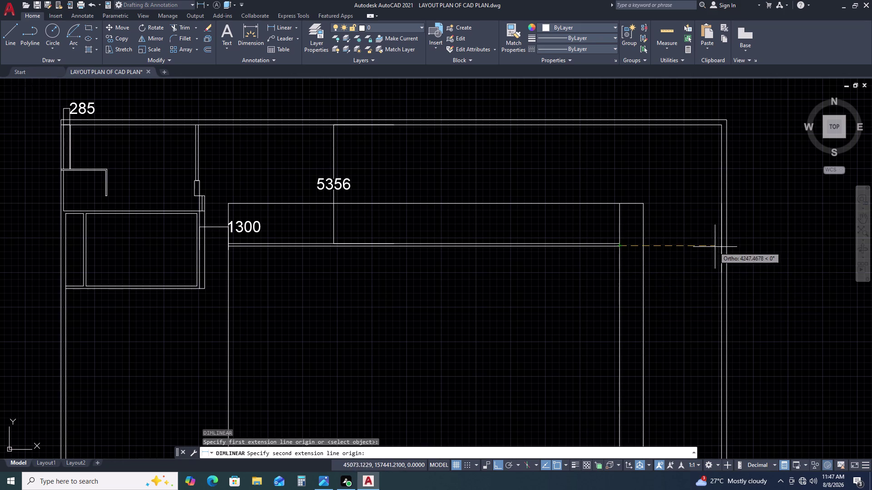
click(721, 247)
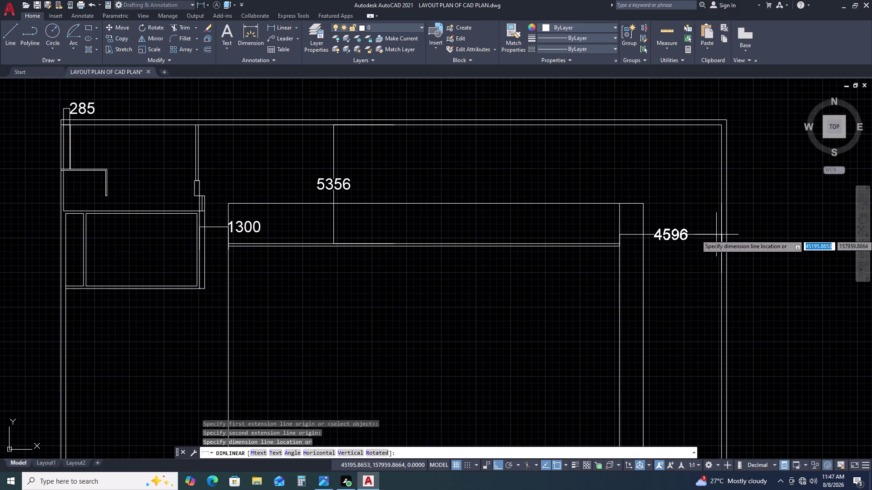
click(716, 235)
scroll(up, 3)
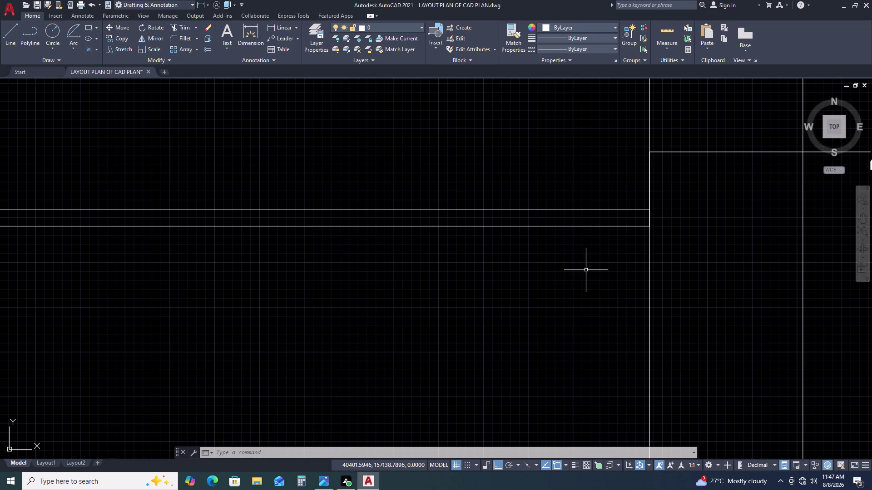
Start a line at the inner wall corner and draw it 2785 downward.
scroll(down, 3)
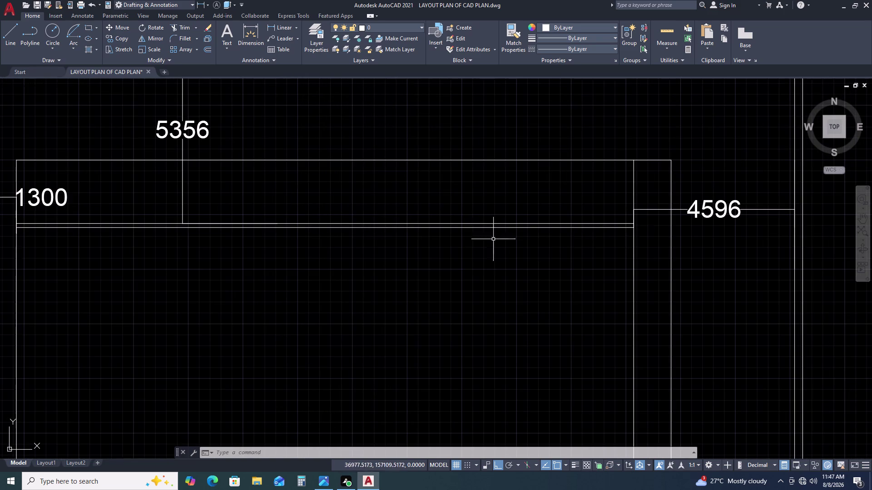
scroll(down, 3)
scroll(up, 3)
scroll(up, 3)
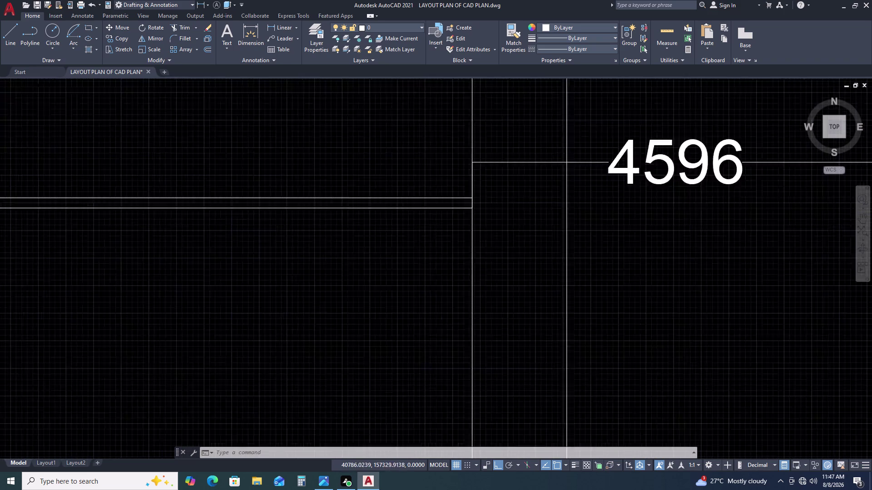
scroll(up, 3)
text(L)
key(space)
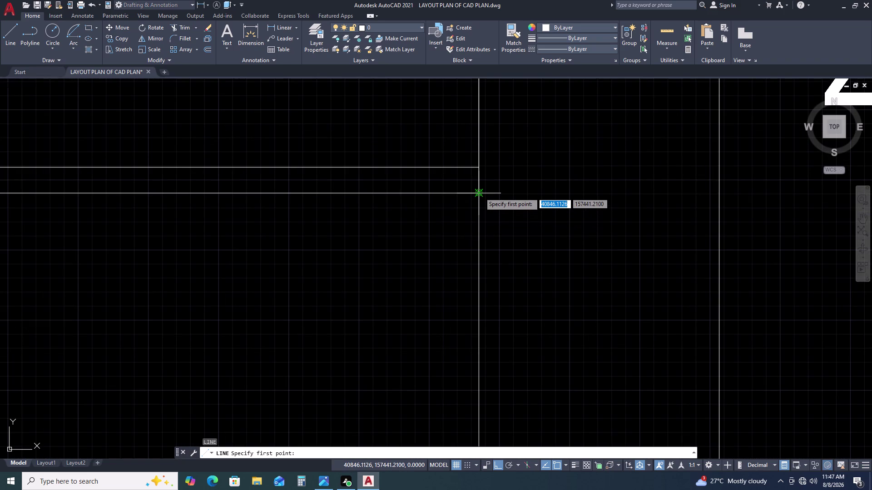
click(479, 192)
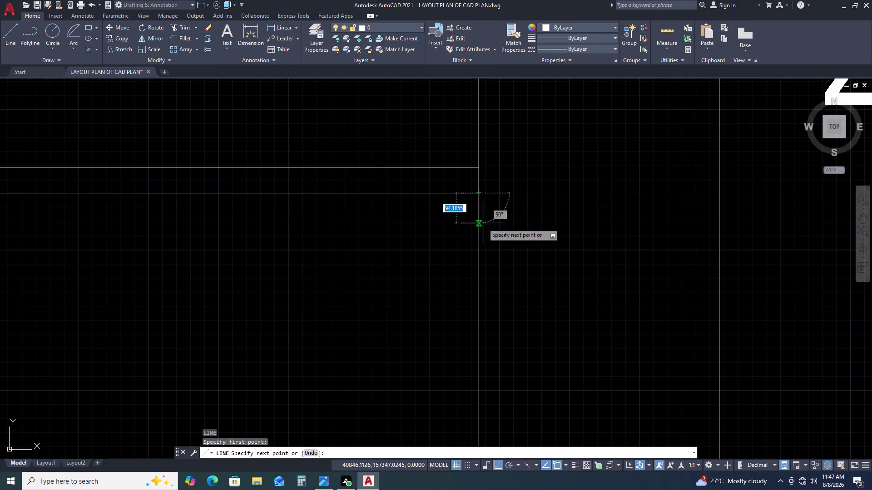
scroll(down, 3)
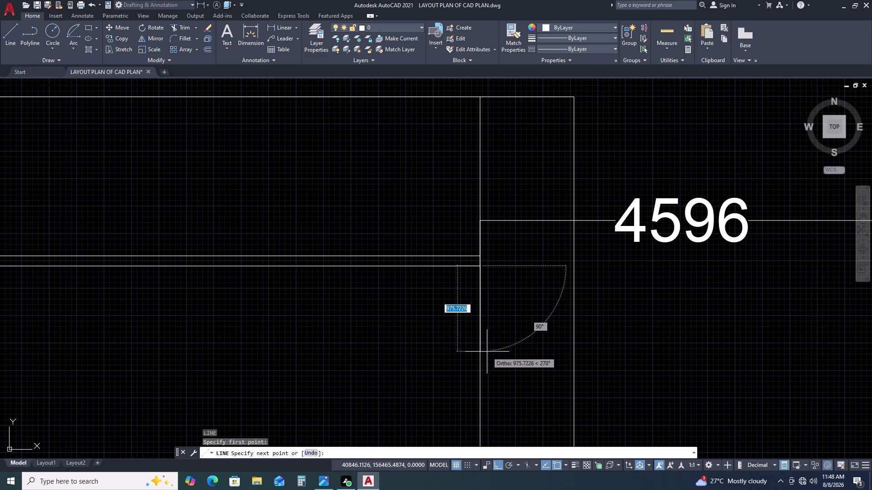
key(2)
key(7)
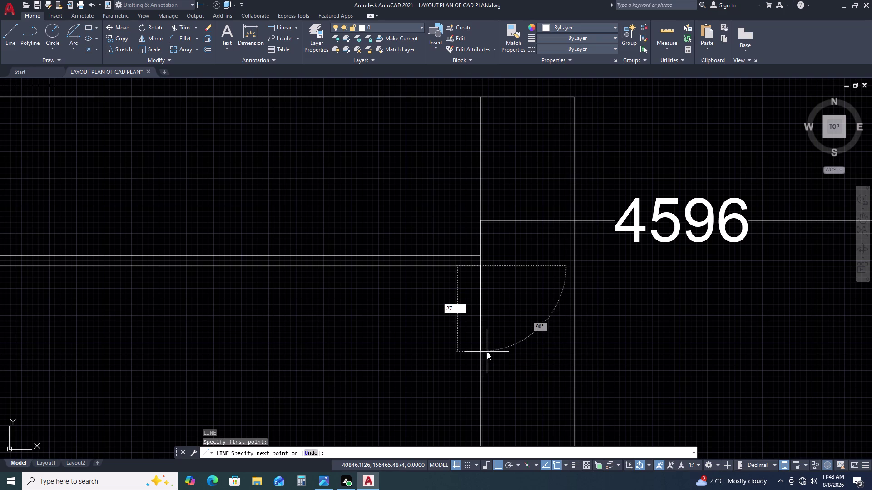
text(85)
key(space)
Continue the outline 2500 to the left and back up to the top wall.
scroll(down, 3)
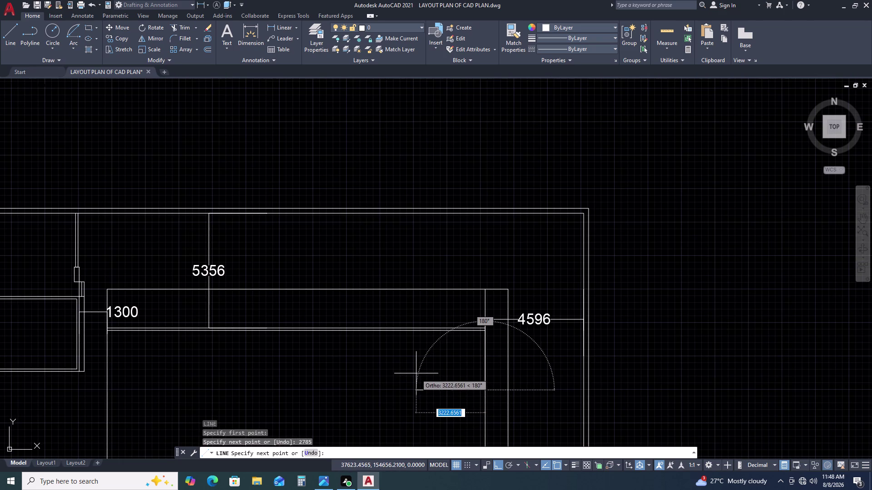
text(25)
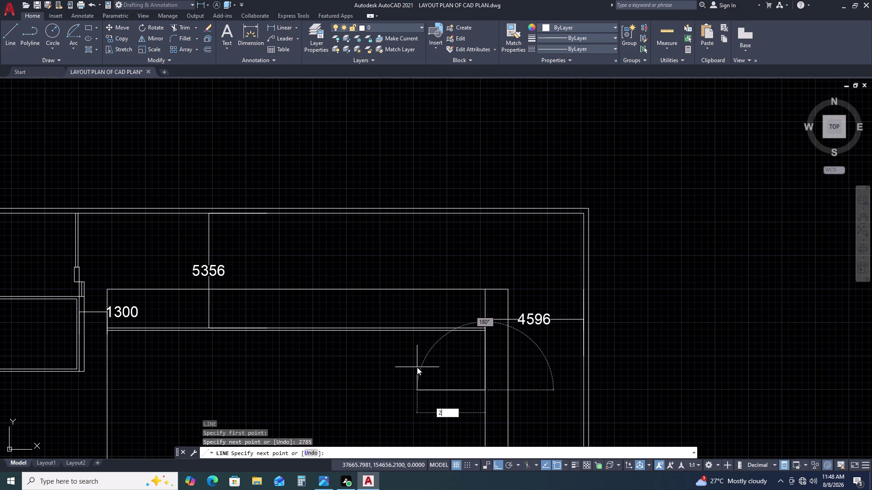
text(00)
key(space)
scroll(up, 3)
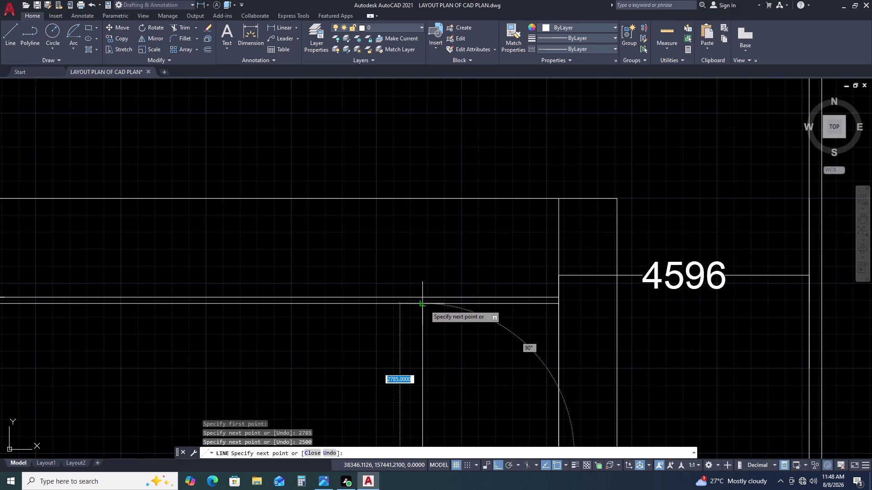
click(424, 304)
key(Escape)
scroll(down, 3)
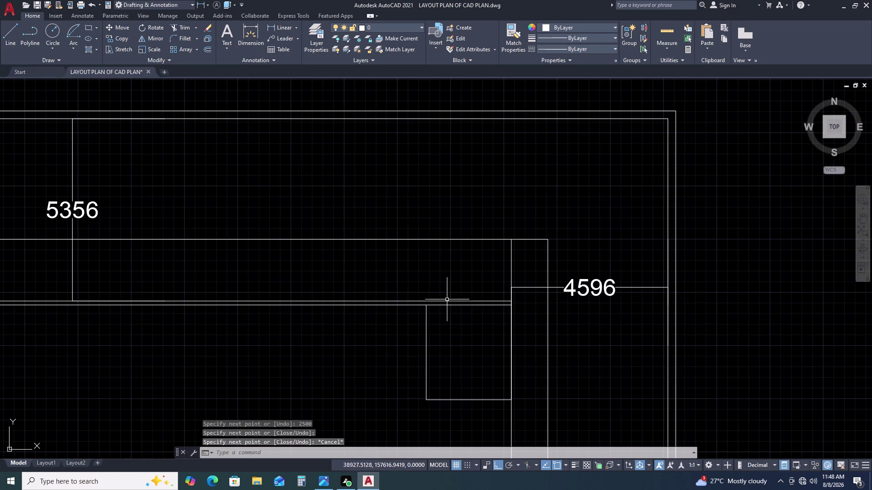
Double the room's right, bottom and left lines with 115 offsets outside the room.
click(458, 372)
click(420, 405)
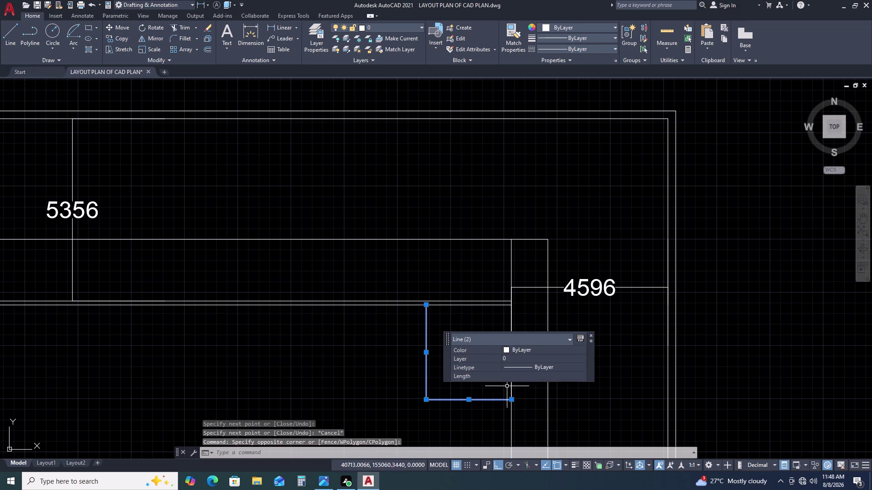
click(512, 385)
text(O)
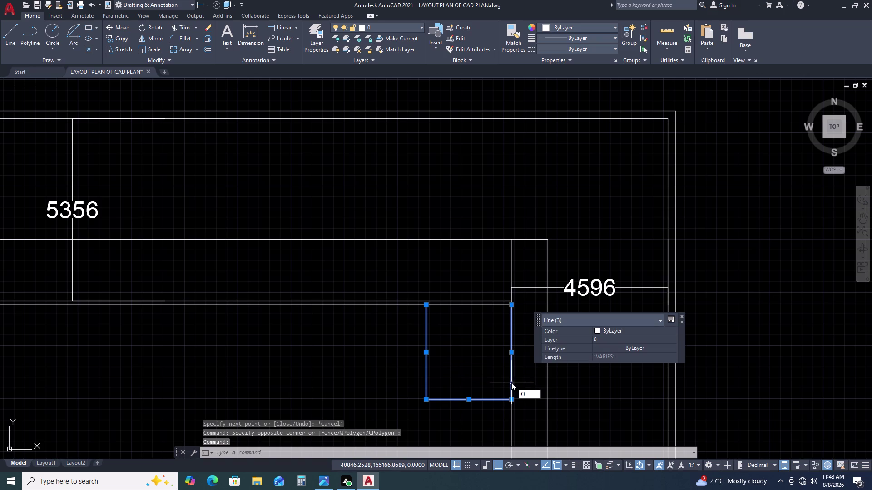
key(space)
key(space)
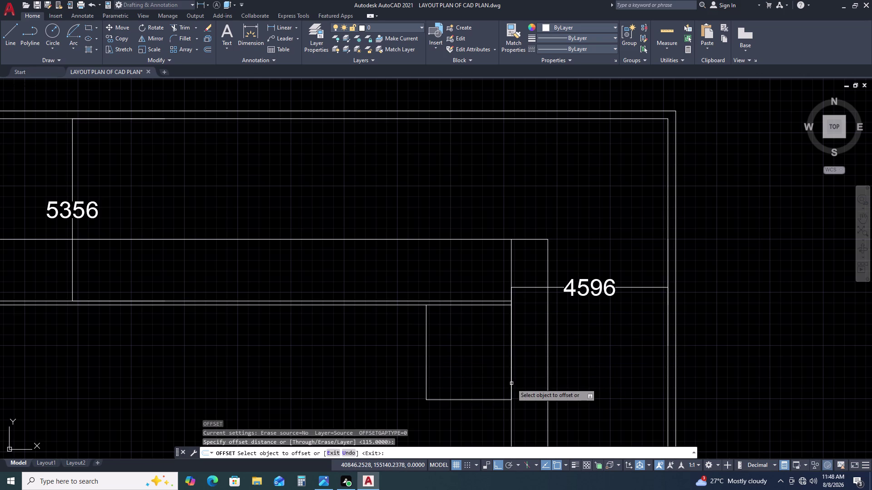
click(512, 384)
click(518, 384)
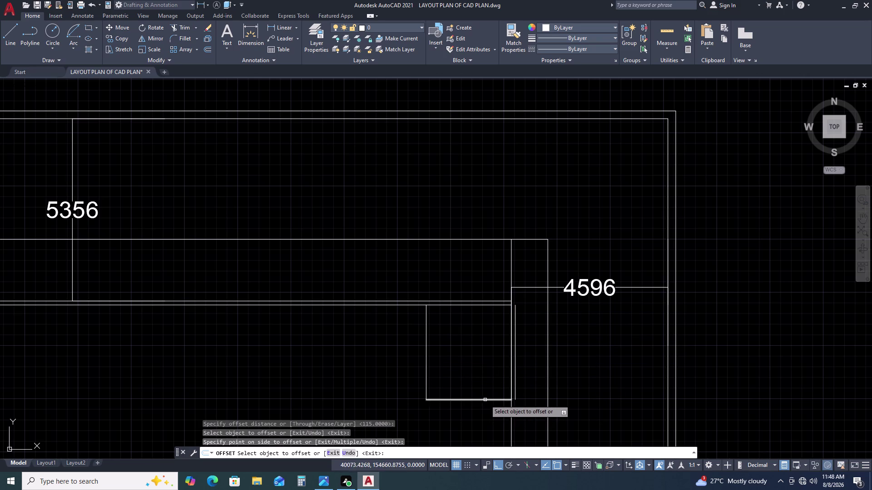
click(485, 400)
click(427, 375)
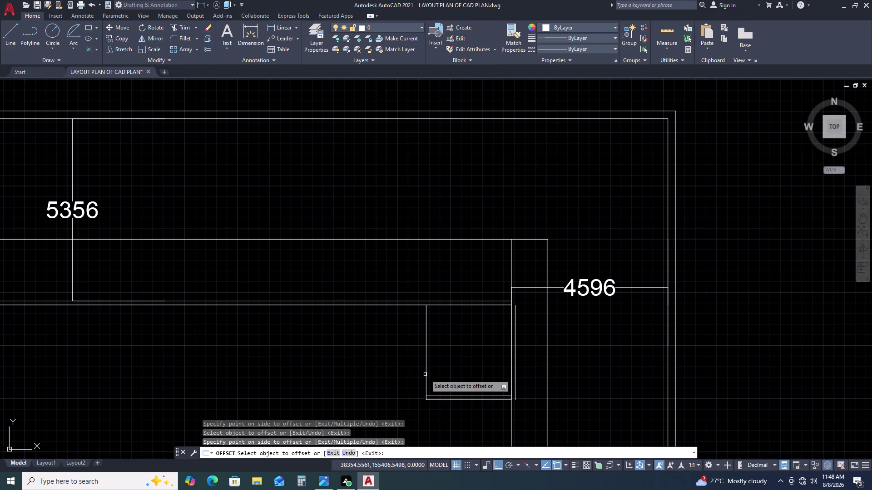
click(425, 376)
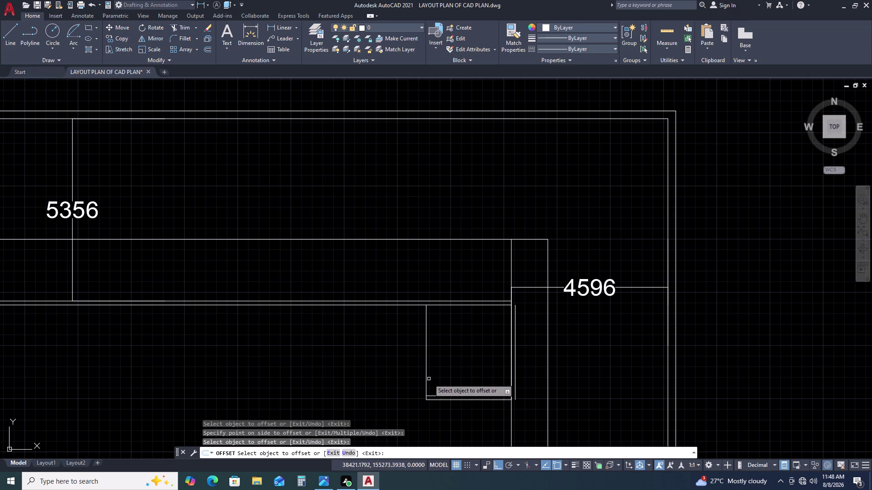
click(425, 382)
click(398, 390)
key(Escape)
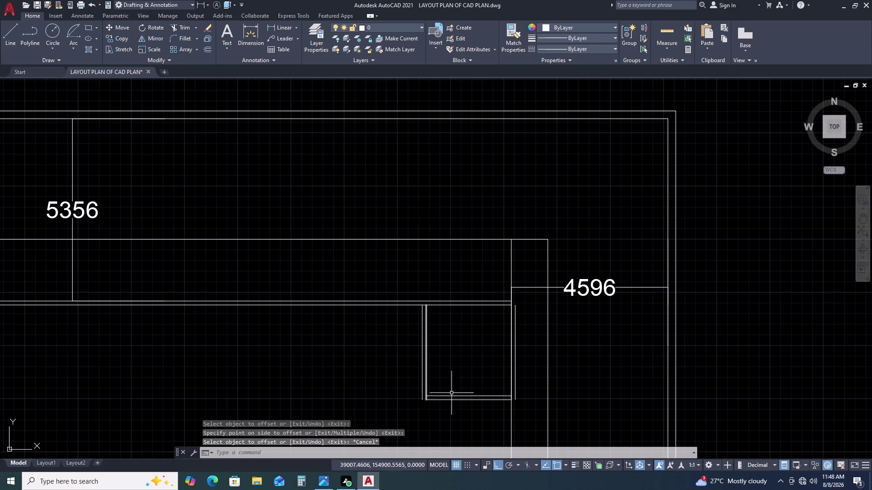
Move all six room wall lines 115 to the left.
click(389, 286)
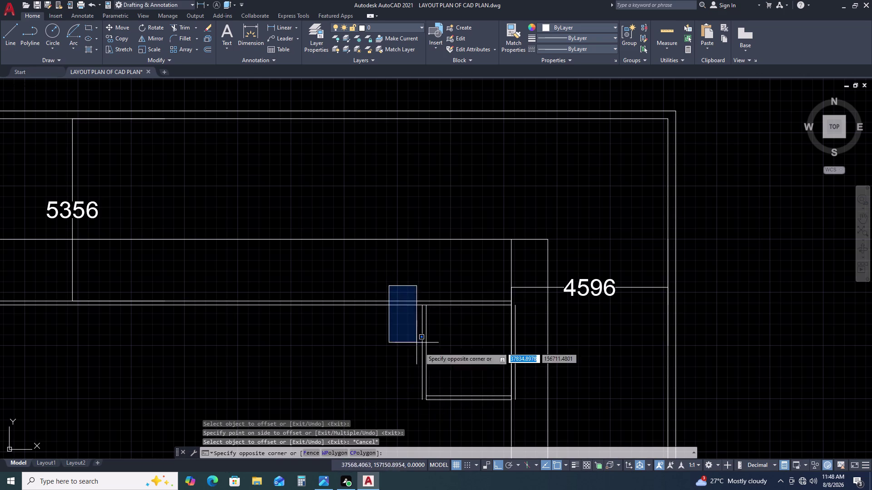
click(529, 420)
text(M)
key(space)
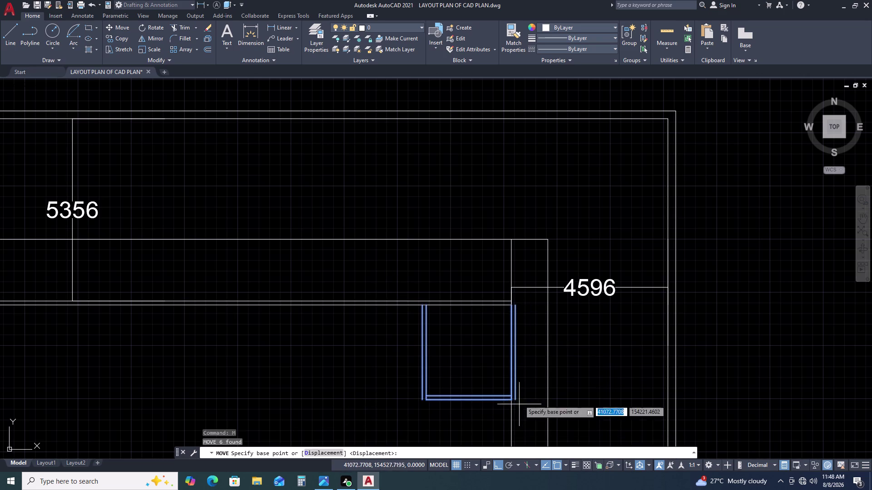
scroll(up, 3)
click(537, 279)
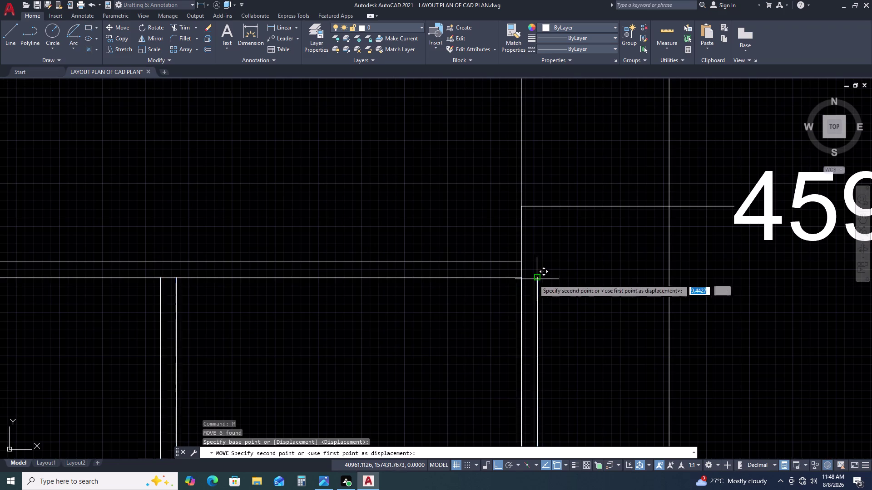
click(520, 280)
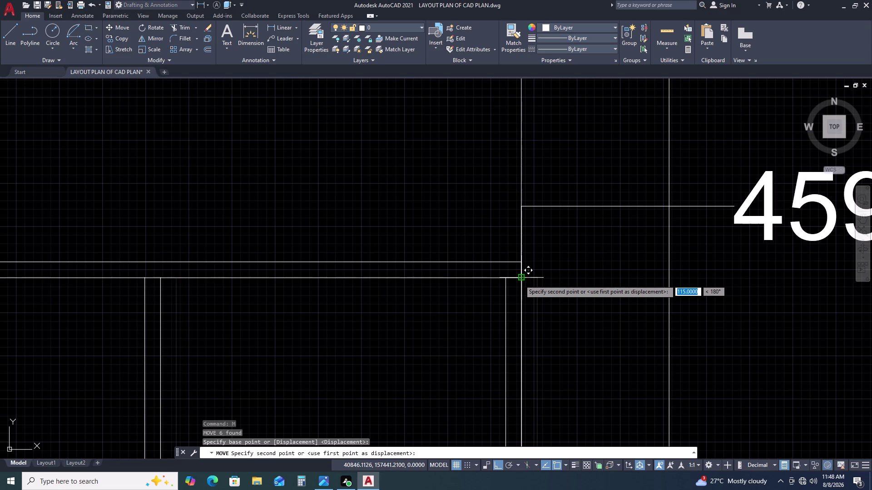
scroll(down, 3)
middle_drag(520, 341, 512, 270)
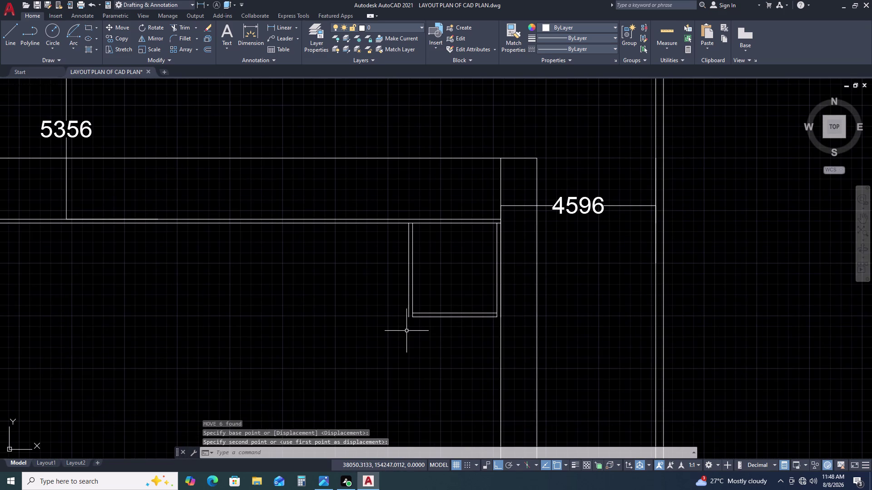
text(F)
key(space)
Fillet the outer and inner bottom-left wall corners of the room.
scroll(up, 3)
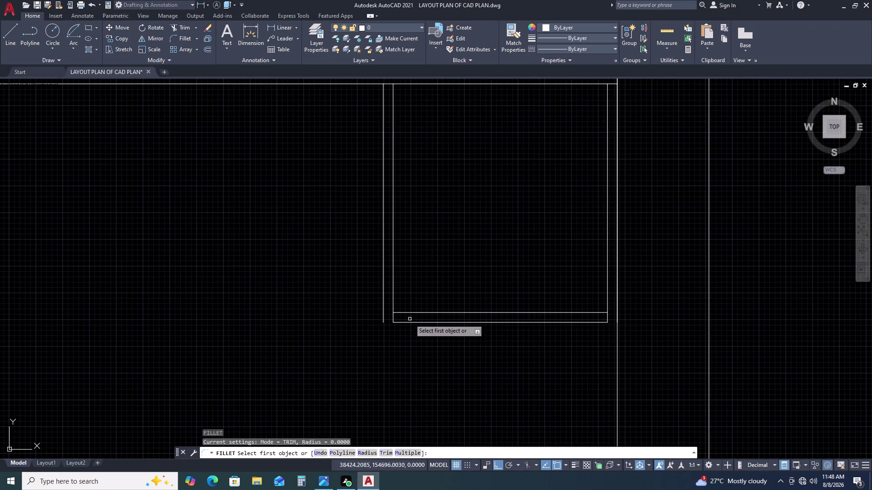
click(411, 312)
double_click(394, 303)
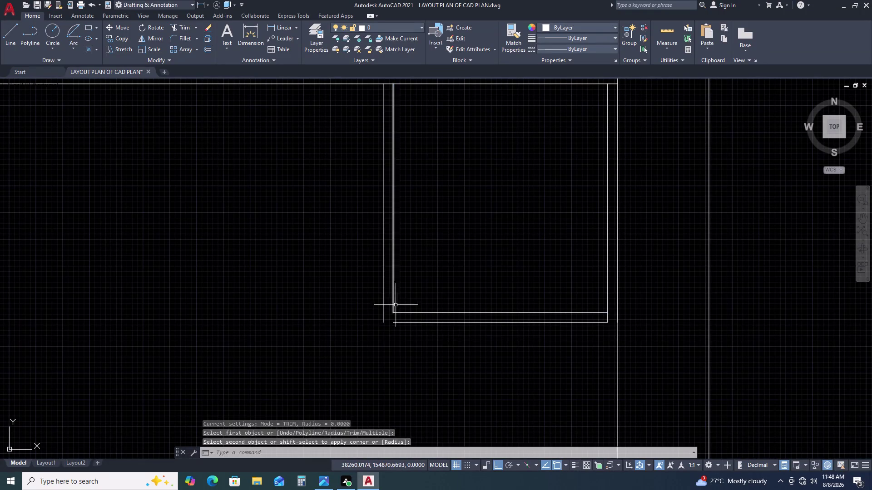
key(space)
click(396, 323)
click(384, 320)
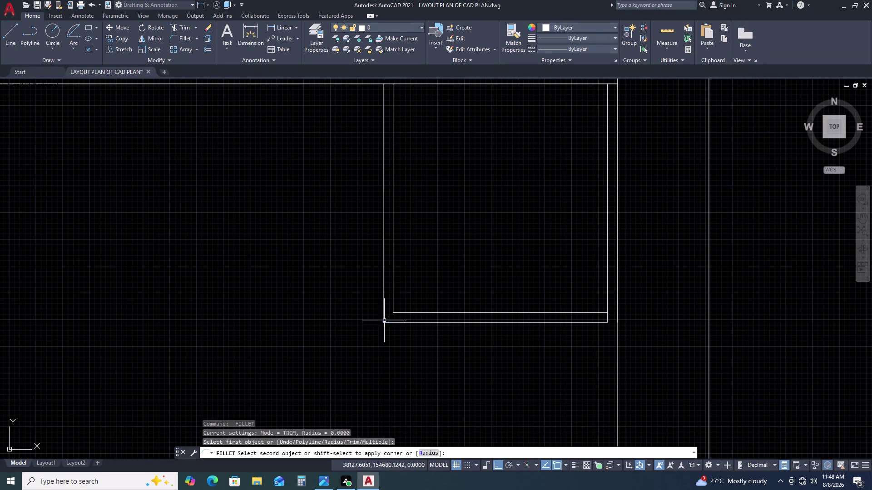
Fillet both bottom-right wall corners of the room.
middle_drag(621, 320, 588, 323)
key(space)
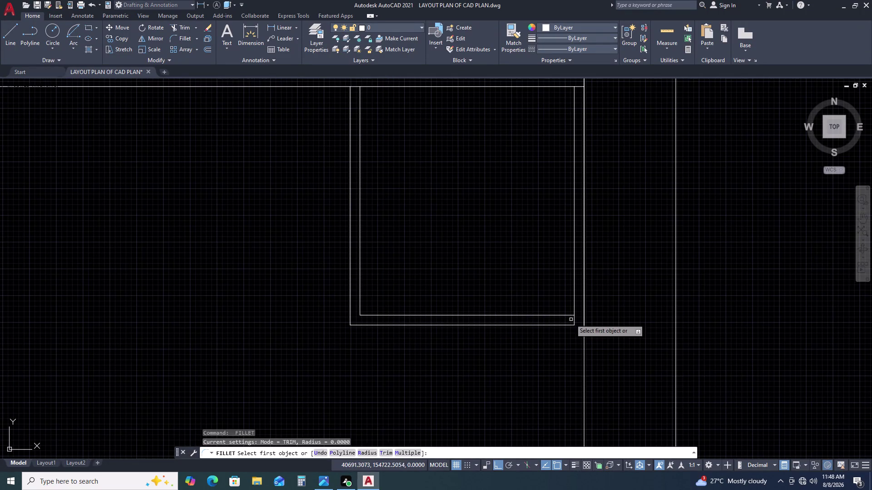
click(567, 316)
click(574, 304)
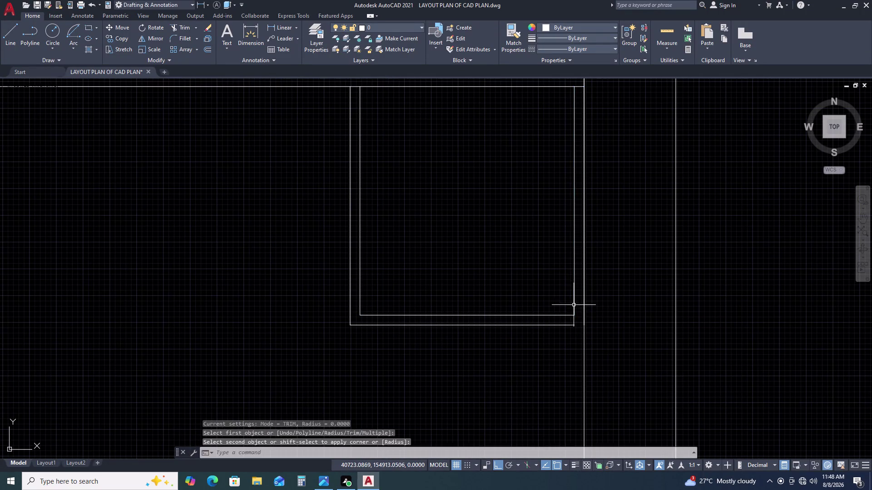
key(space)
click(569, 325)
click(584, 317)
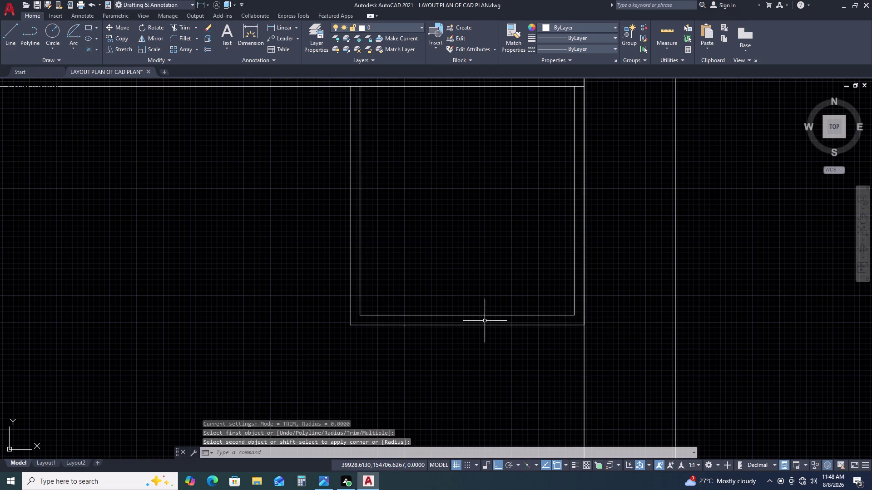
scroll(down, 3)
key(Escape)
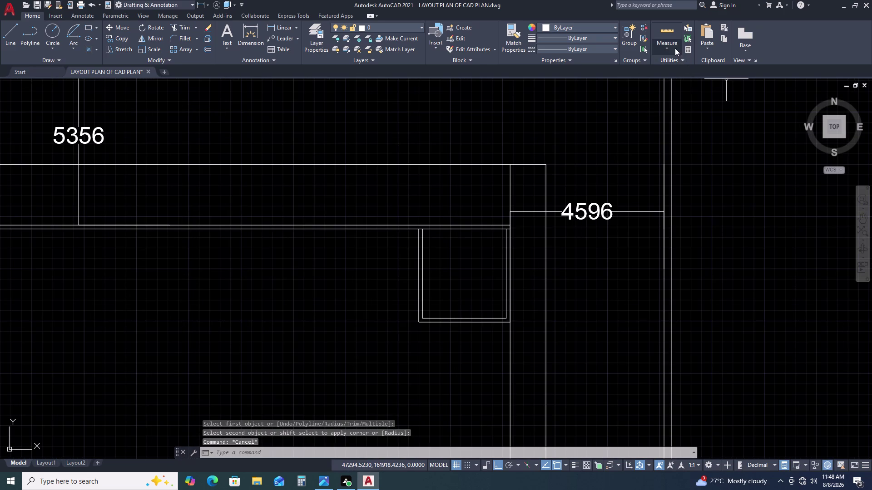
Check the room's 2500 by 2670 measurements and delete its two bottom wall lines.
click(668, 39)
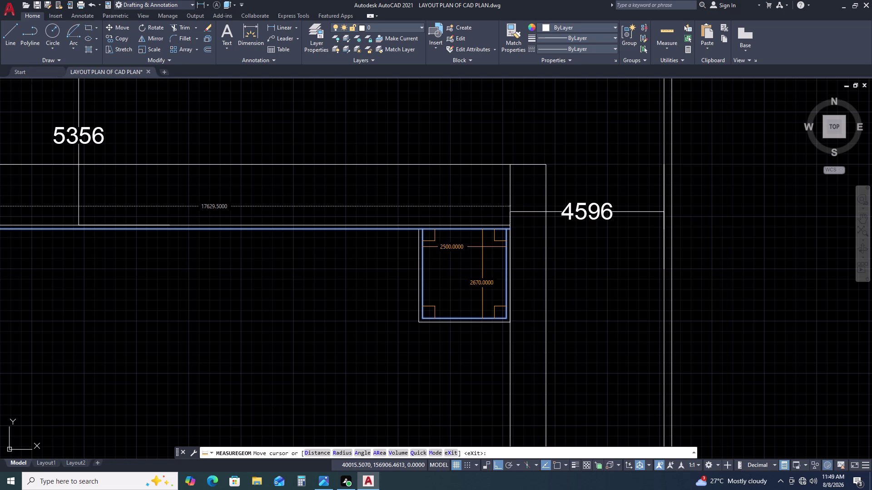
key(Escape)
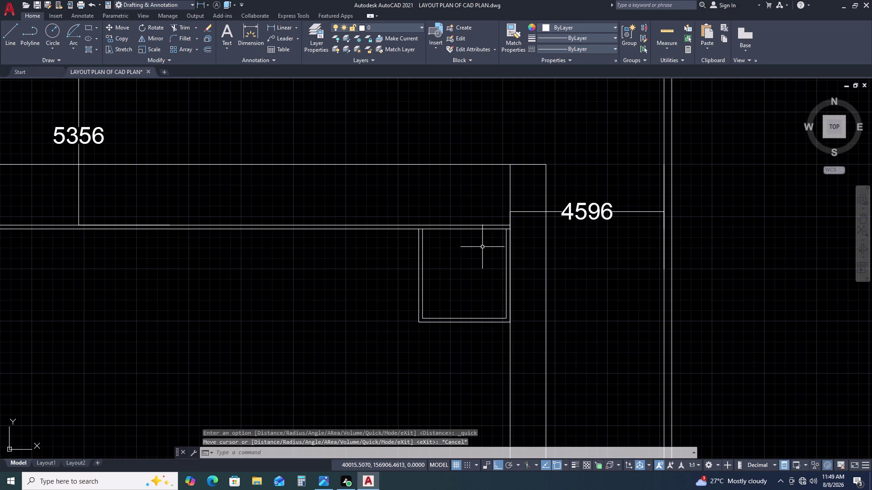
click(487, 309)
click(453, 346)
key(Delete)
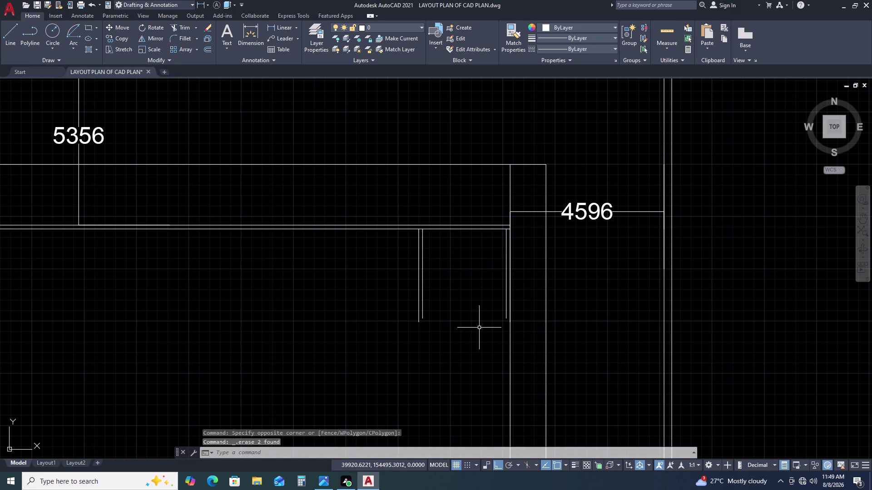
click(471, 230)
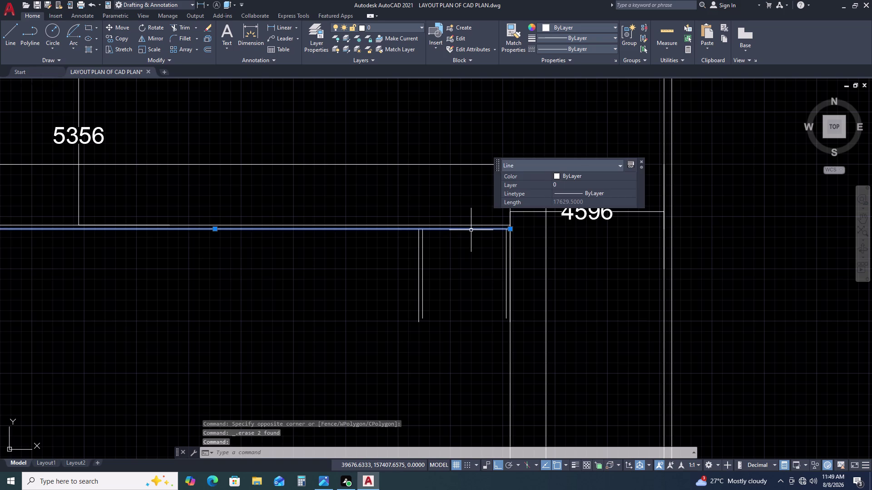
key(Escape)
Cancel a line started from the room's top-right corner along the top wall.
text(L)
key(space)
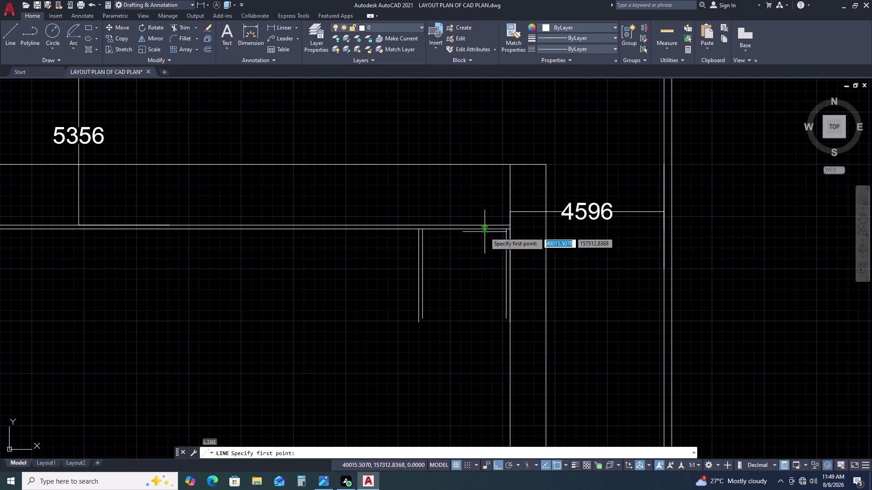
scroll(up, 3)
click(510, 231)
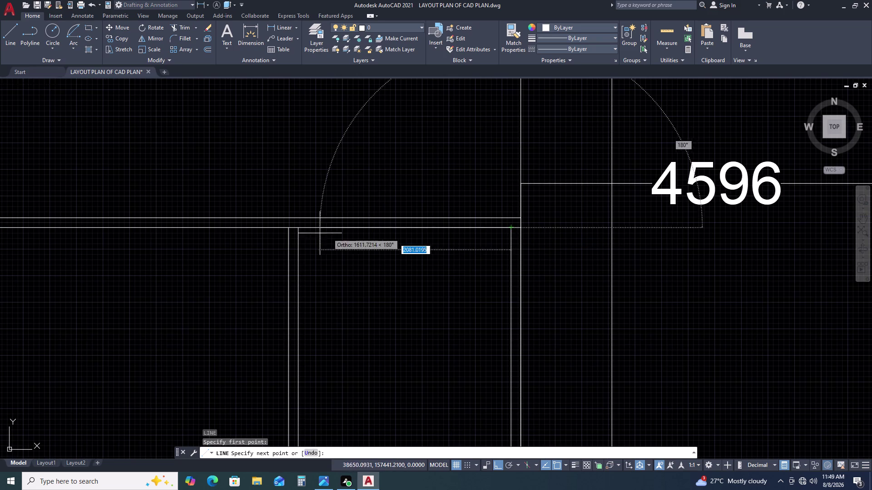
click(299, 230)
key(Escape)
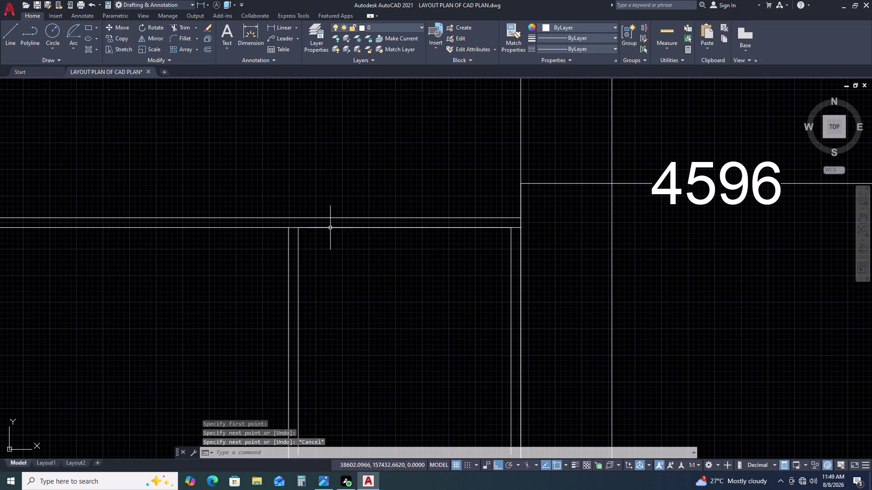
click(332, 227)
text(O)
key(space)
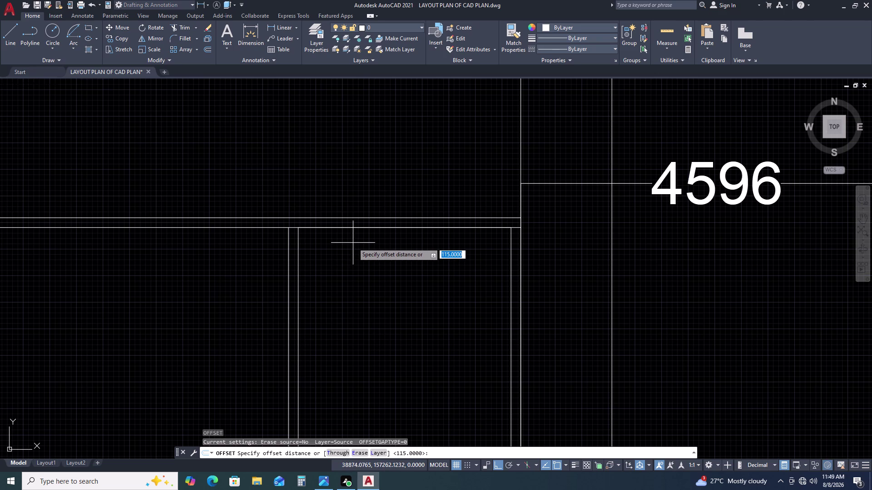
Offset the top wall line 2785 downward to form the room's bottom wall.
key(2)
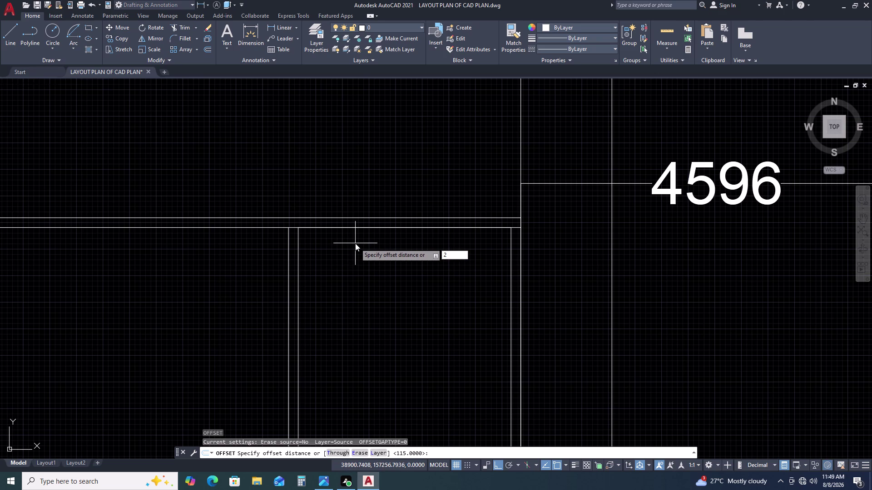
text(78)
text(5)
key(space)
scroll(down, 3)
click(380, 260)
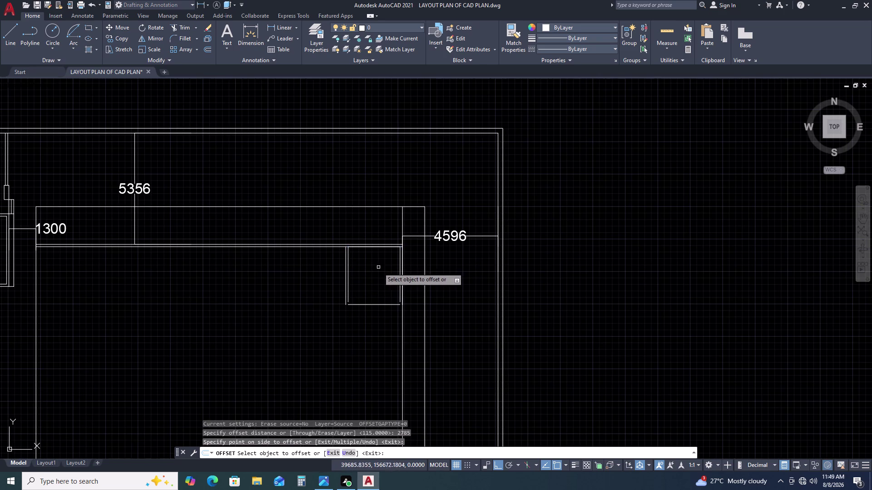
key(Escape)
Offset the new bottom wall line 115 downward to double it.
click(377, 299)
click(366, 322)
text(O)
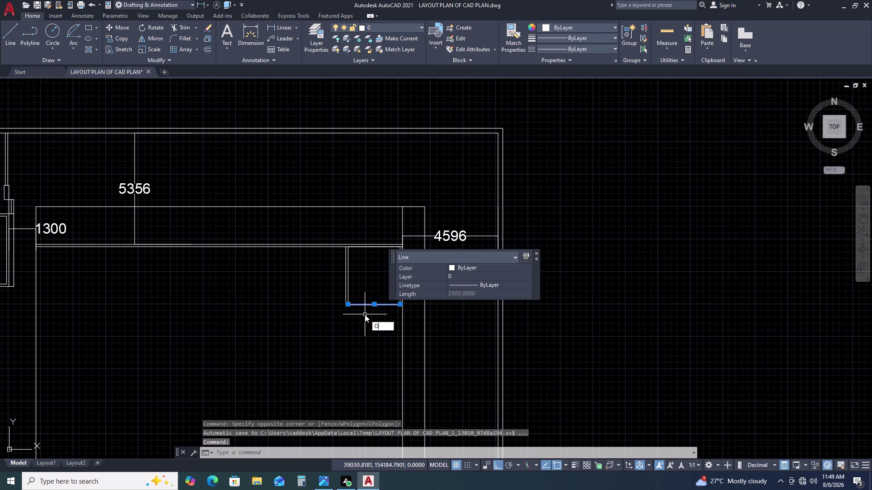
key(space)
text(11)
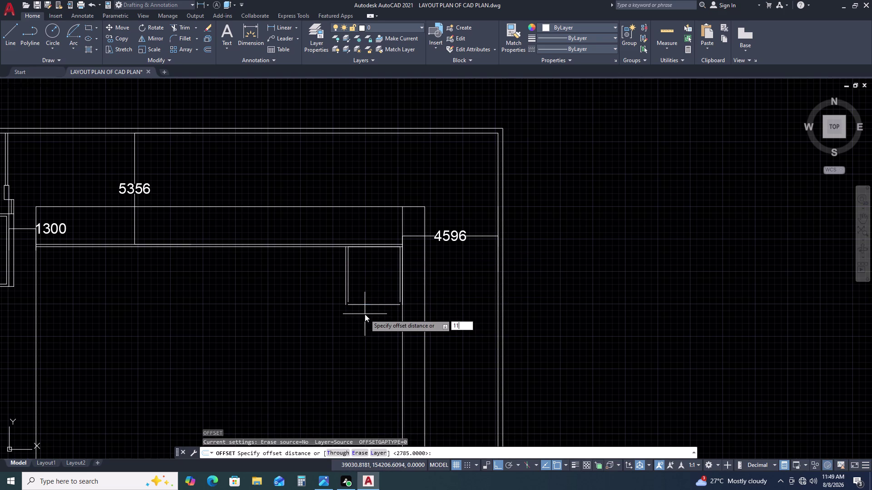
text(5)
key(space)
scroll(up, 3)
click(364, 331)
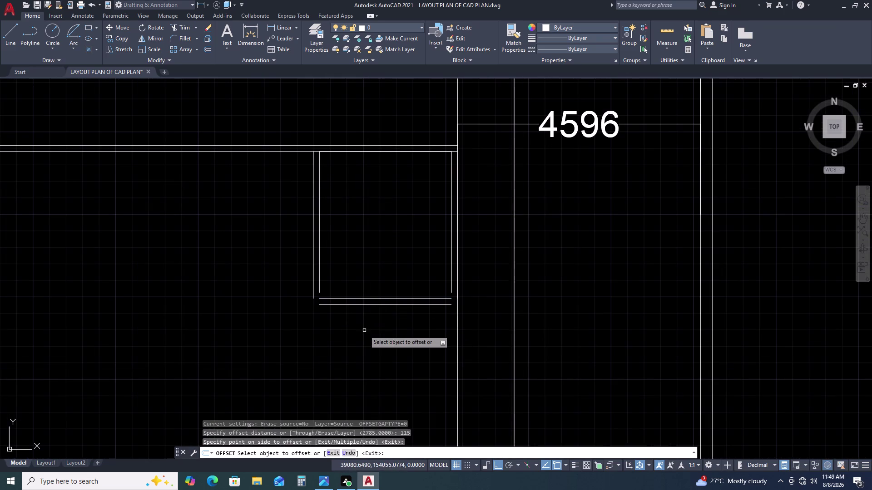
key(Escape)
text(F)
key(space)
scroll(up, 3)
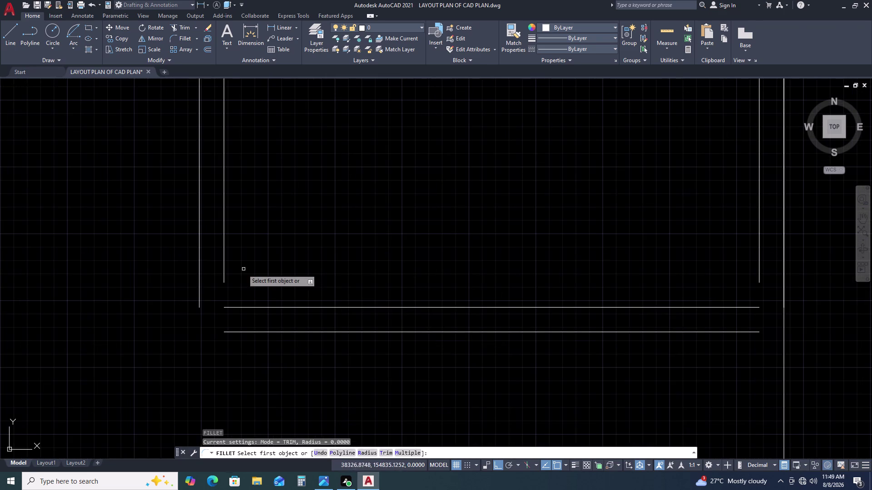
Fillet the small room's inner bottom-left and bottom-right wall corners closed at radius 0.
click(224, 277)
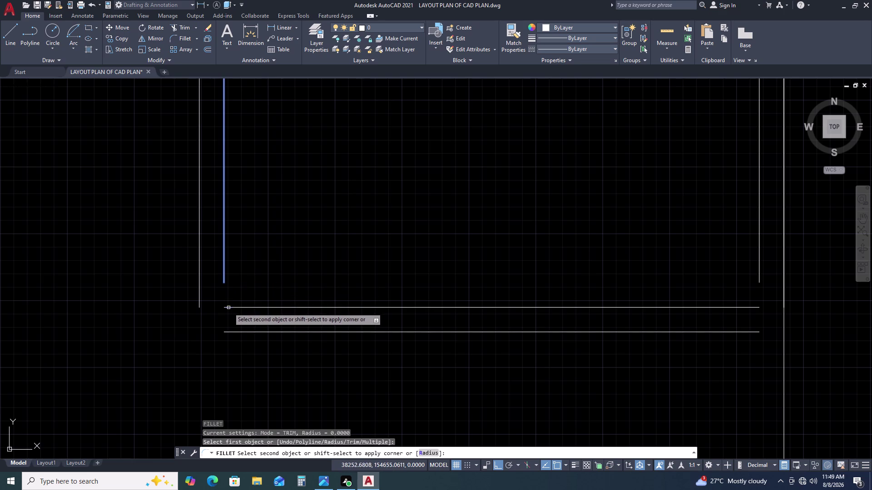
click(229, 308)
key(space)
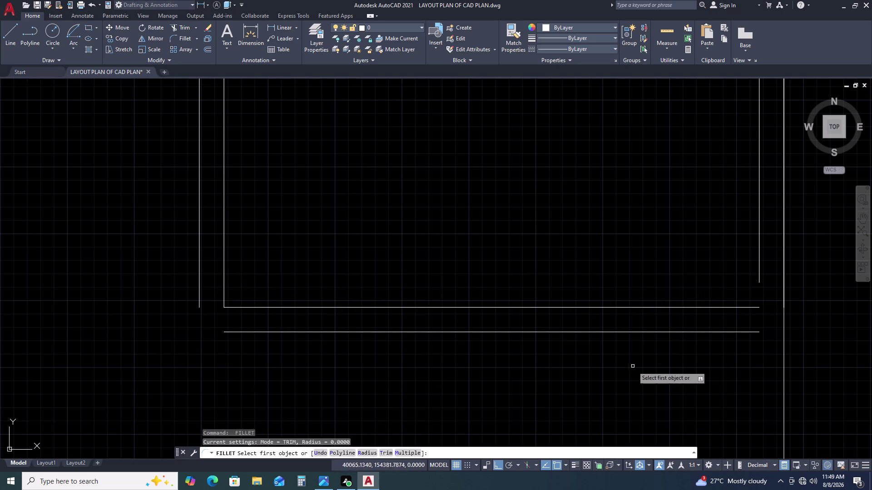
click(759, 277)
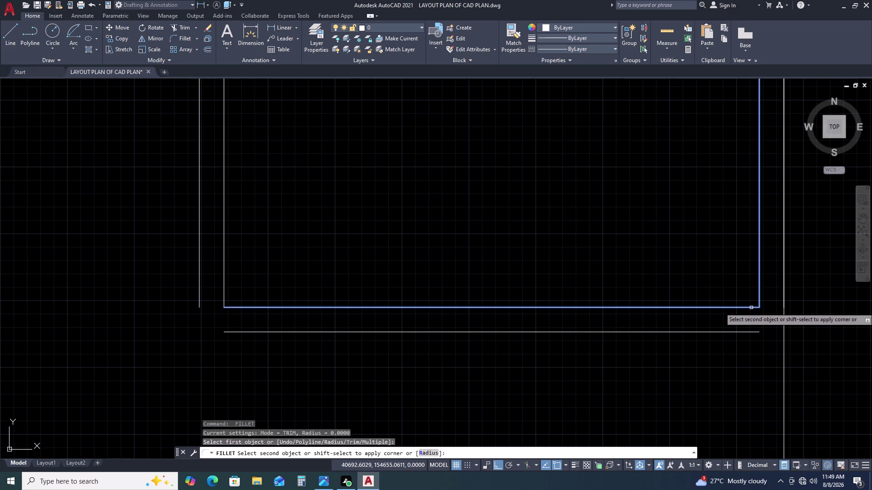
click(751, 308)
key(space)
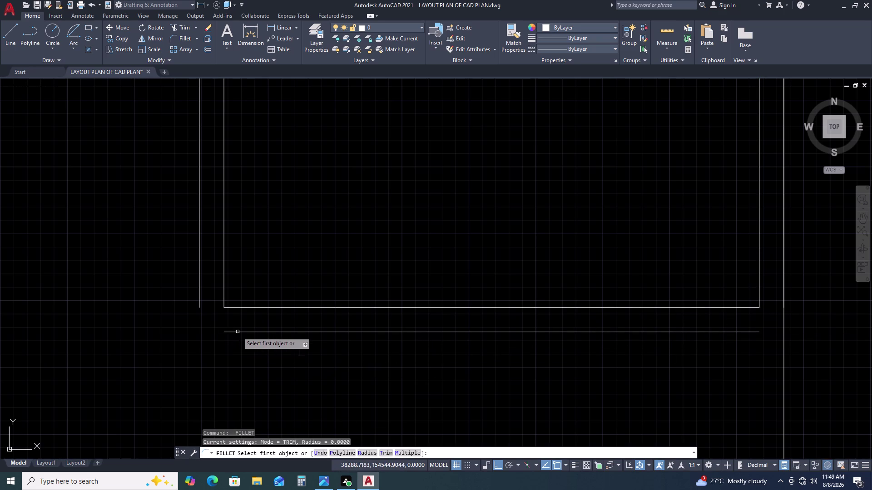
Fillet the outer bottom wall line into the bottom-left and bottom-right outer corners.
click(238, 332)
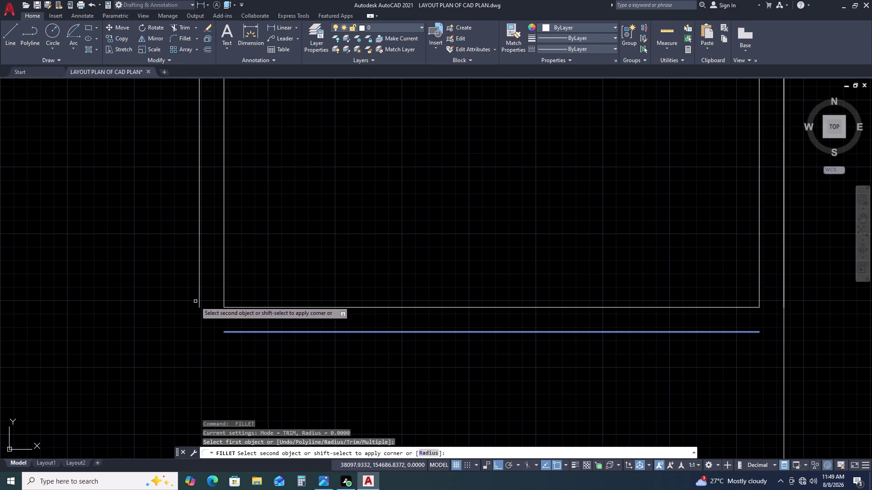
scroll(down, 3)
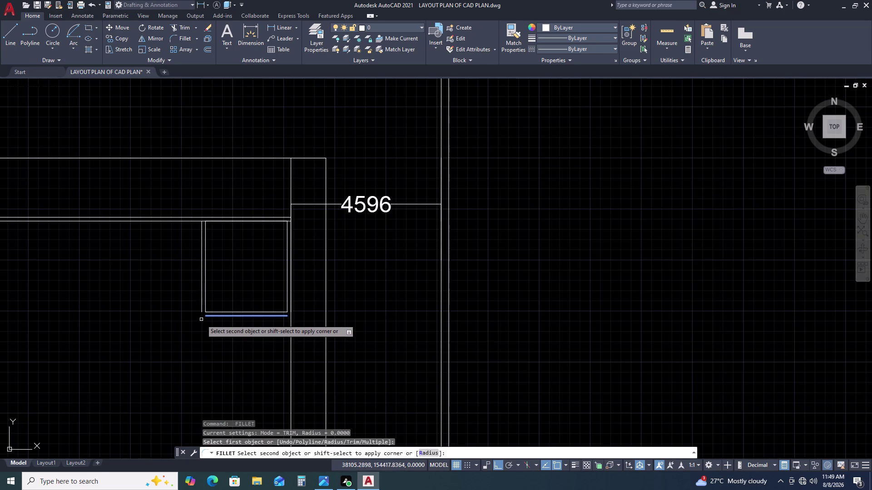
scroll(up, 3)
click(200, 296)
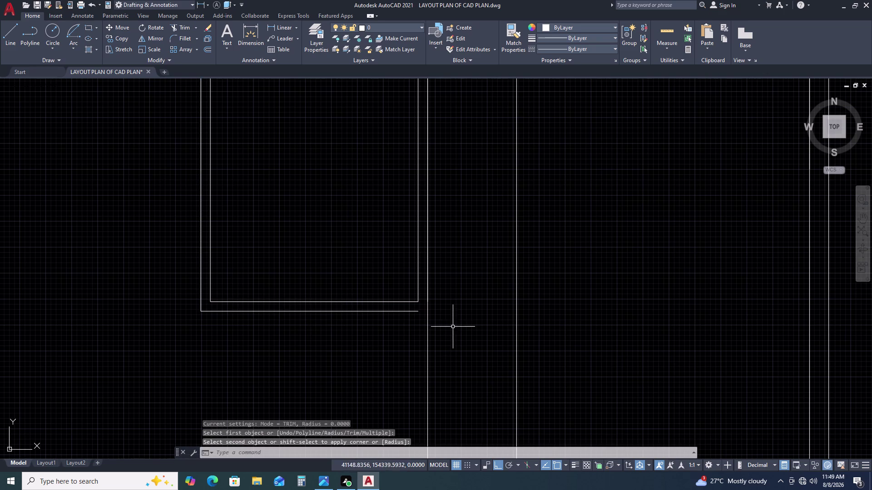
key(space)
click(409, 312)
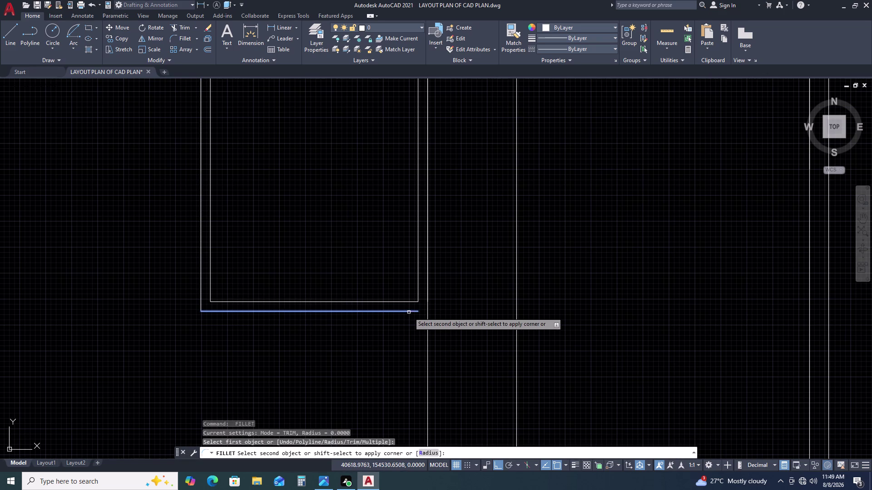
click(426, 296)
Delete the stray line at the top of the small room.
scroll(down, 3)
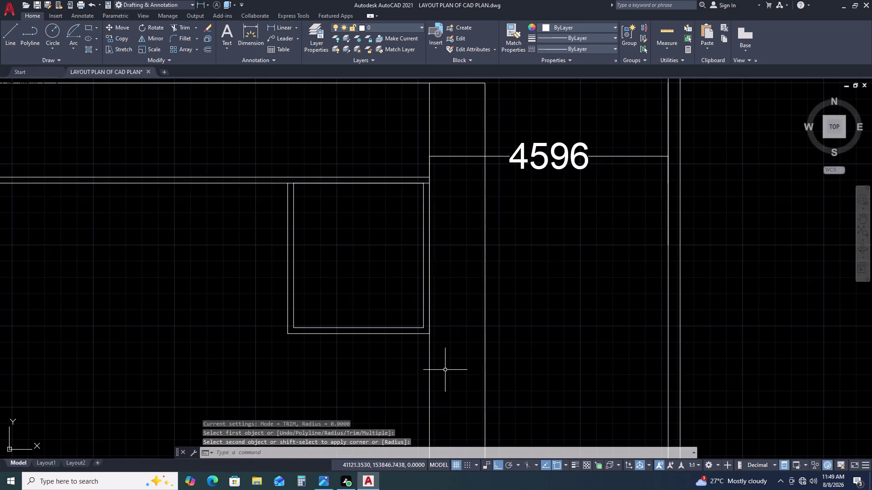
scroll(down, 3)
scroll(up, 3)
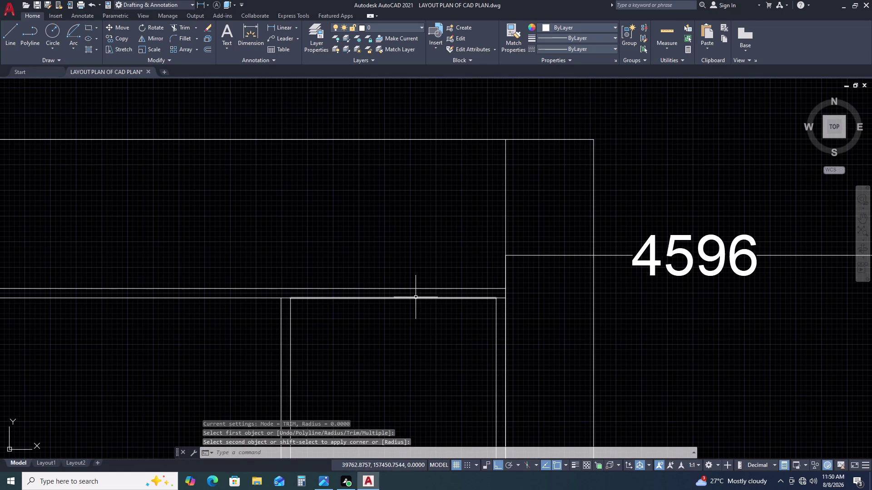
click(414, 299)
key(Delete)
scroll(down, 3)
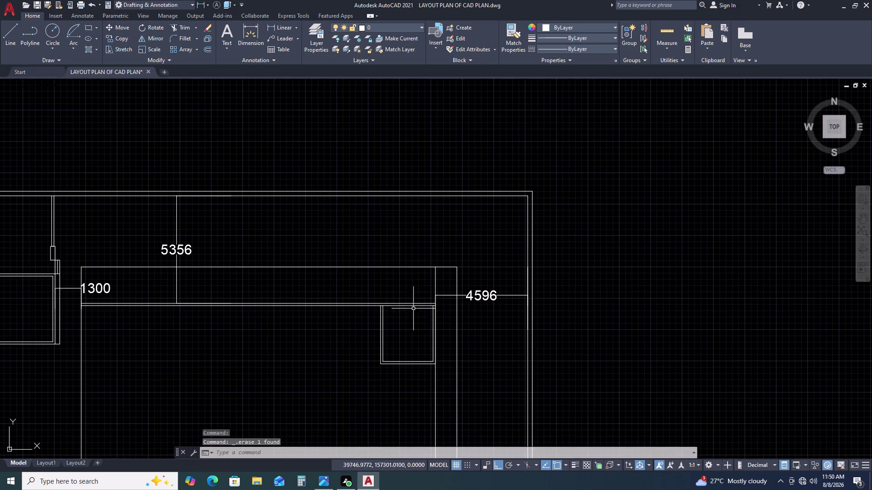
middle_drag(364, 354, 472, 301)
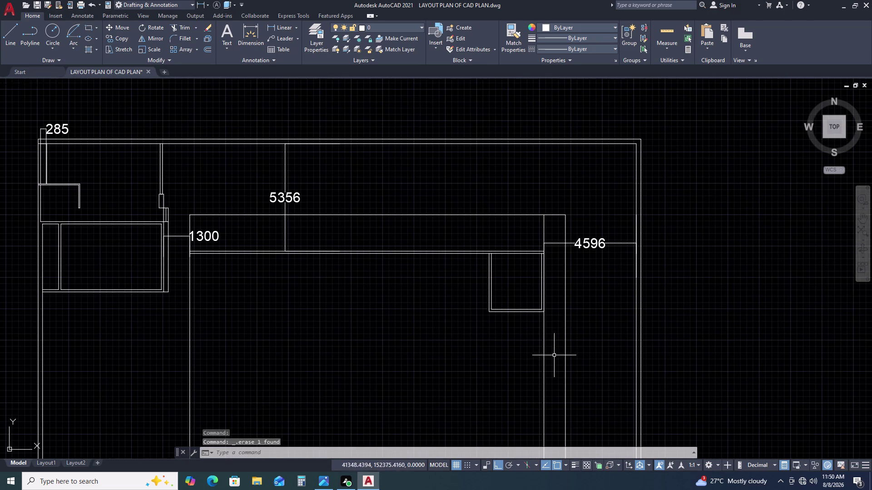
text(L)
key(space)
middle_drag(546, 340, 547, 243)
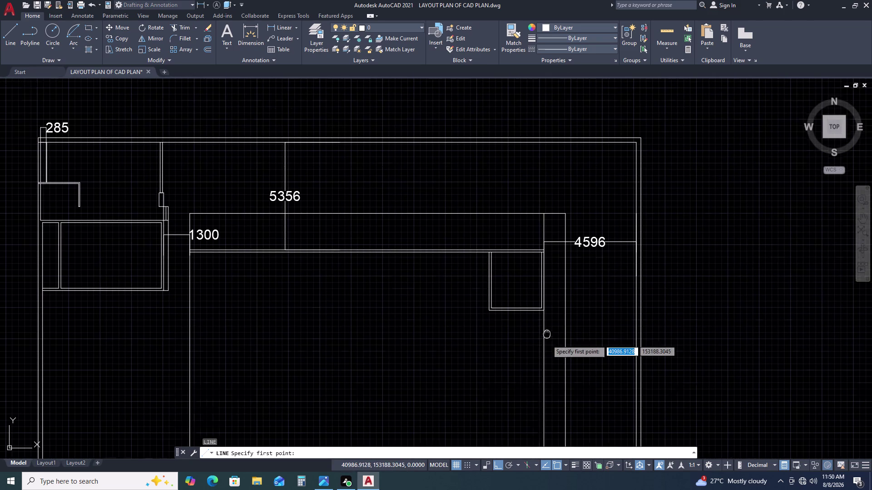
scroll(up, 3)
click(540, 188)
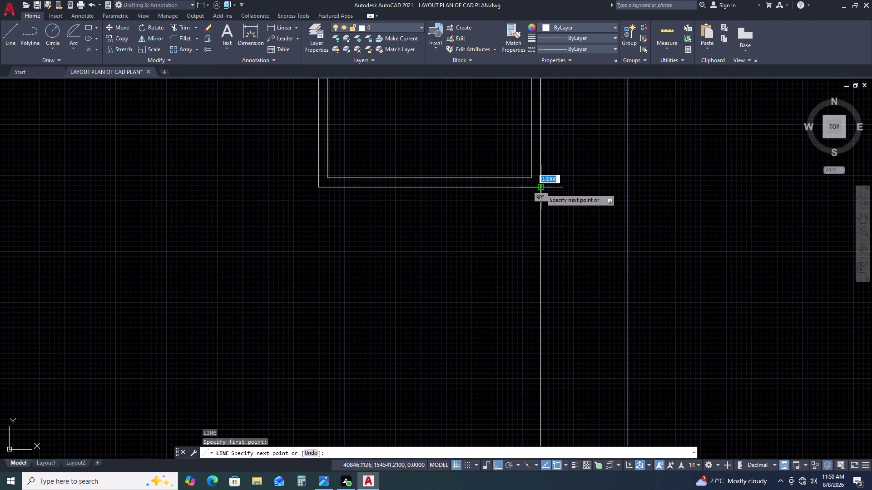
scroll(up, 3)
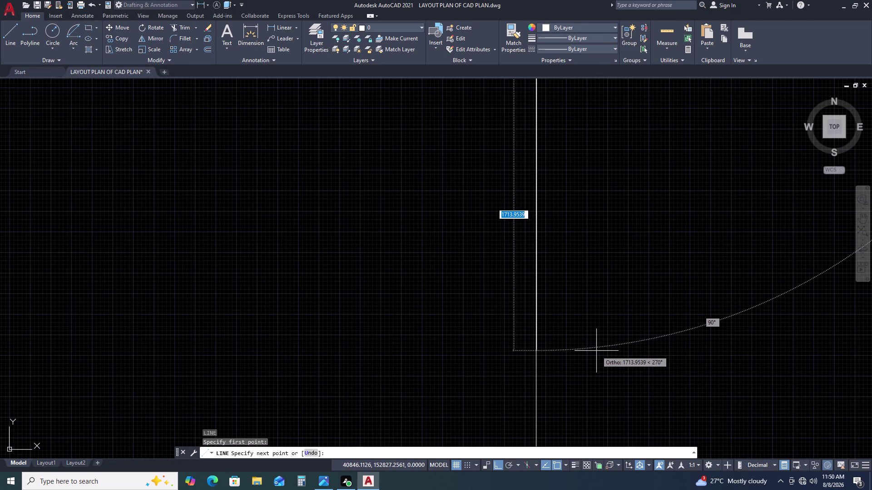
key(1)
key(6)
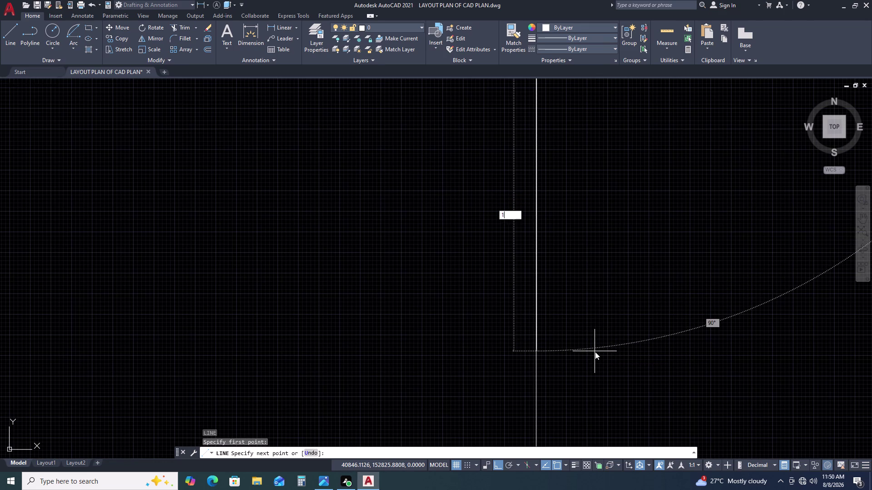
text(00)
key(space)
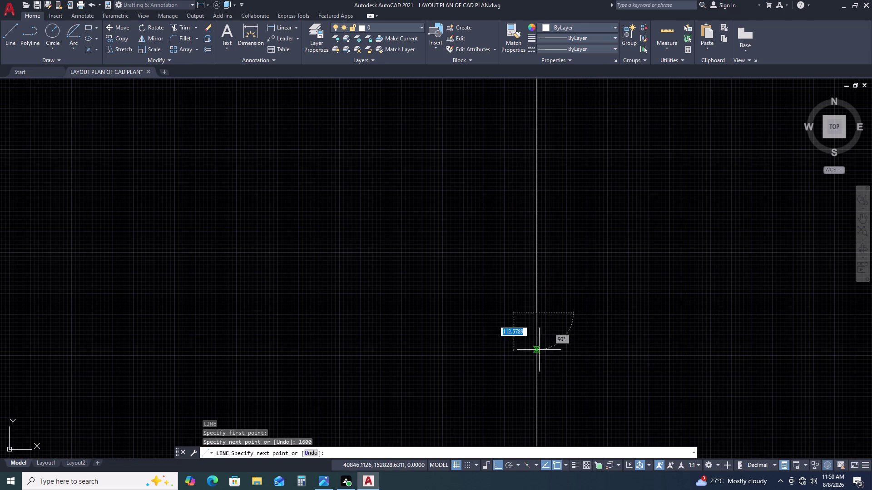
scroll(down, 3)
scroll(down, 3)
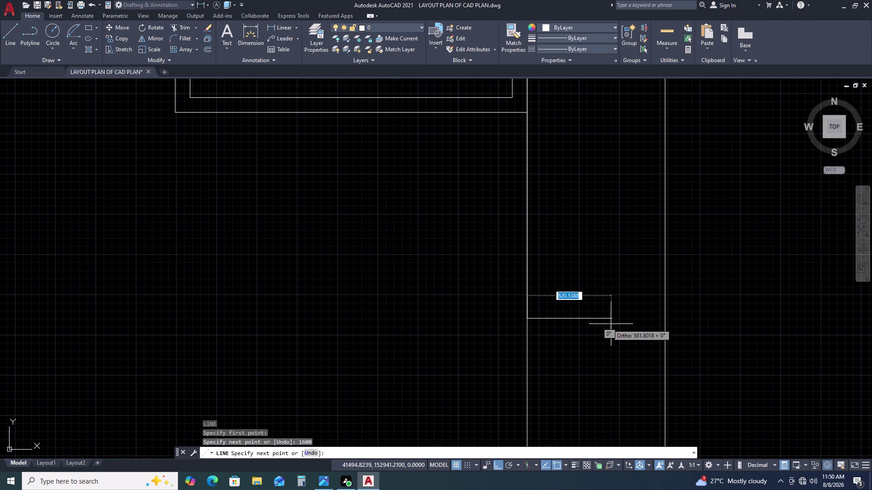
key(Escape)
click(527, 286)
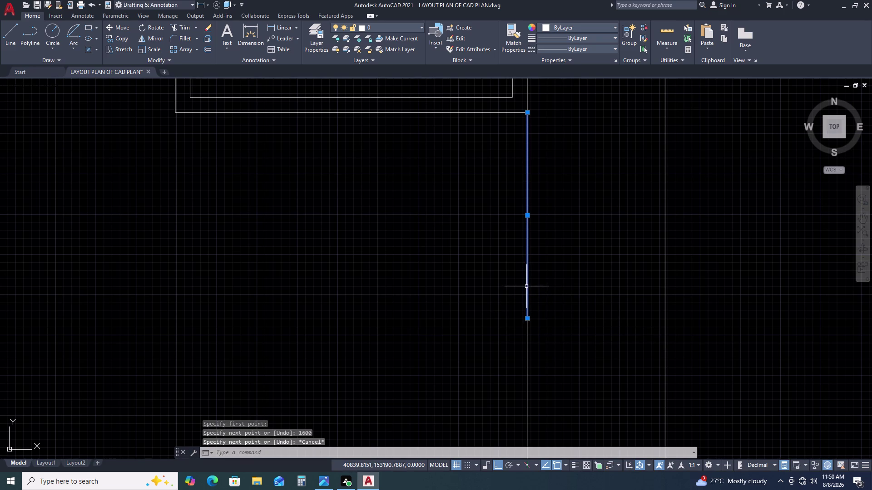
key(Delete)
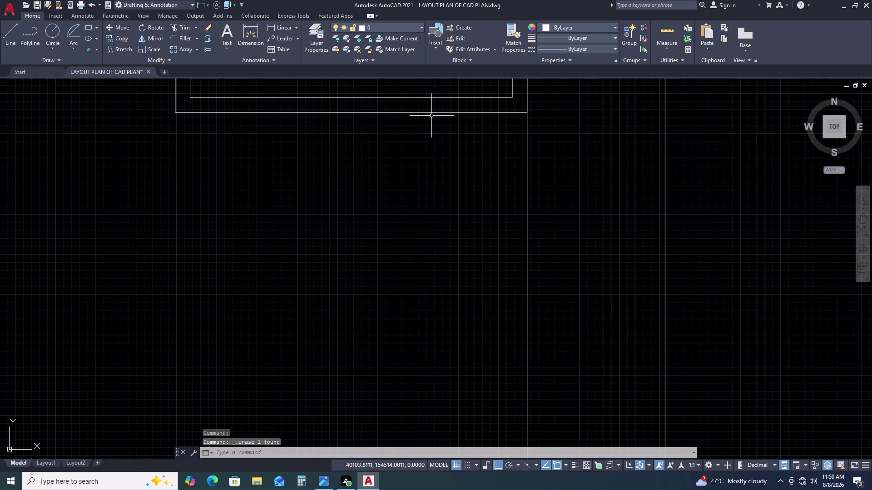
double_click(433, 114)
text(O)
Offset the small room's outer bottom wall line 1600 downward.
key(space)
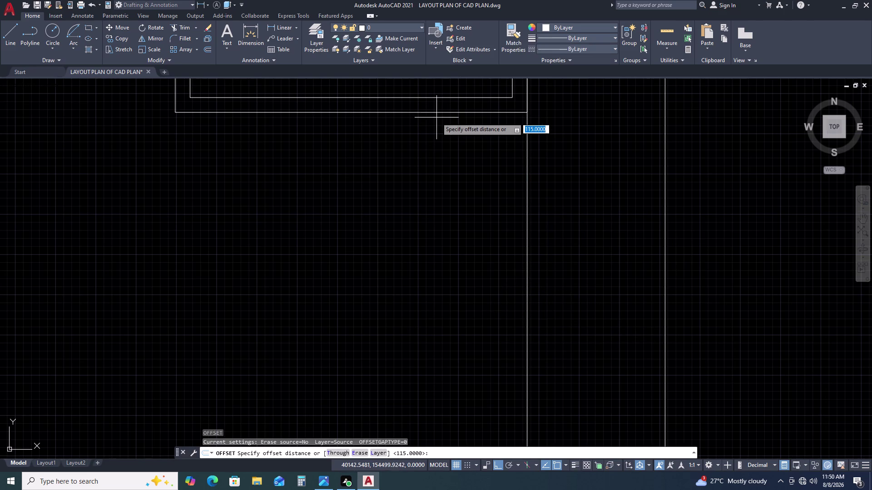
key(1)
key(6)
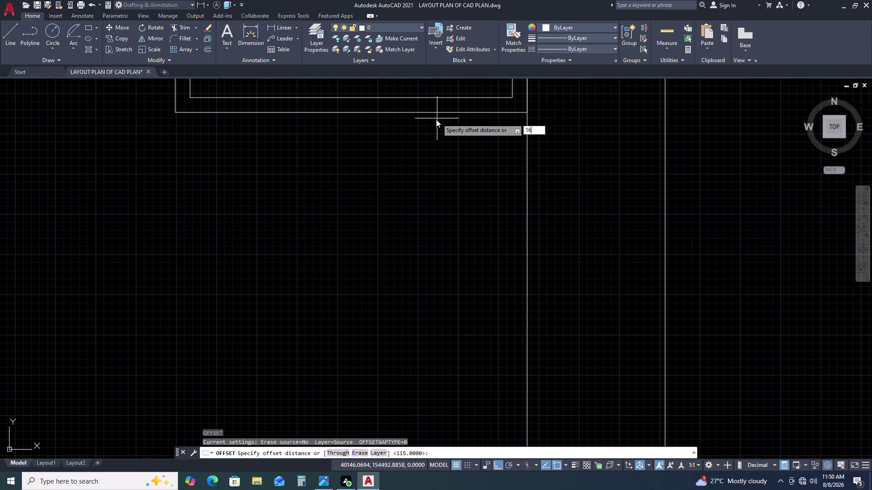
text(00)
key(space)
click(433, 164)
key(Escape)
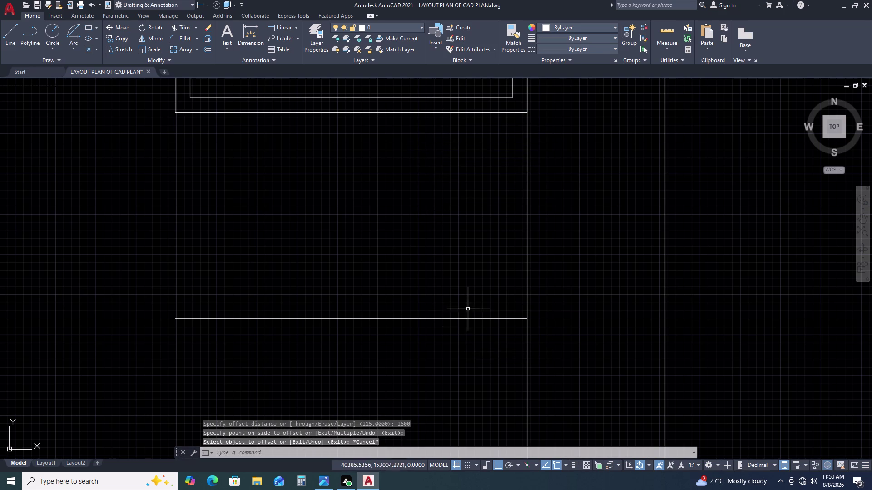
double_click(470, 306)
click(453, 321)
Offset the new lower wall line 115 to make it a double line.
text(O 1)
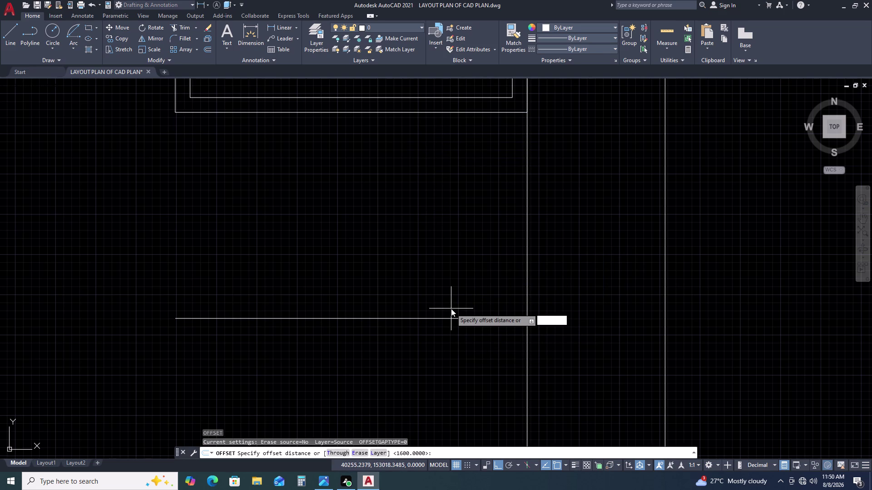
text(1)
text(5)
key(space)
click(462, 372)
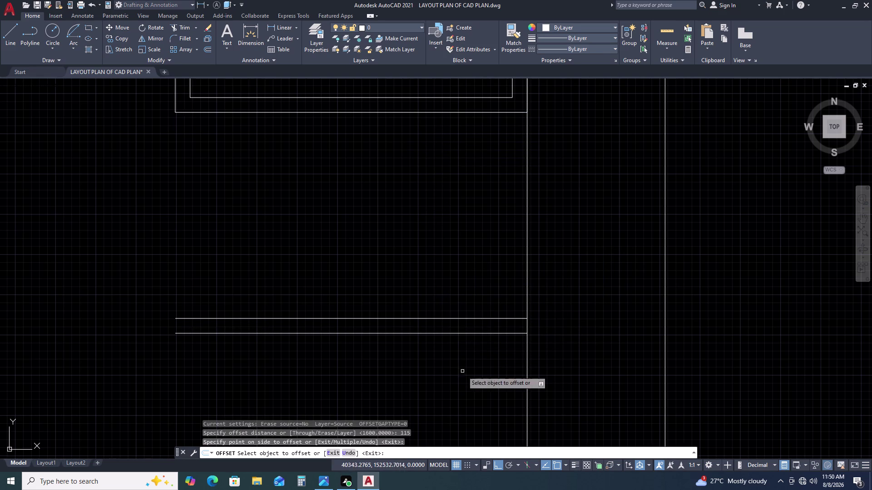
key(Escape)
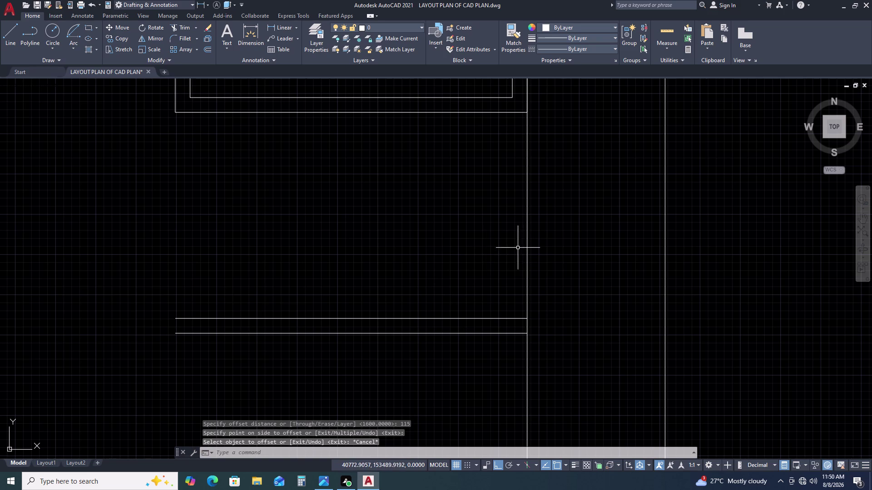
Extend the vertical partition line down to the lower wall line with EX.
click(526, 102)
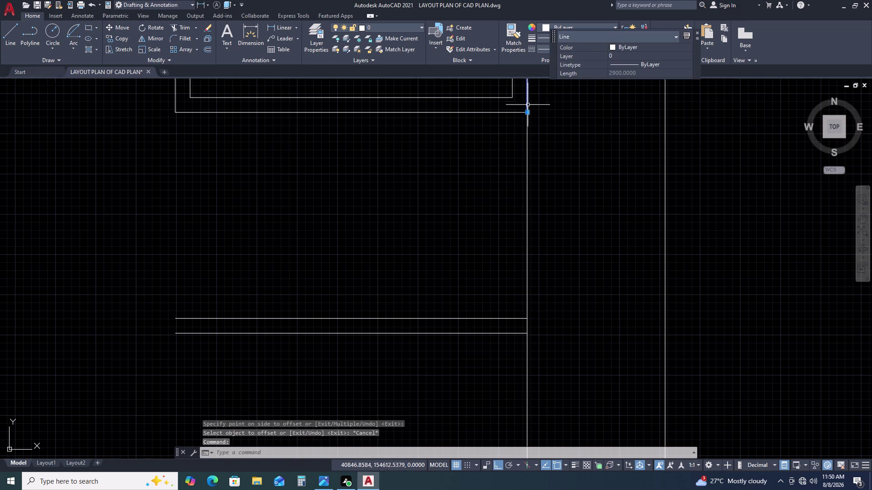
key(Escape)
text(EX)
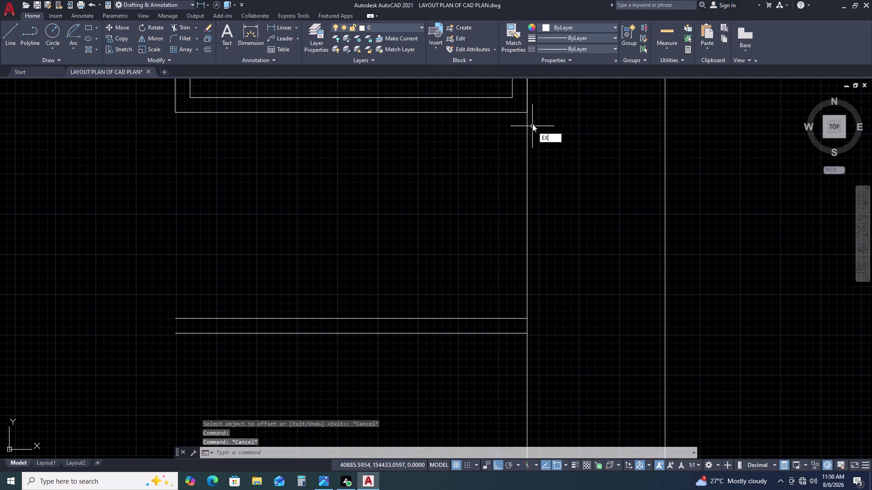
key(space)
click(525, 105)
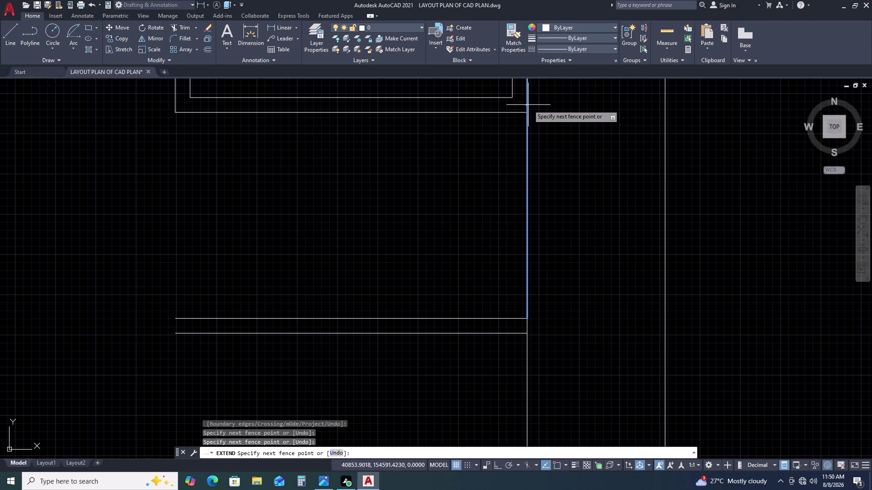
click(527, 105)
double_click(528, 116)
key(Escape)
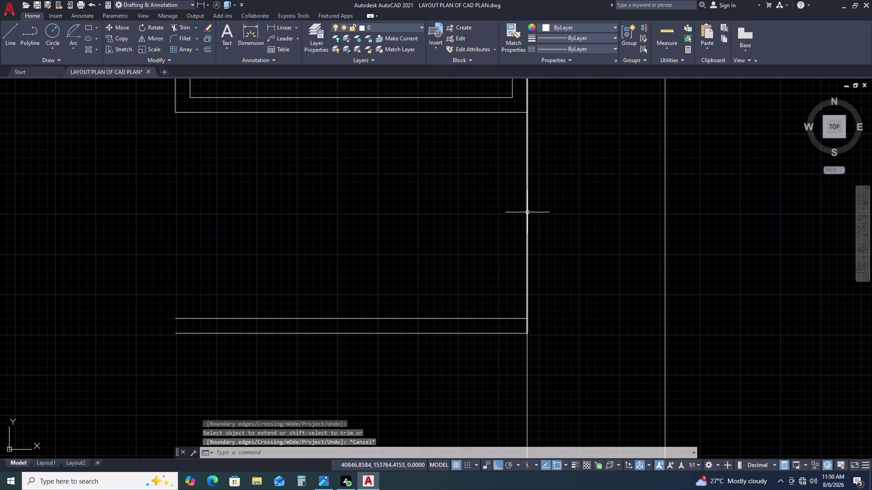
Check in Quick Properties that the extended partition line is 4615 long.
scroll(down, 3)
scroll(down, 3)
scroll(up, 3)
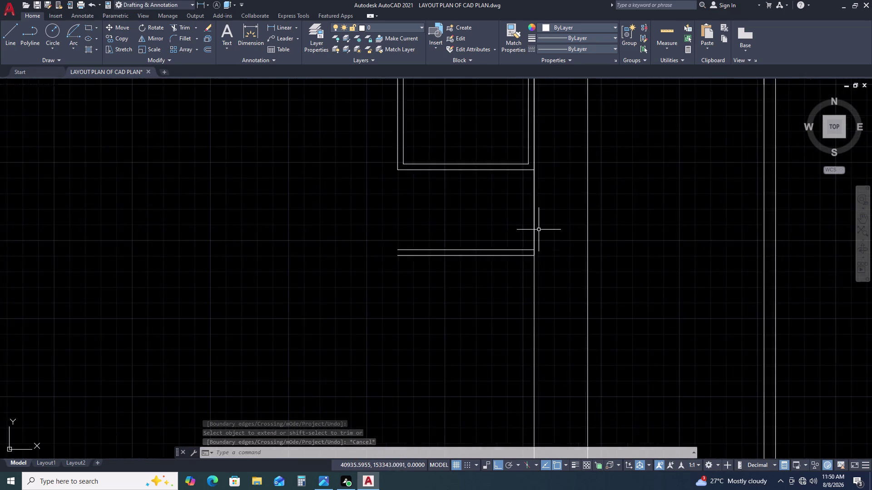
scroll(up, 3)
click(530, 226)
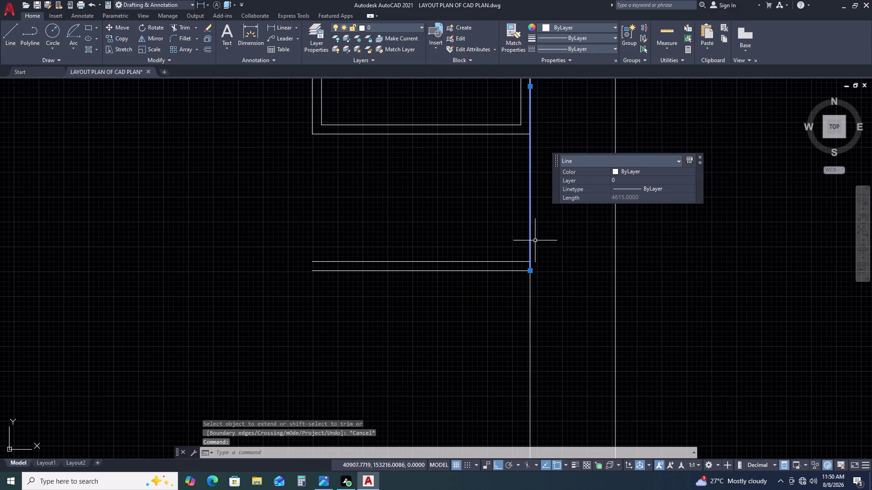
scroll(down, 3)
key(Escape)
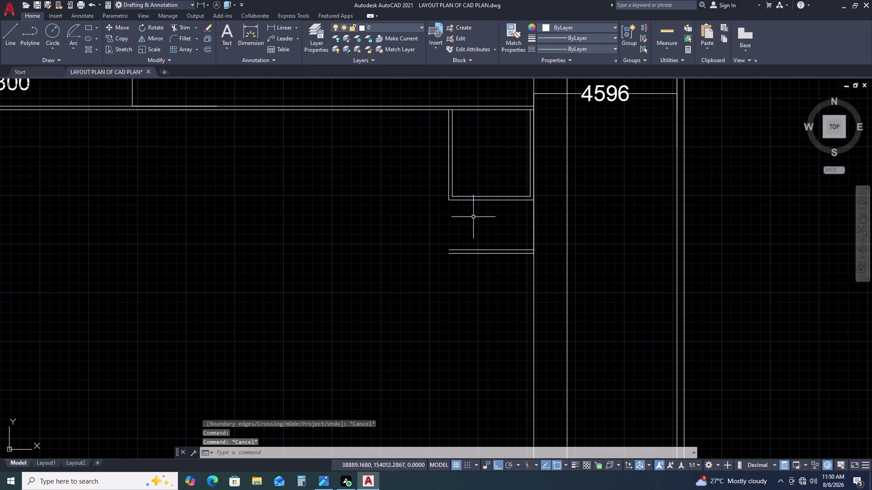
key(l)
key(space)
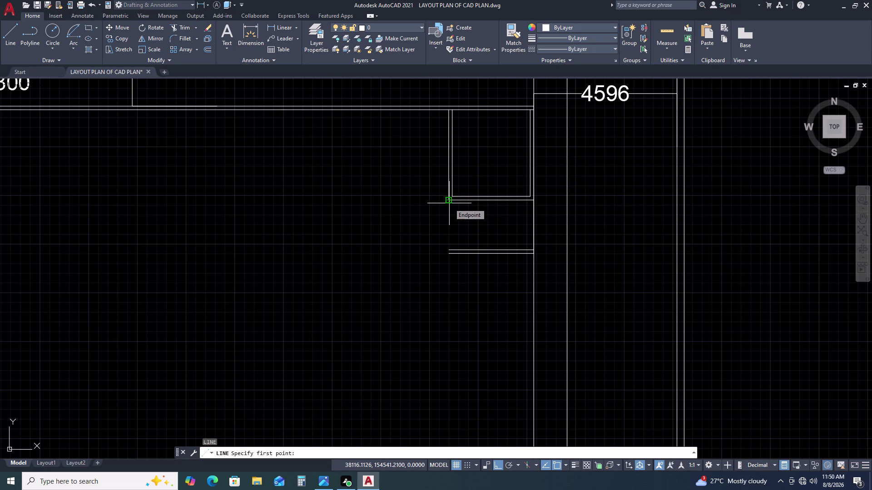
Draw a 1715-long vertical line from the room's lower corner down to the lower wall.
click(449, 204)
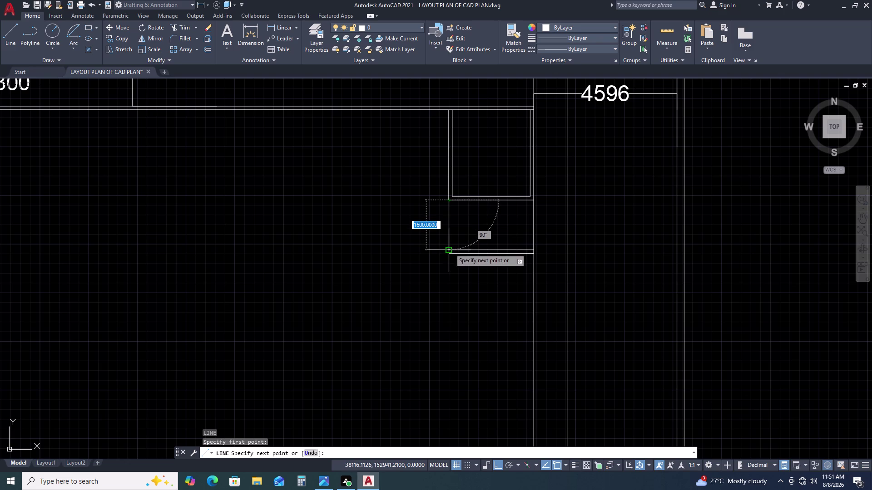
click(449, 254)
key(Escape)
scroll(up, 3)
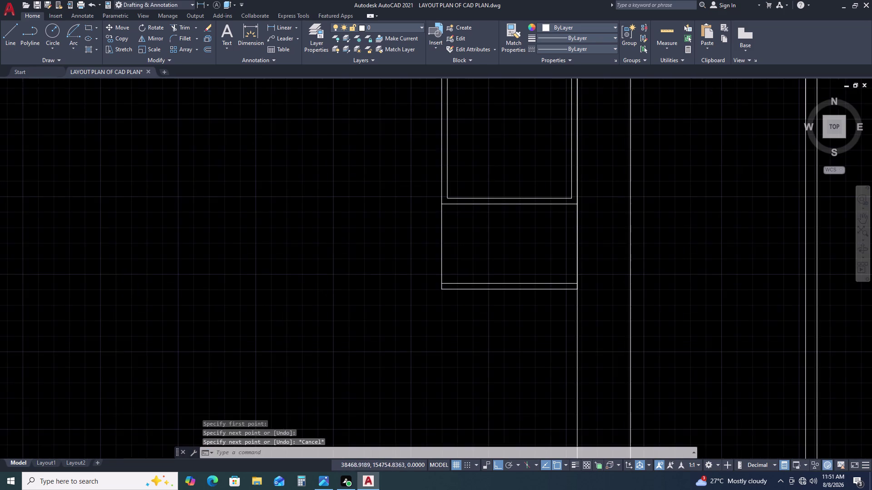
click(445, 249)
drag(425, 237, 421, 235)
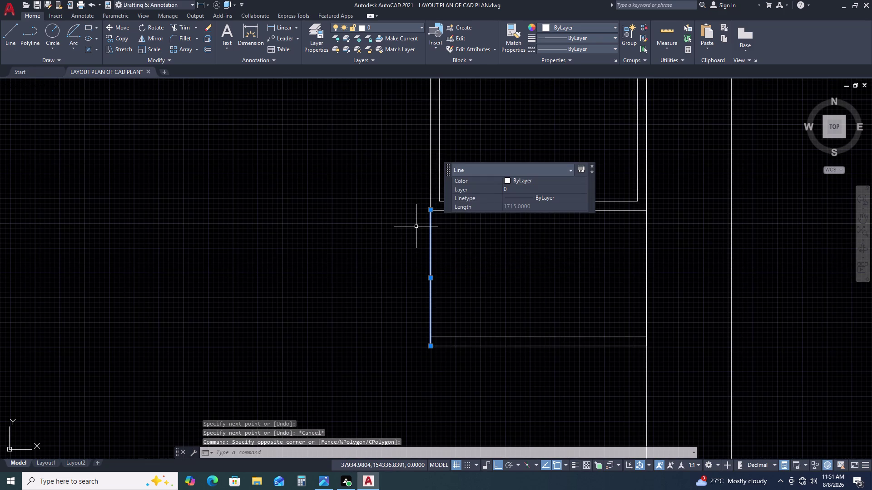
Offset the new vertical line 115 inward to double the left wall.
text(O 115)
key(space)
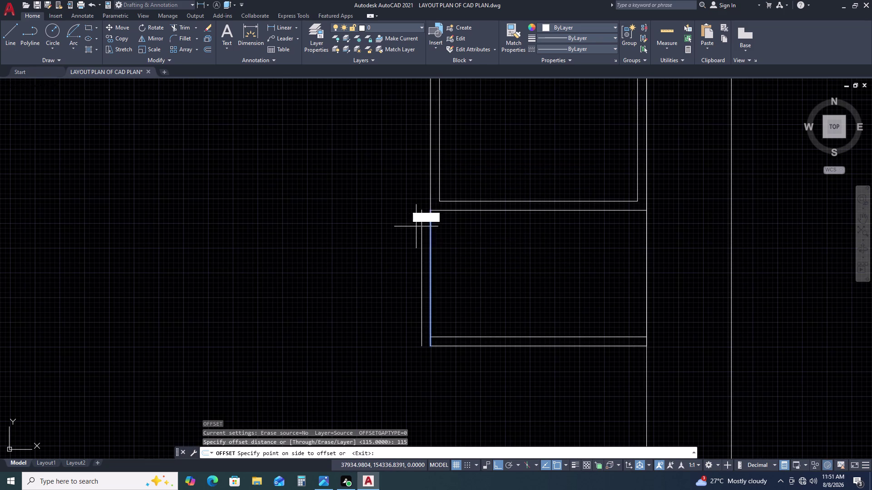
click(450, 238)
key(Escape)
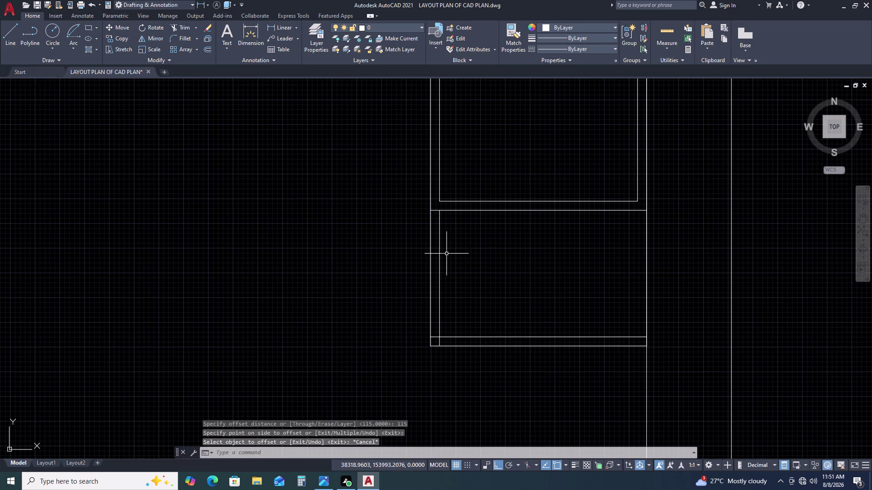
double_click(443, 251)
double_click(438, 238)
Offset the inner wall line 2500 across to form the inner right wall line.
text(O)
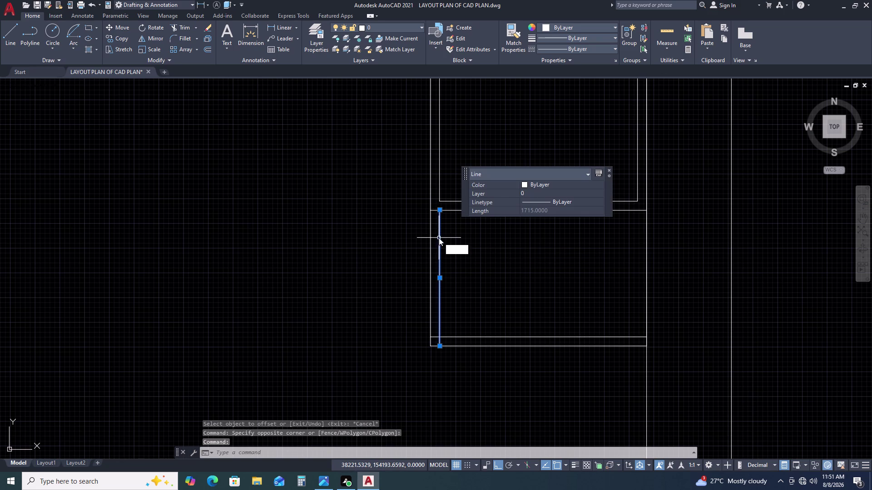
key(space)
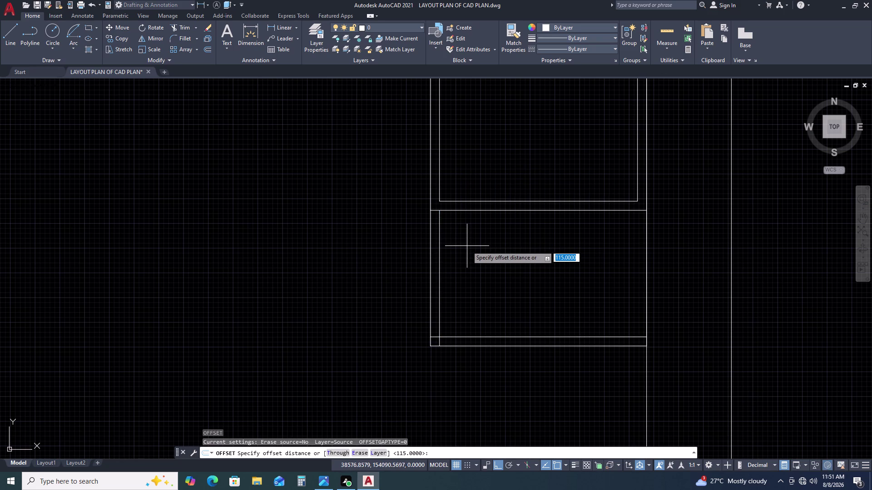
key(2)
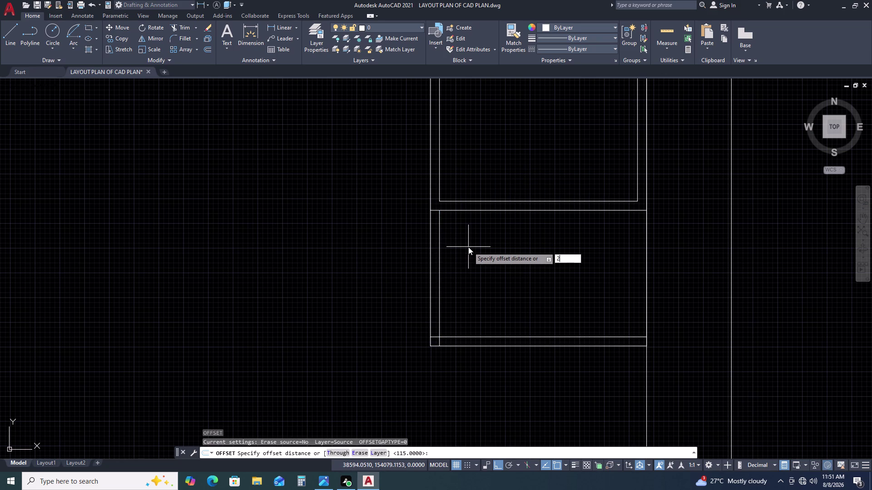
text(500)
key(space)
click(499, 245)
key(Escape)
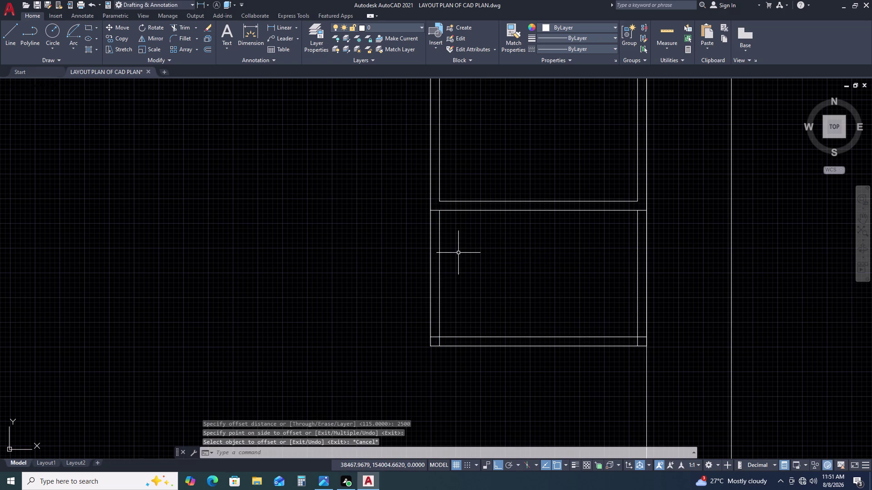
text(F)
key(space)
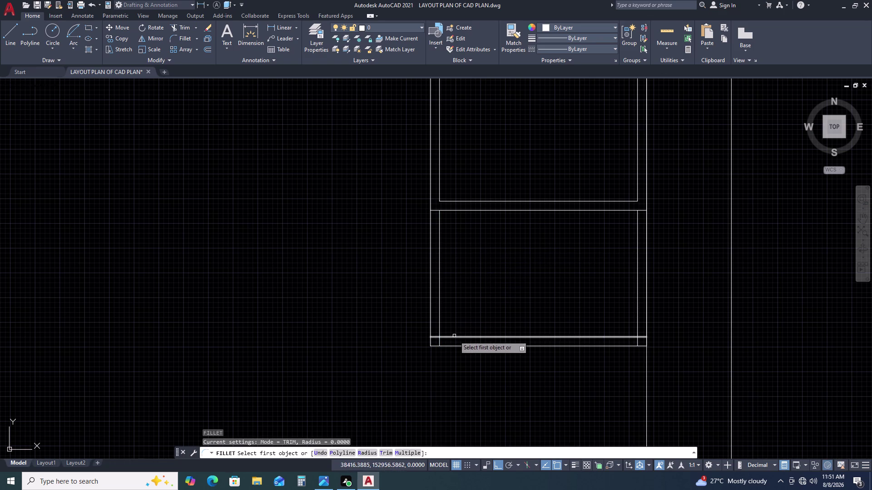
Fillet the lower room's top and left inner wall lines into a square corner.
click(454, 336)
click(438, 322)
key(space)
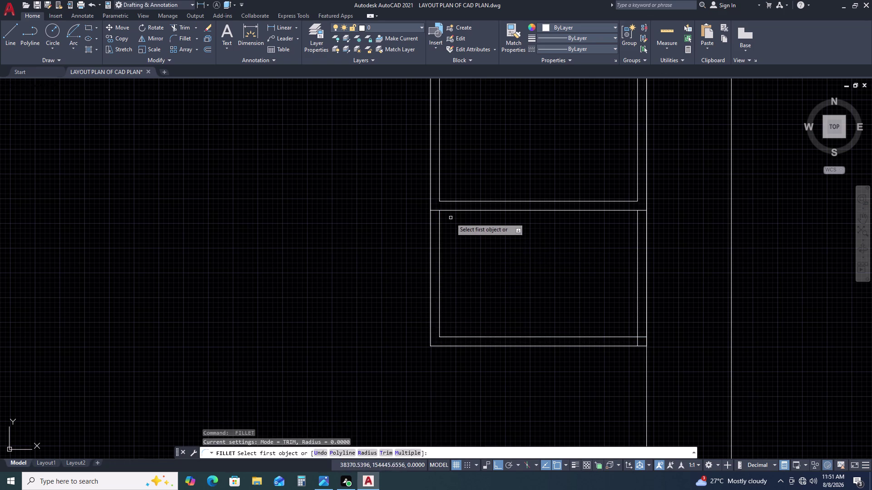
double_click(451, 212)
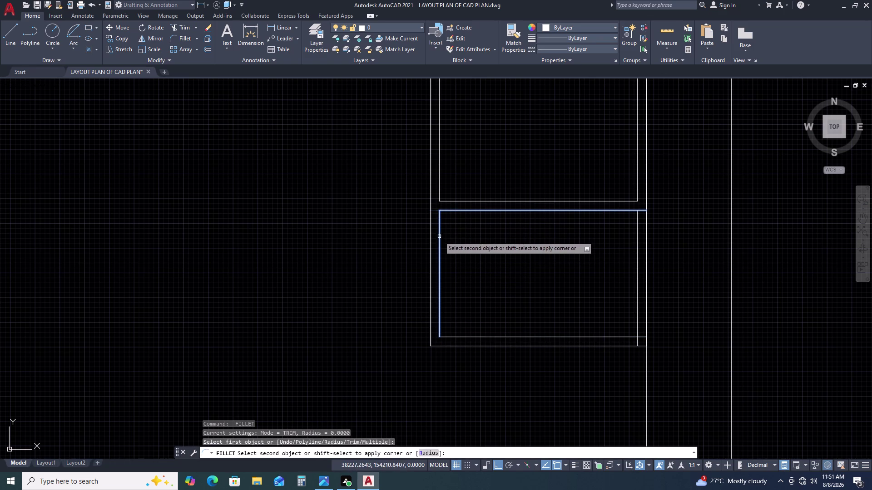
click(439, 237)
key(space)
Fillet the lower room's top-right and bottom inner corners closed.
click(629, 210)
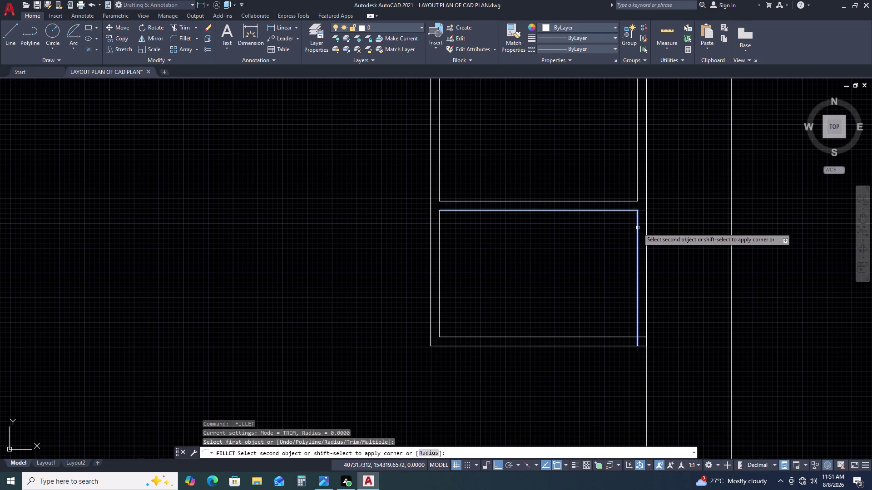
click(638, 228)
key(space)
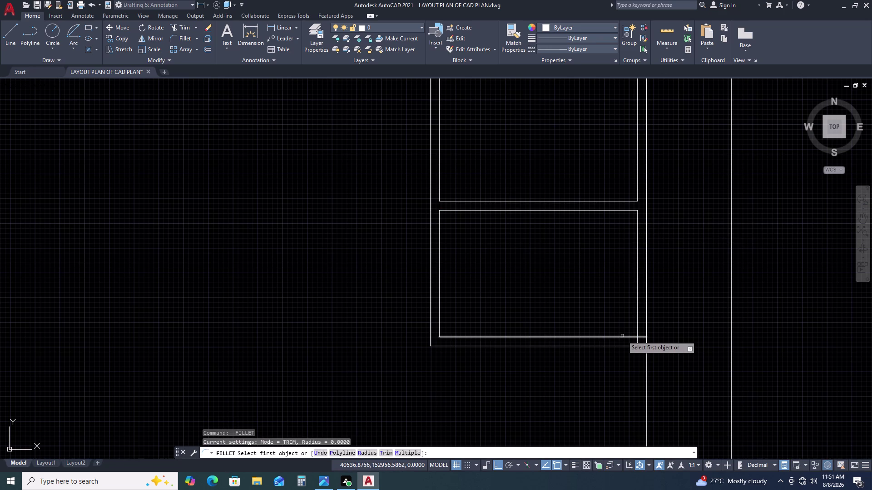
double_click(622, 336)
double_click(638, 321)
Delete the leftover vertical wall line from the lower room.
scroll(down, 3)
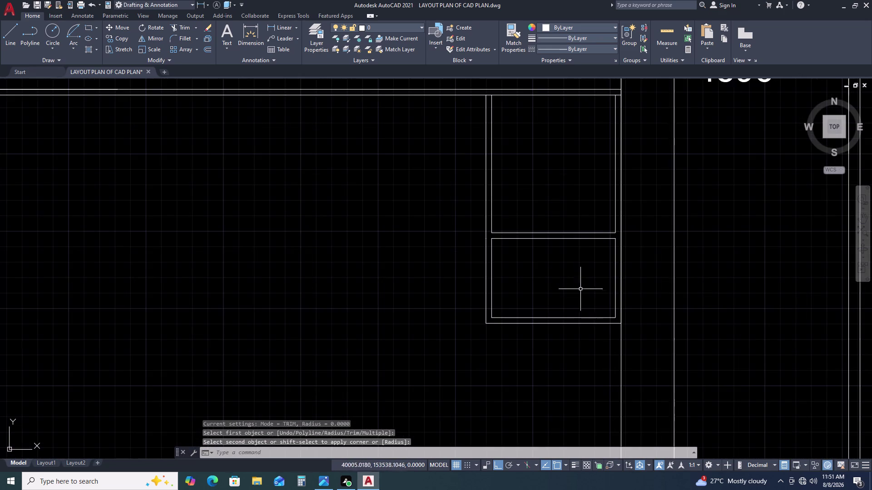
middle_drag(593, 302, 442, 244)
scroll(down, 3)
scroll(up, 3)
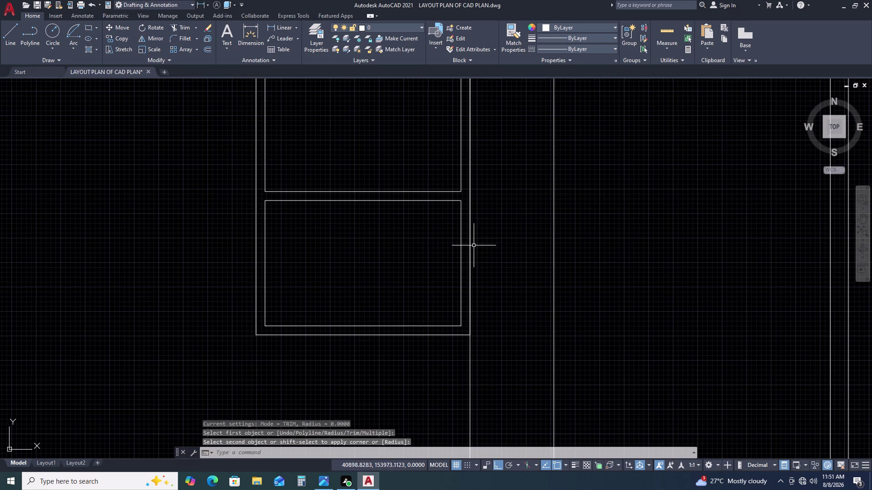
click(471, 254)
key(Delete)
scroll(down, 3)
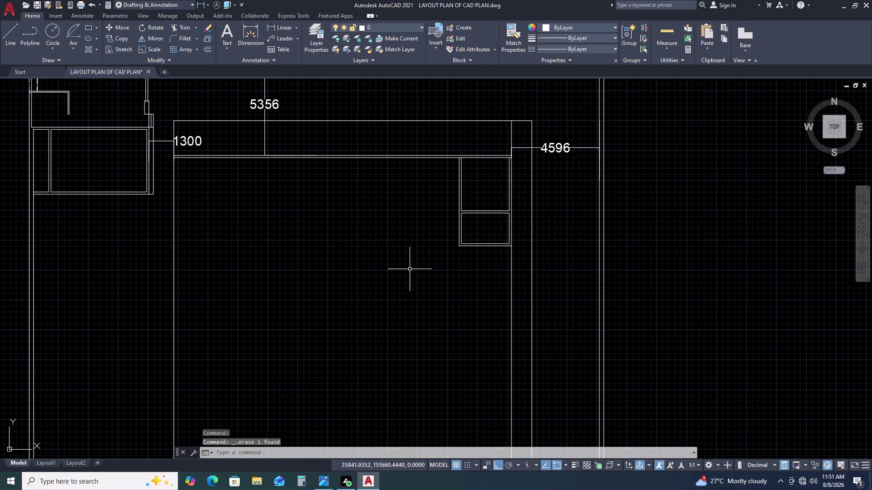
Pan to the partition rooms and inspect the 2900-long wall line beside them.
middle_drag(378, 228, 497, 237)
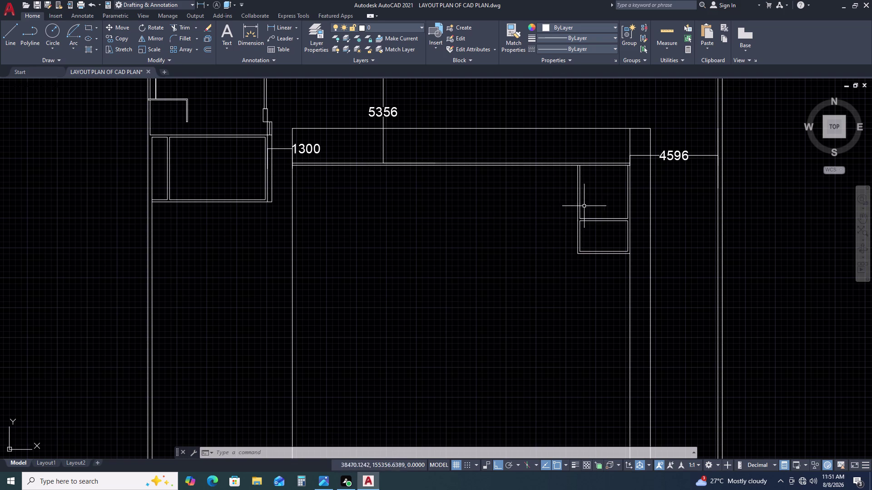
scroll(up, 3)
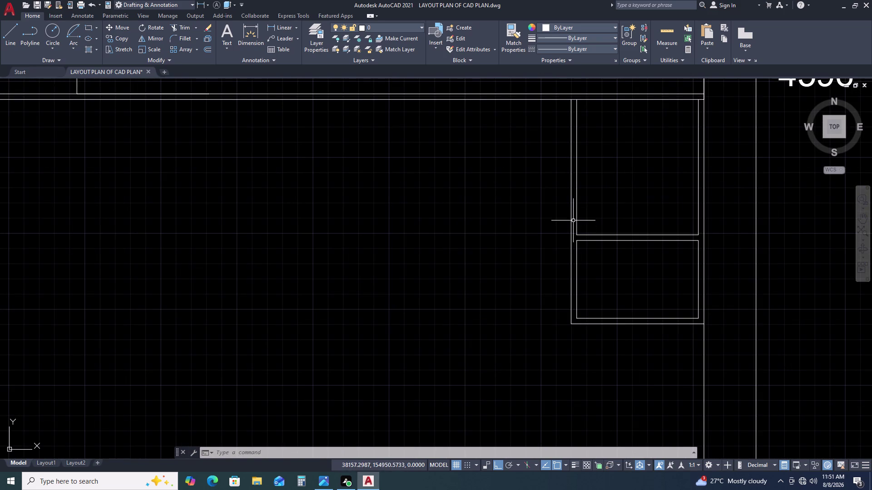
double_click(573, 221)
click(566, 229)
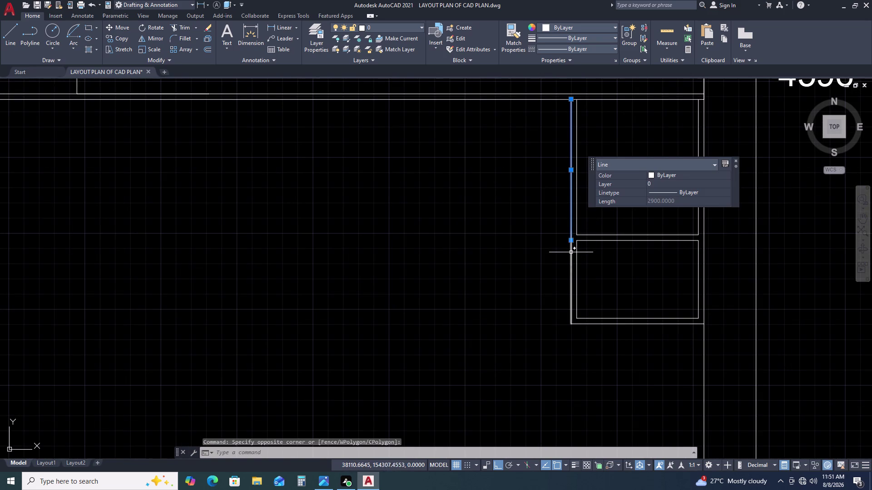
click(570, 266)
key(Escape)
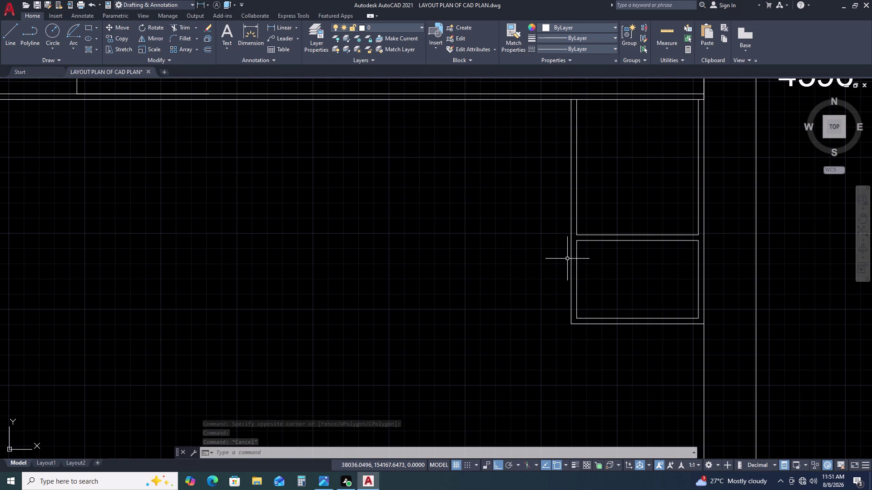
scroll(down, 3)
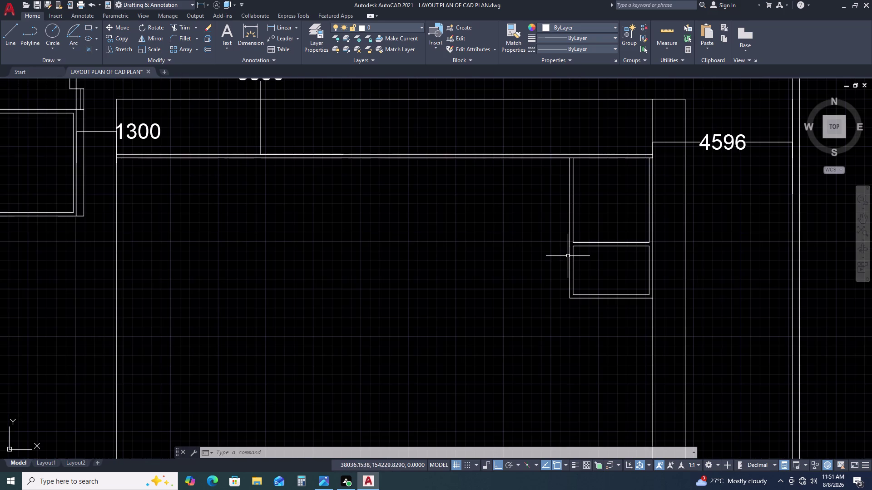
click(569, 189)
text(O)
key(space)
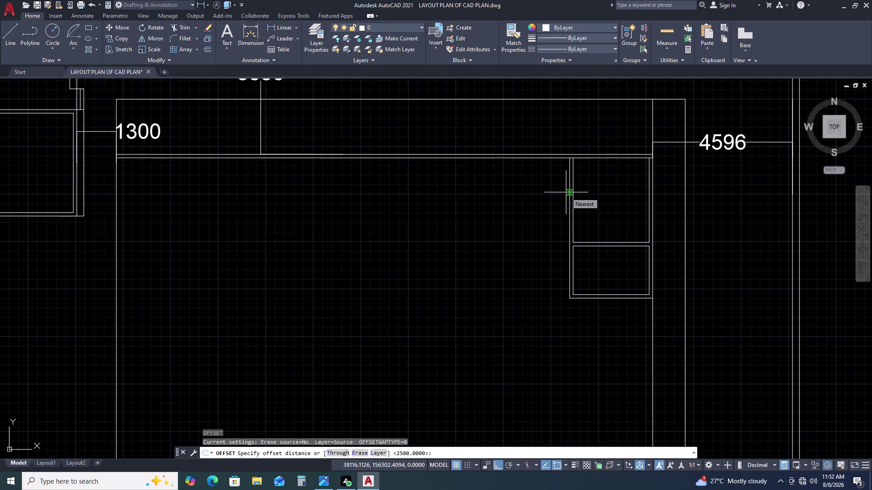
Offset the small rooms' left wall line 5000 to the left.
text(5000)
key(space)
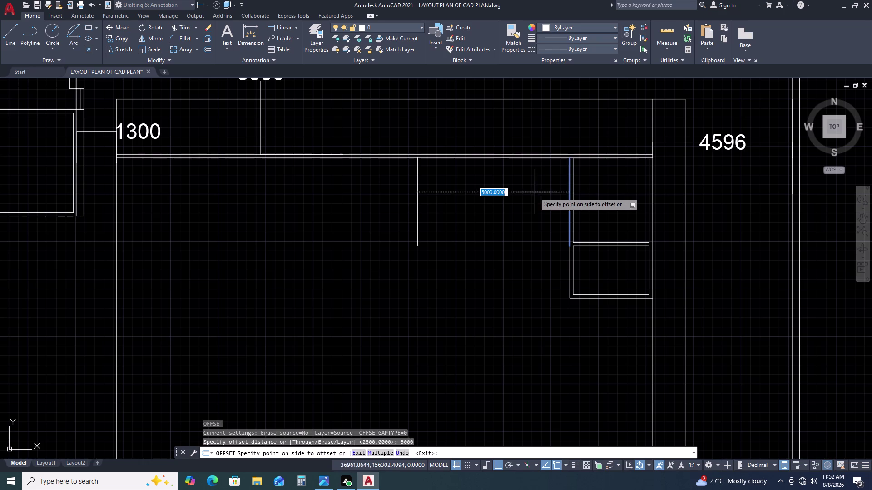
click(523, 196)
key(Escape)
drag(454, 198, 448, 198)
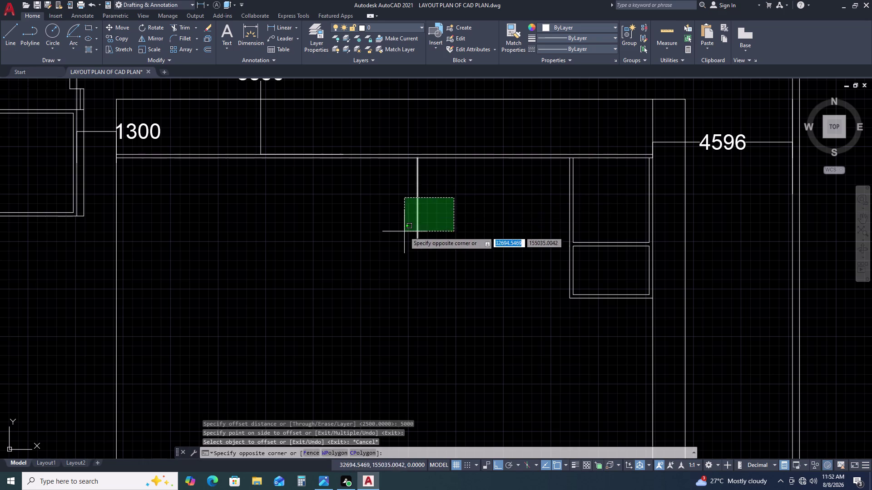
click(404, 232)
Offset the new partition line 115 to make a double wall.
text(O)
key(space)
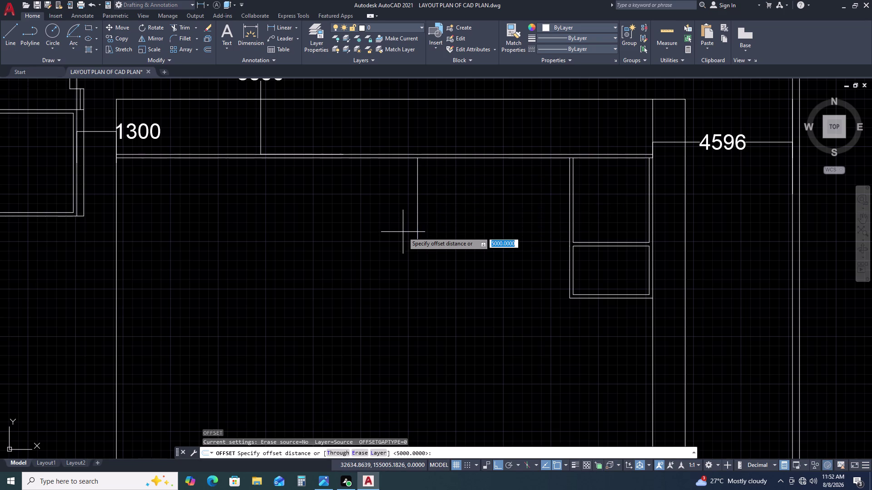
text(115)
key(space)
click(400, 234)
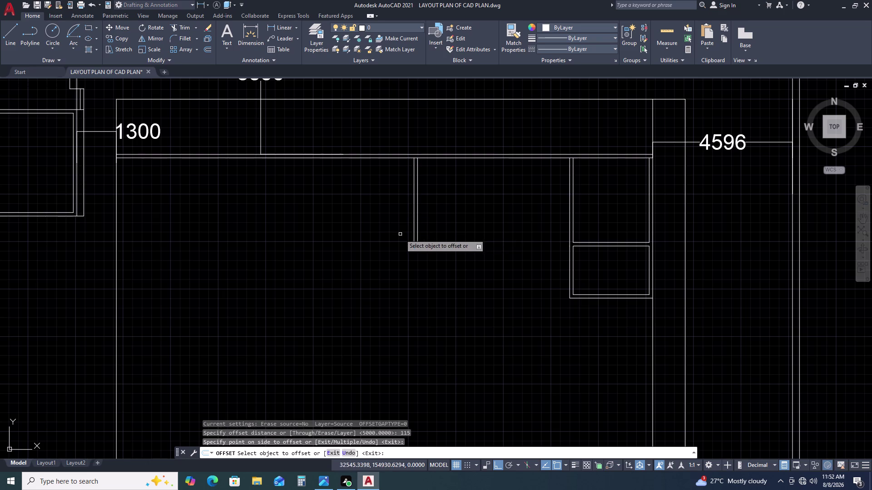
key(Escape)
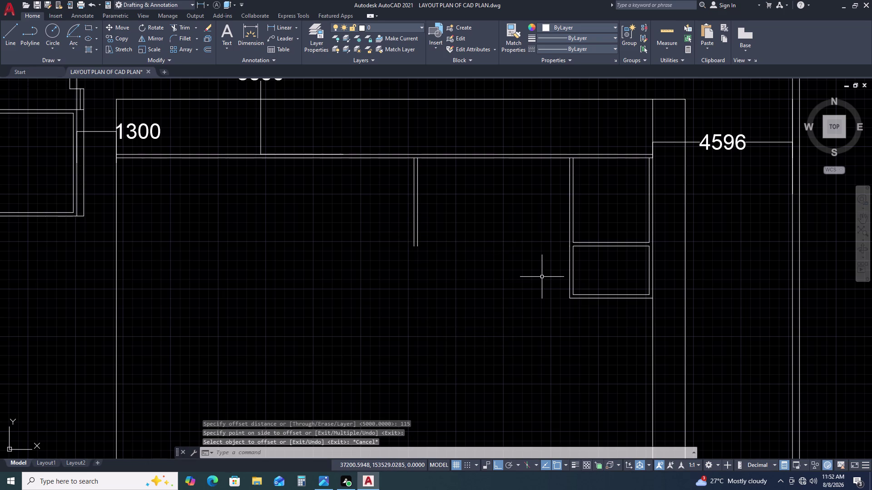
Extend the small rooms' wall lines over to the new partition with EX.
text(EX)
key(space)
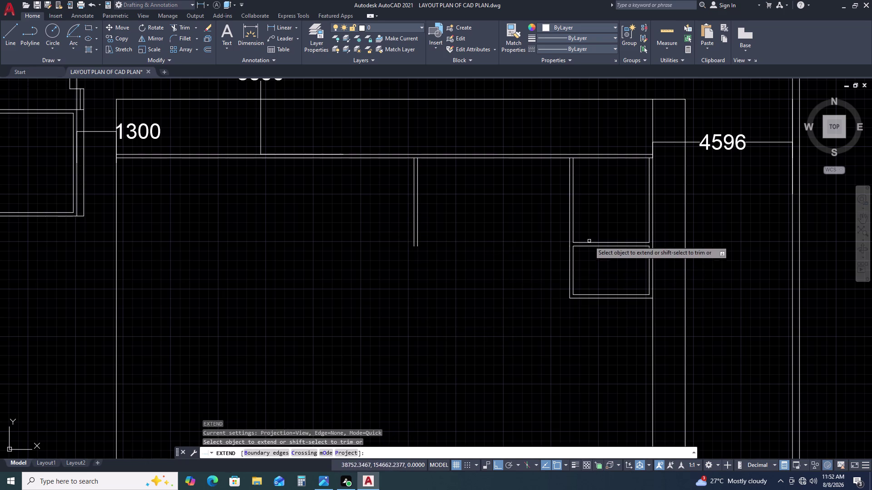
double_click(588, 232)
double_click(584, 261)
double_click(597, 225)
drag(592, 253, 592, 257)
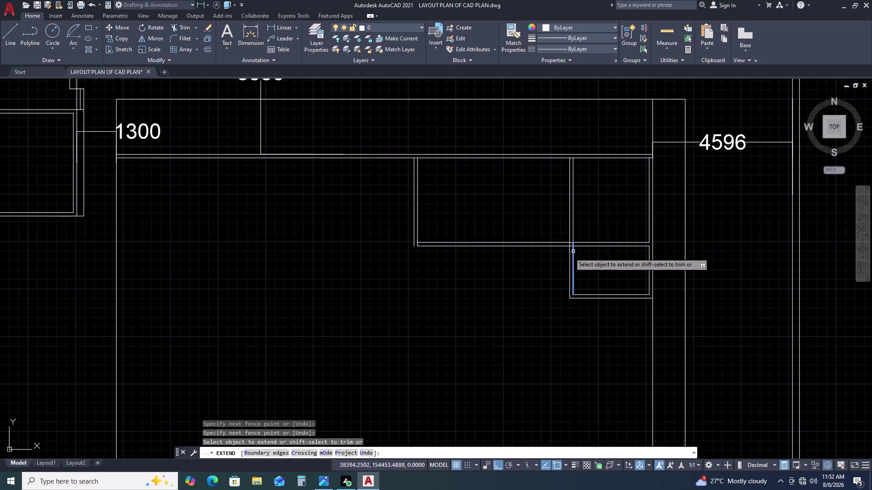
double_click(594, 232)
double_click(590, 261)
click(481, 226)
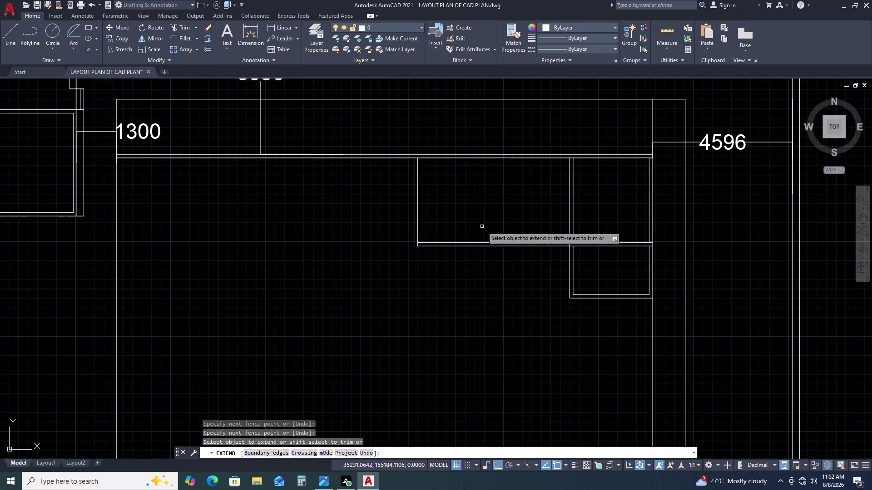
drag(481, 227, 479, 233)
click(463, 262)
key(Escape)
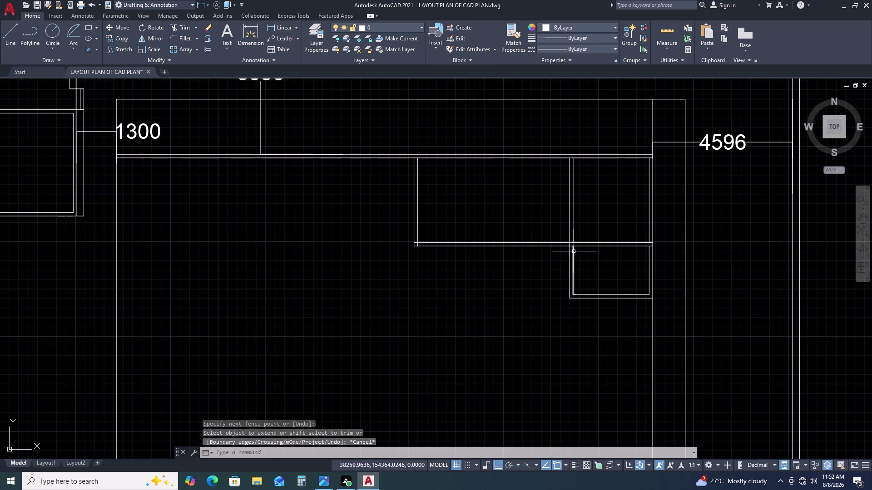
Undo the wall line extensions.
scroll(up, 3)
scroll(down, 3)
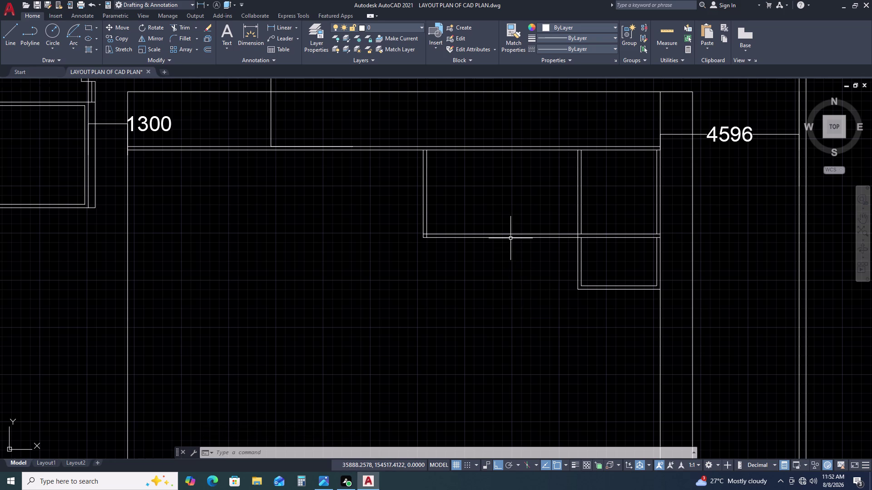
key(ctrl+z)
key(ctrl+z)
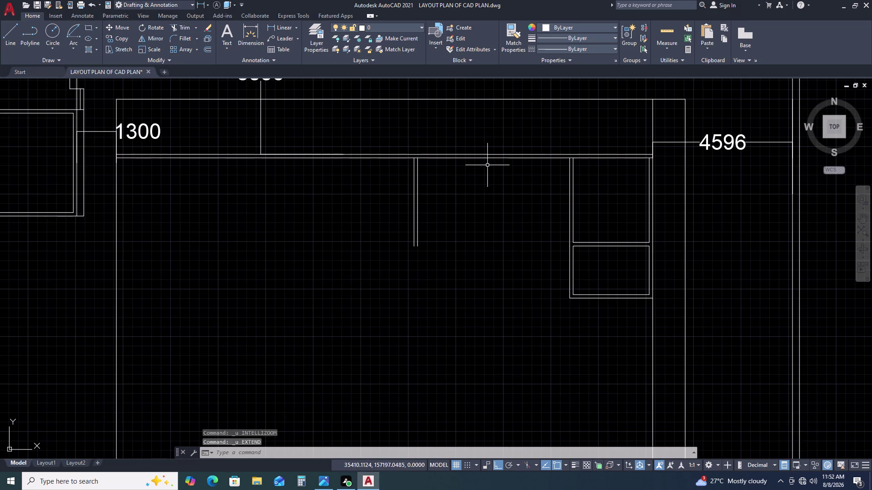
key(Escape)
Draw a 5000-long line along the inner top wall from the partition's top corner.
key(l)
key(space)
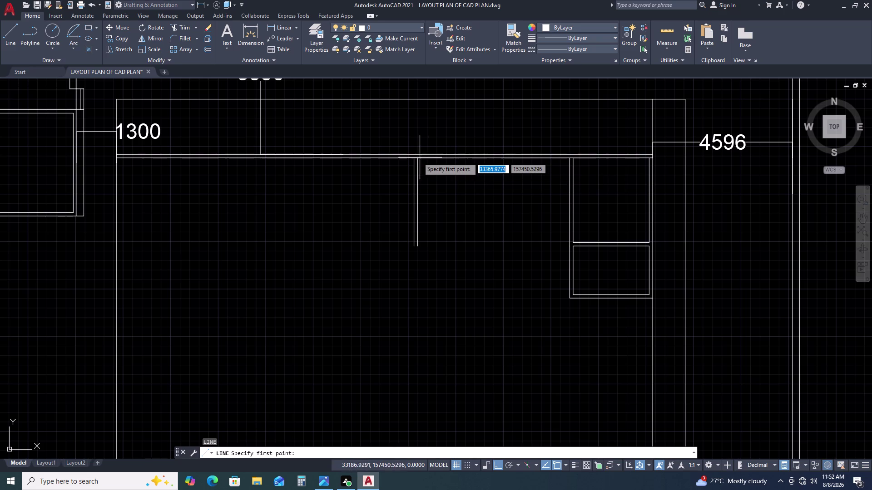
scroll(up, 3)
click(416, 145)
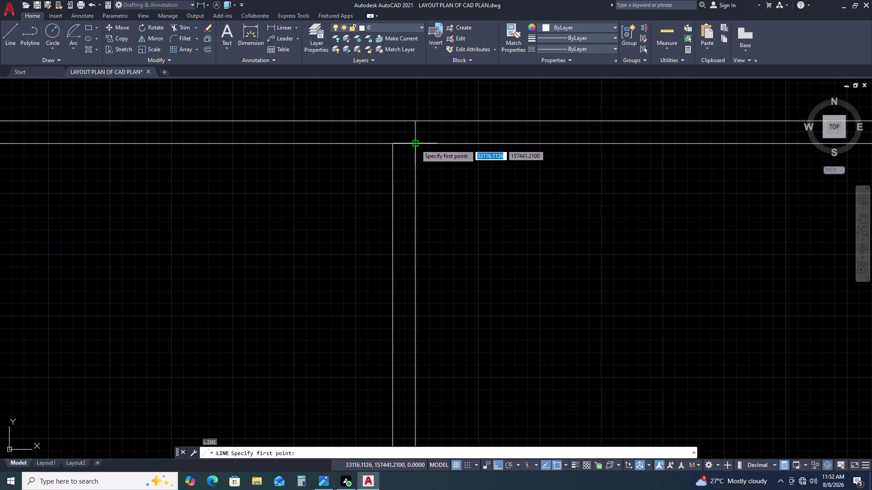
scroll(down, 3)
scroll(up, 3)
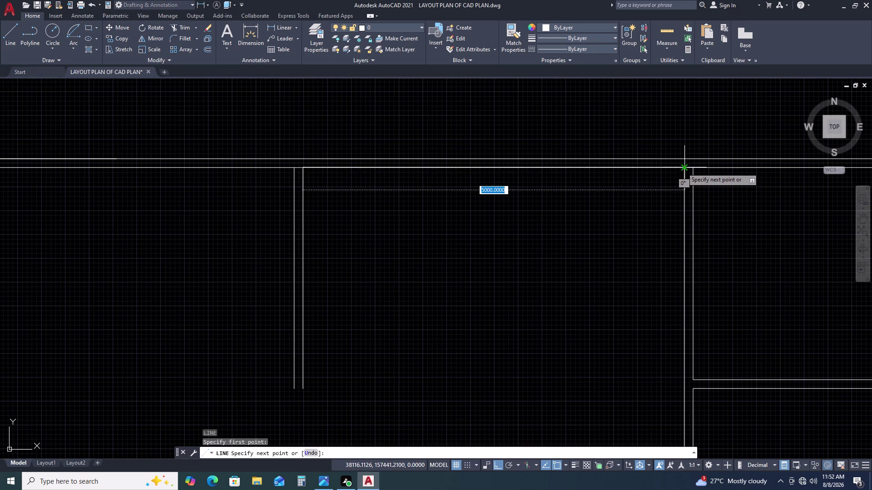
click(682, 168)
key(Escape)
double_click(563, 168)
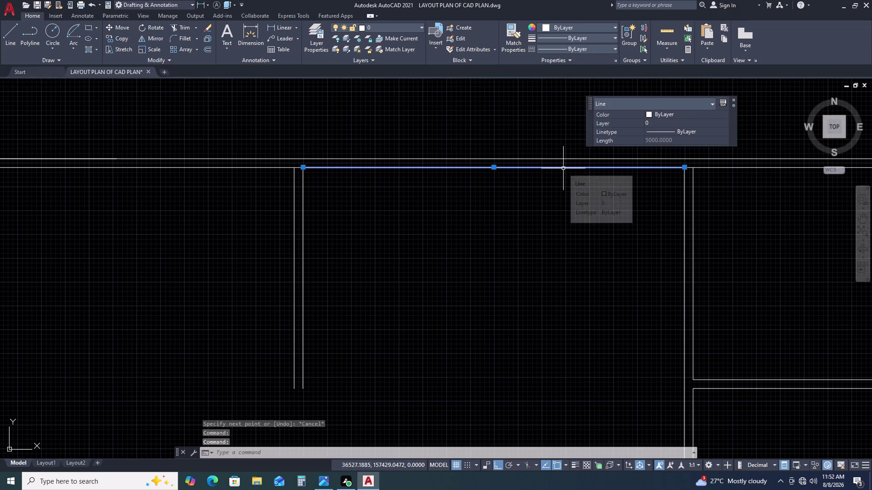
Cancel a mistaken 45000 offset before it is applied.
text(O)
key(space)
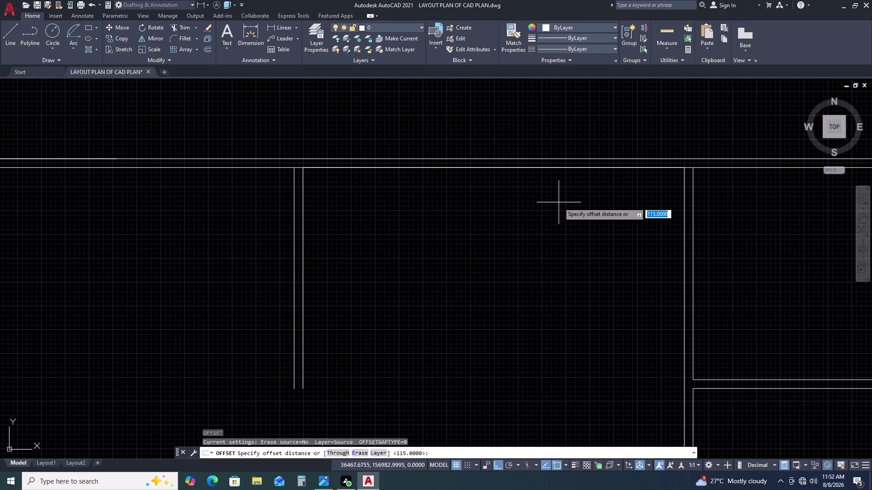
key(4)
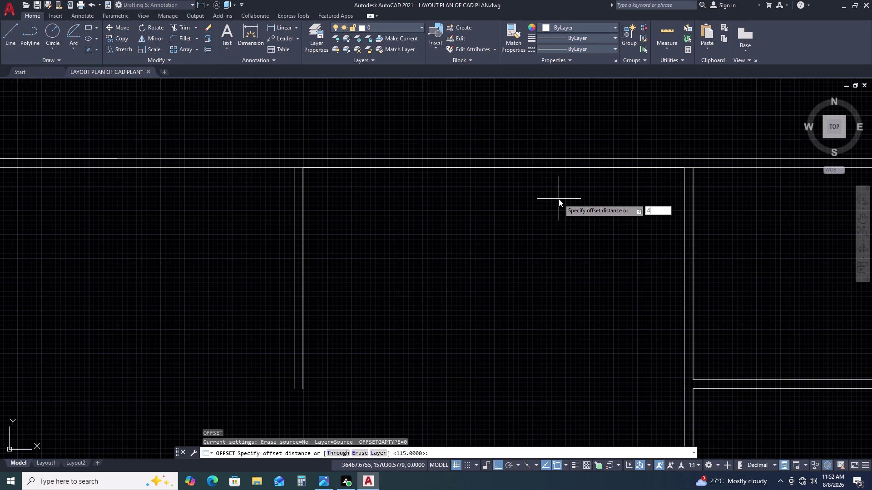
key(5)
text(000)
key(space)
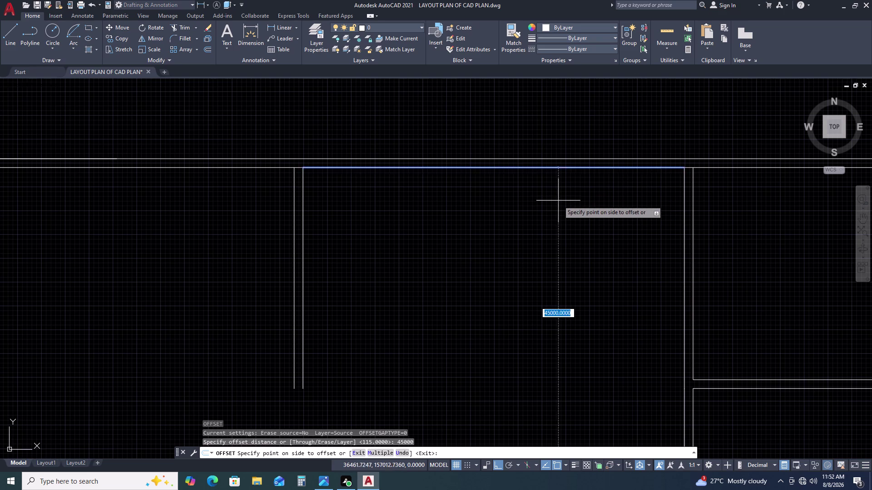
scroll(down, 3)
scroll(down, 3)
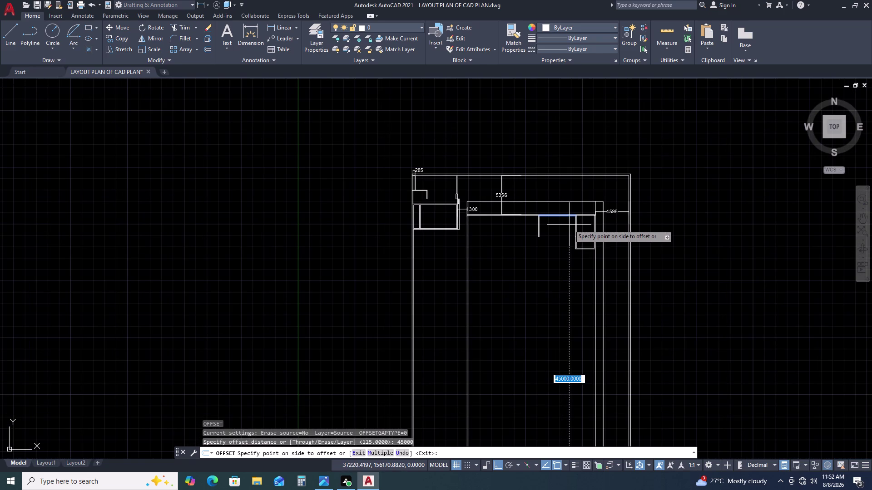
key(Escape)
scroll(up, 3)
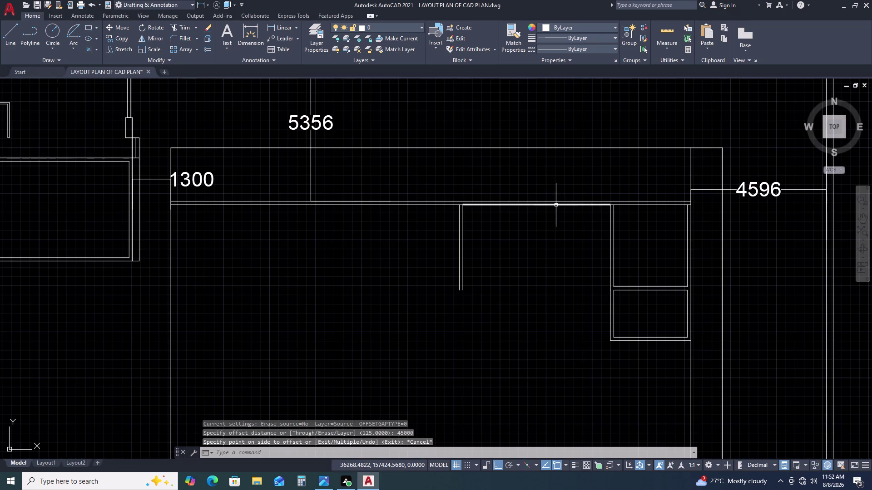
click(556, 205)
Offset the top wall line 4500 downward.
text(O)
key(space)
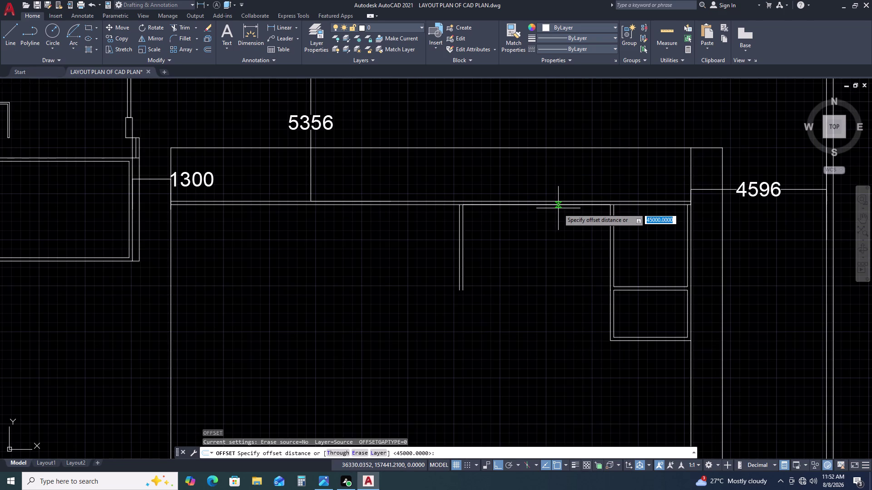
text(4500)
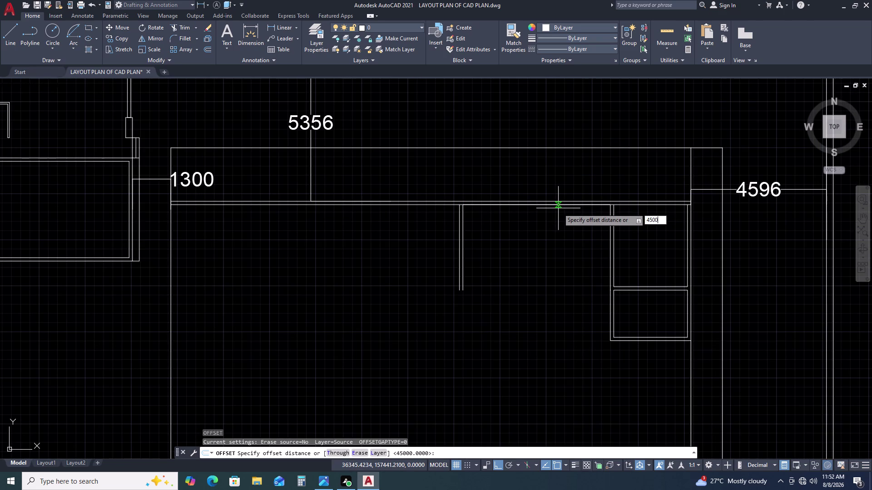
key(space)
click(557, 209)
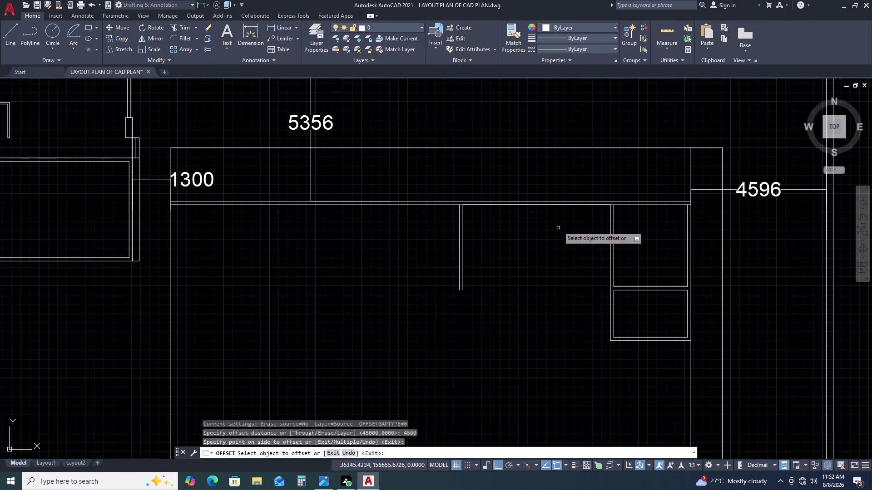
double_click(561, 205)
click(558, 256)
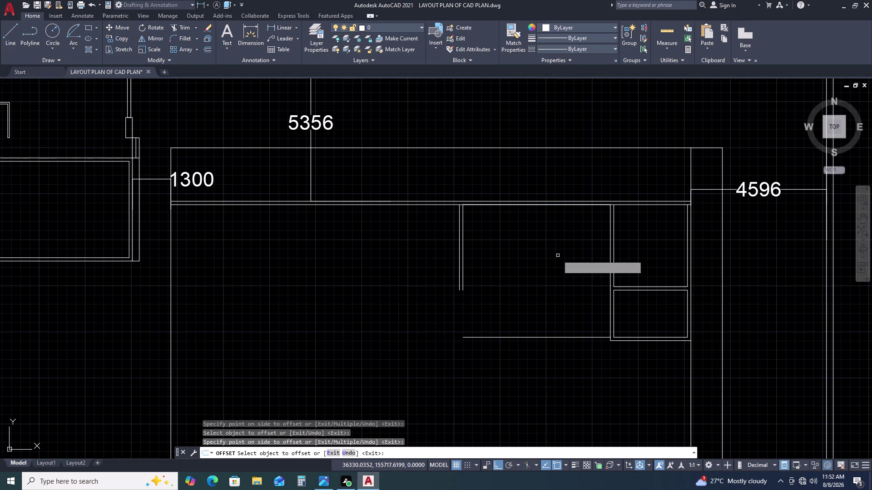
key(Escape)
Double the new lower line with a 115 offset.
click(557, 338)
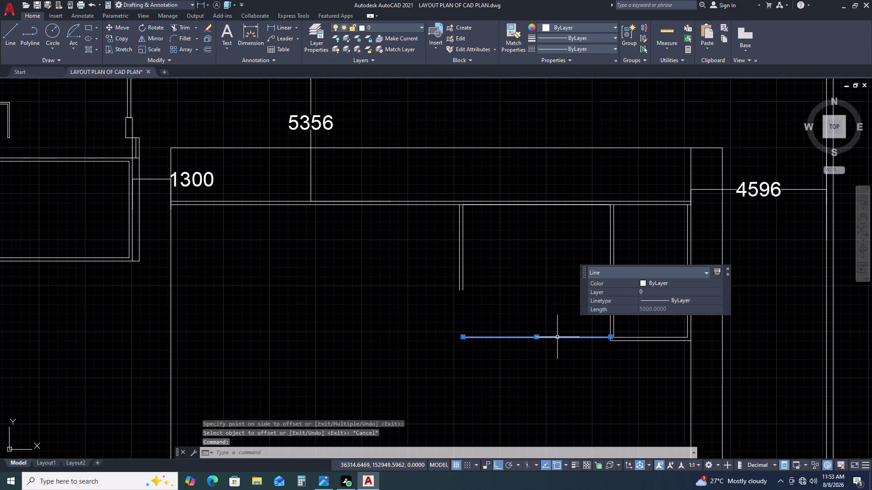
text(O 115)
key(space)
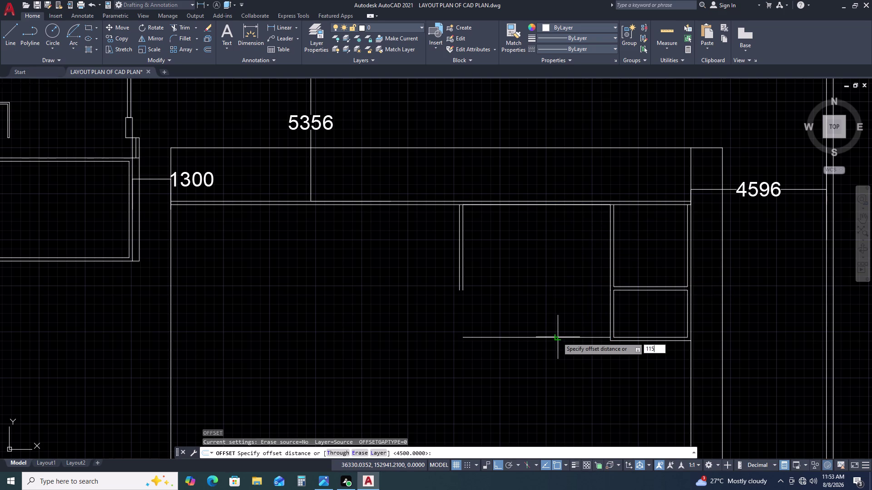
click(559, 346)
scroll(up, 3)
key(Escape)
scroll(down, 3)
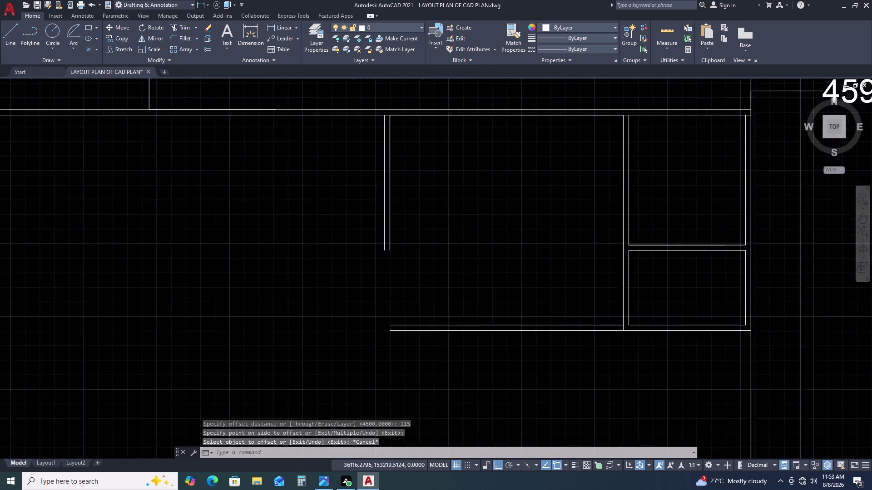
Erase the temporary line along the top wall.
click(499, 191)
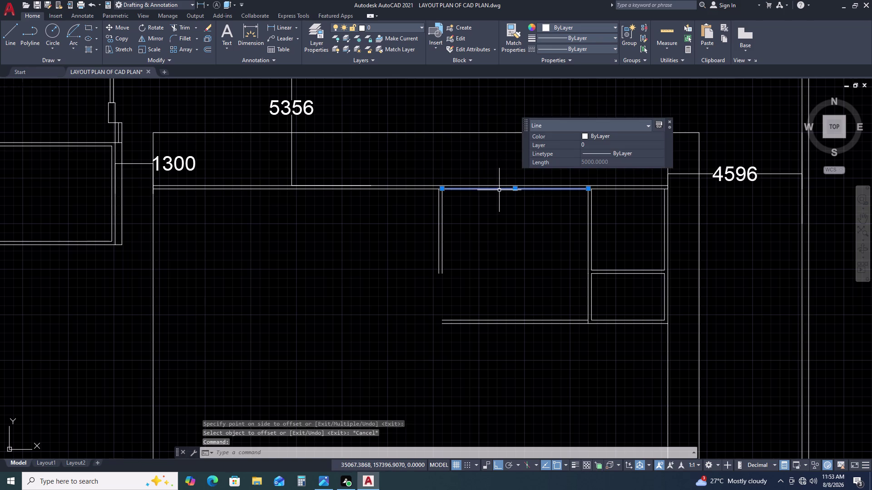
key(Delete)
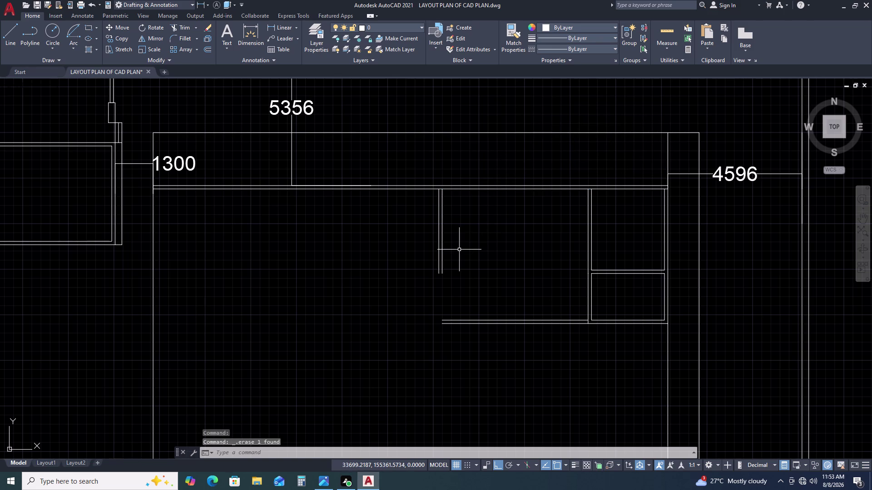
text(EX)
key(space)
Extend the three partition wall lines down to the bottom wall.
double_click(465, 250)
click(426, 266)
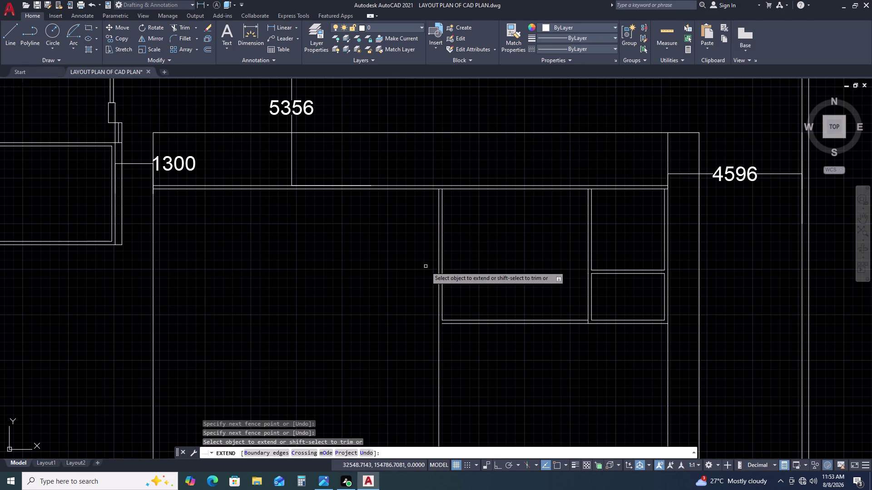
click(446, 307)
key(Escape)
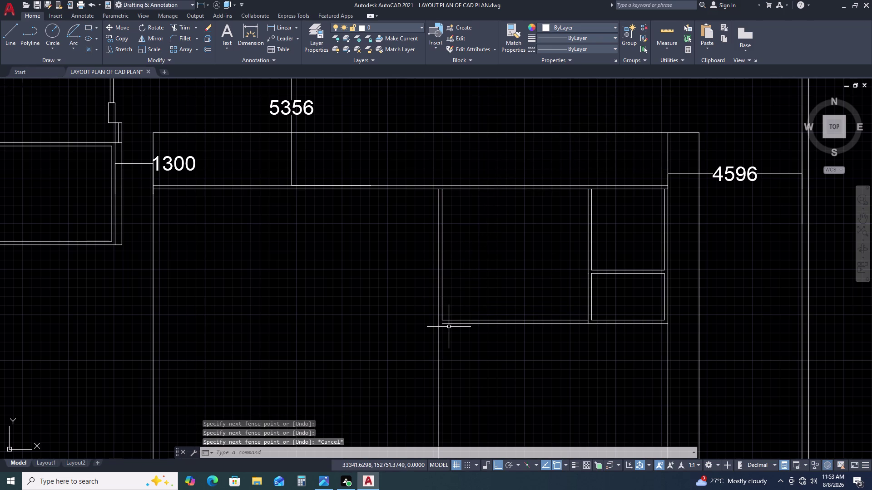
Try filleting two wall lines at a corner, then cancel.
text(F)
key(space)
click(453, 324)
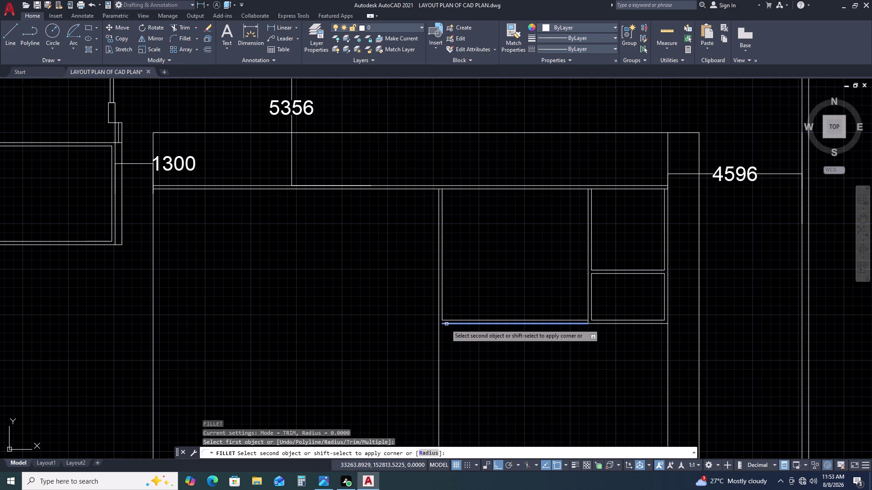
click(440, 321)
key(Escape)
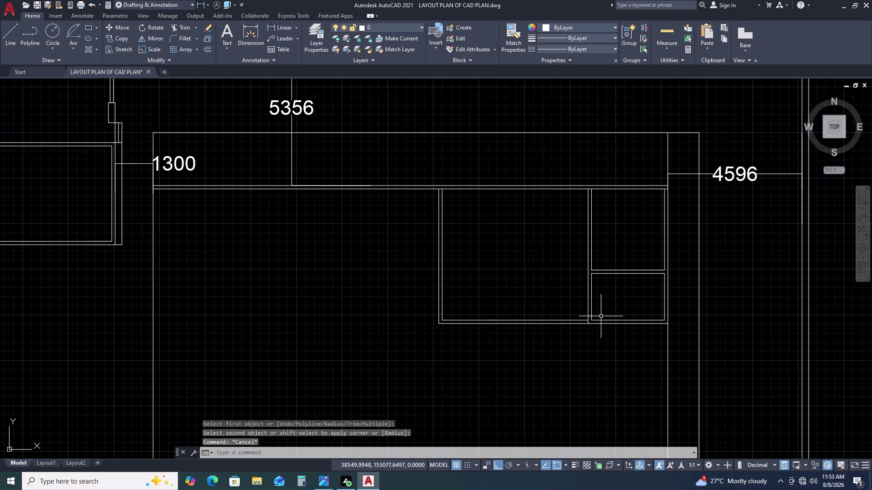
Fence-trim the overhanging wall lines at the new room's corner.
text(TR)
key(space)
scroll(up, 3)
click(551, 342)
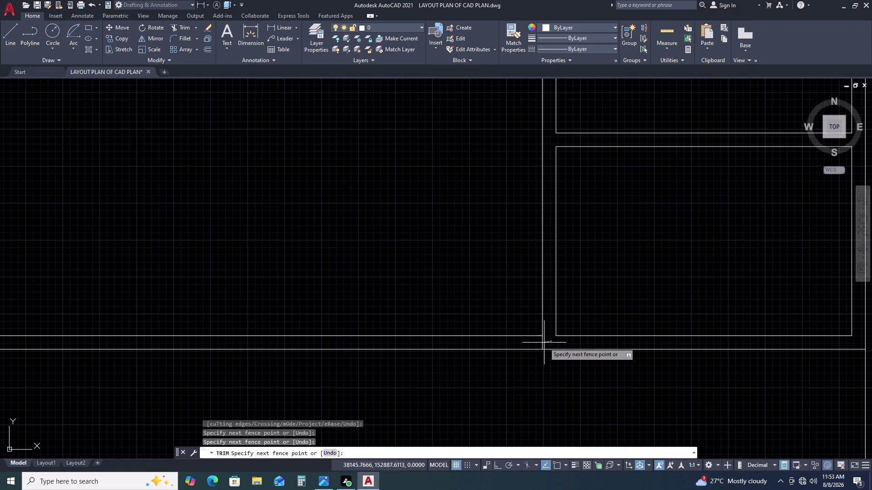
click(534, 346)
scroll(down, 3)
scroll(up, 3)
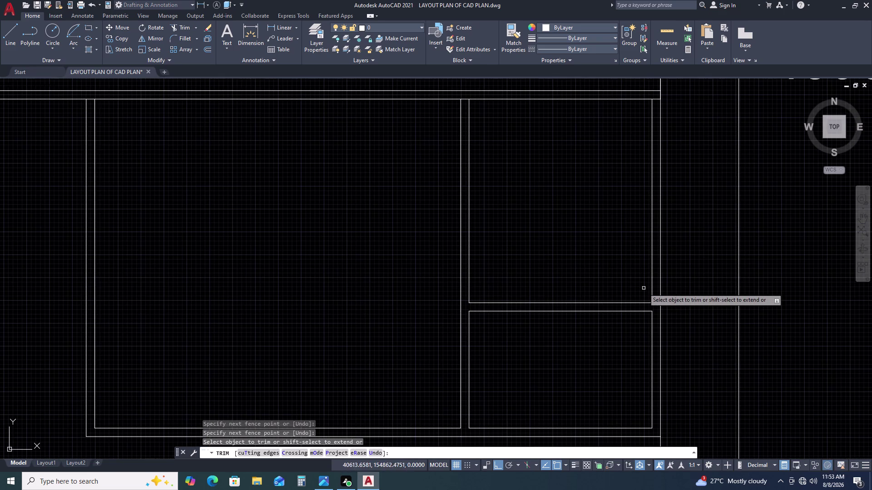
scroll(up, 3)
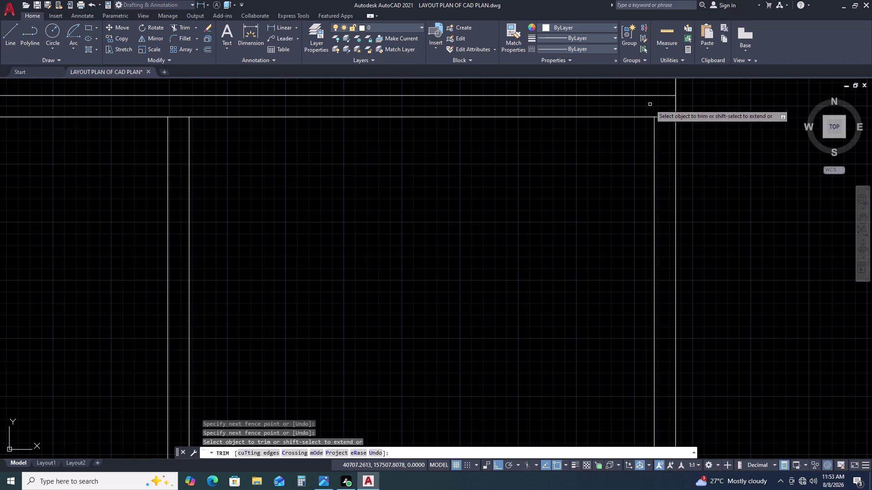
Trim leftover wall segments at the far right and left corners.
click(664, 111)
double_click(668, 130)
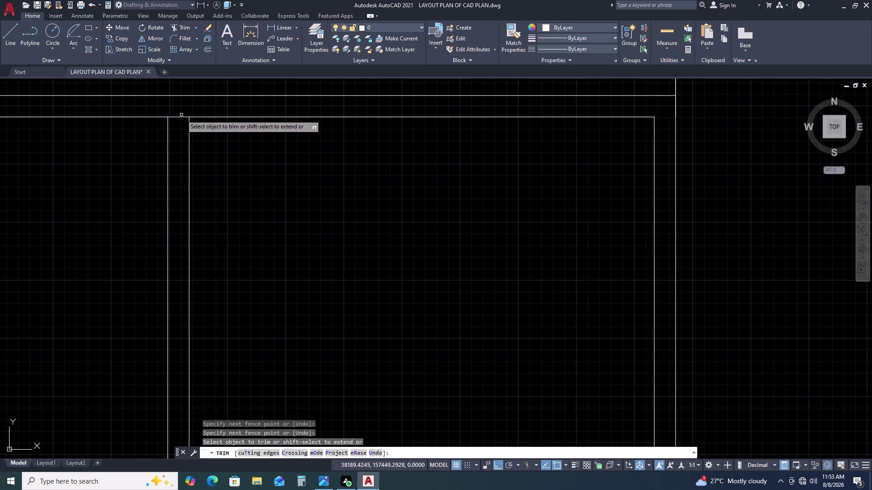
double_click(182, 112)
click(181, 117)
click(181, 122)
click(181, 112)
Trim the remaining wall overhangs near the partition rooms.
scroll(down, 3)
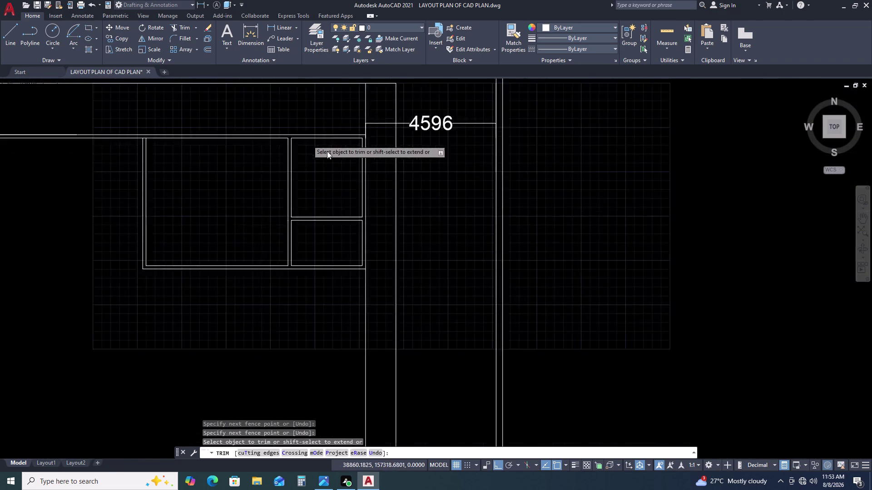
scroll(up, 3)
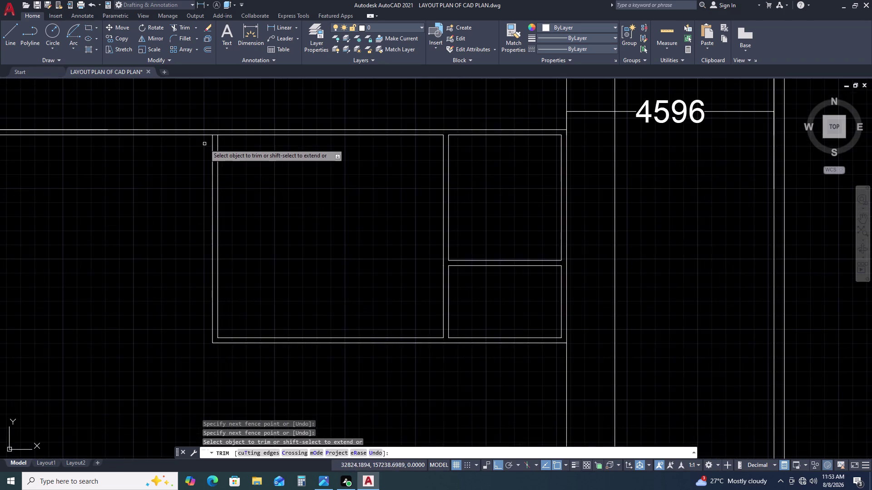
scroll(up, 3)
double_click(236, 124)
click(230, 156)
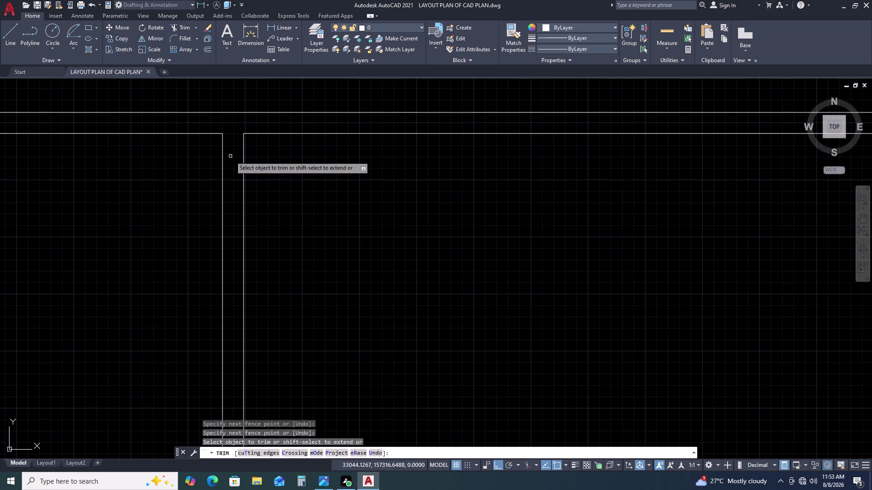
scroll(down, 3)
key(Escape)
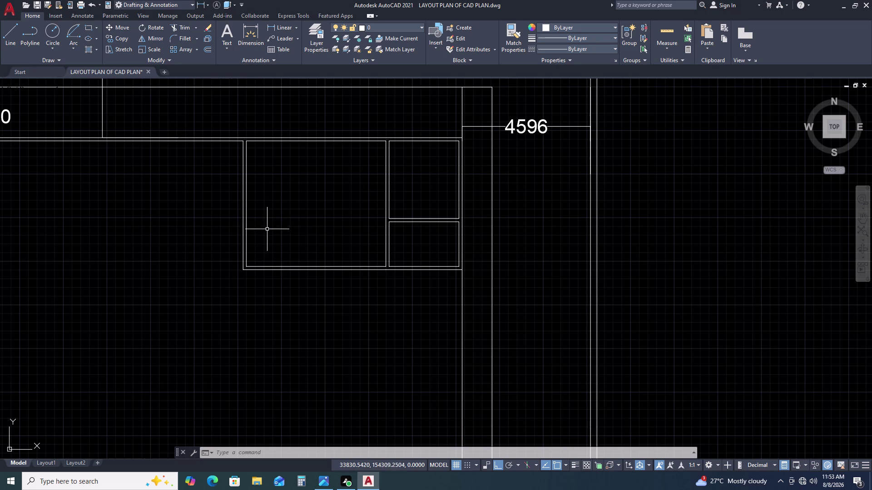
middle_drag(222, 239, 426, 249)
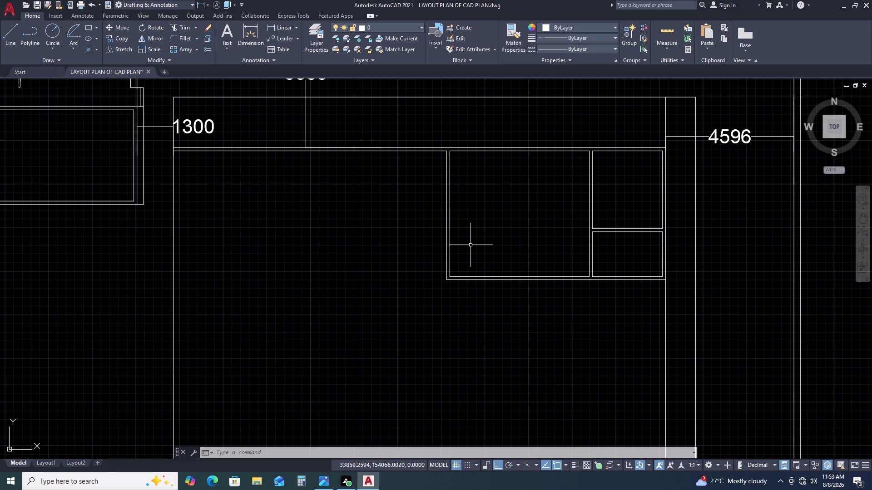
Offset the room's left wall line 2950 to form the new partition.
click(446, 231)
text(O)
key(space)
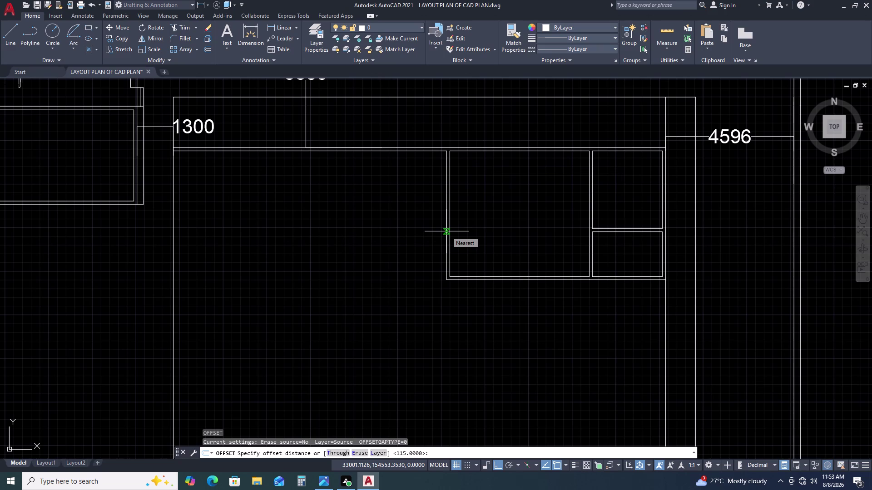
key(2)
key(9)
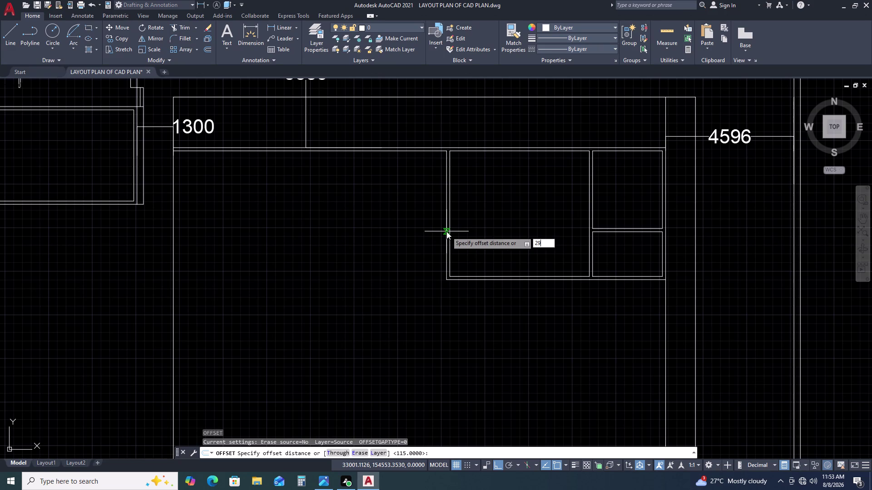
text(5)
text(0)
key(space)
click(422, 233)
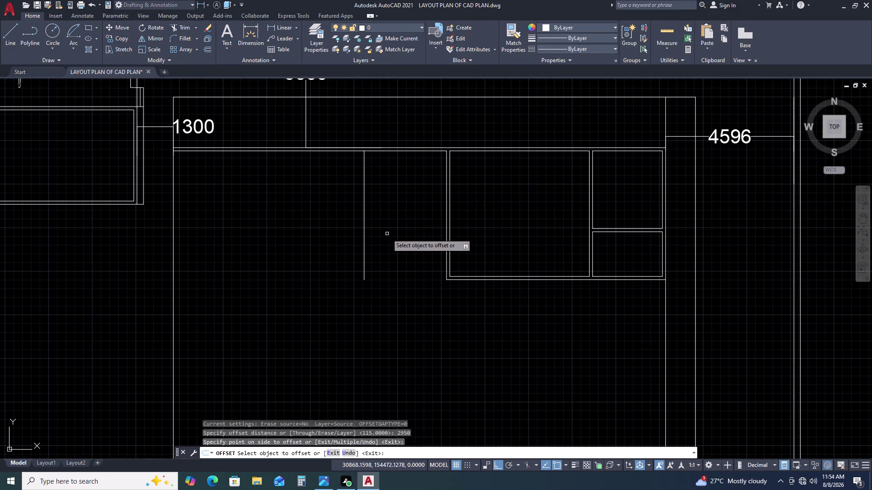
key(Escape)
key(Escape)
Double the new partition line at 115 wall thickness.
double_click(380, 229)
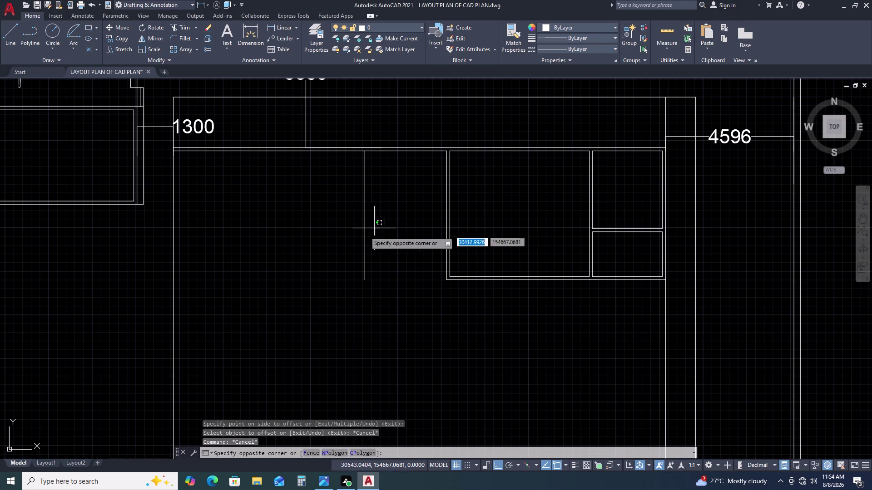
click(359, 235)
text(O)
key(space)
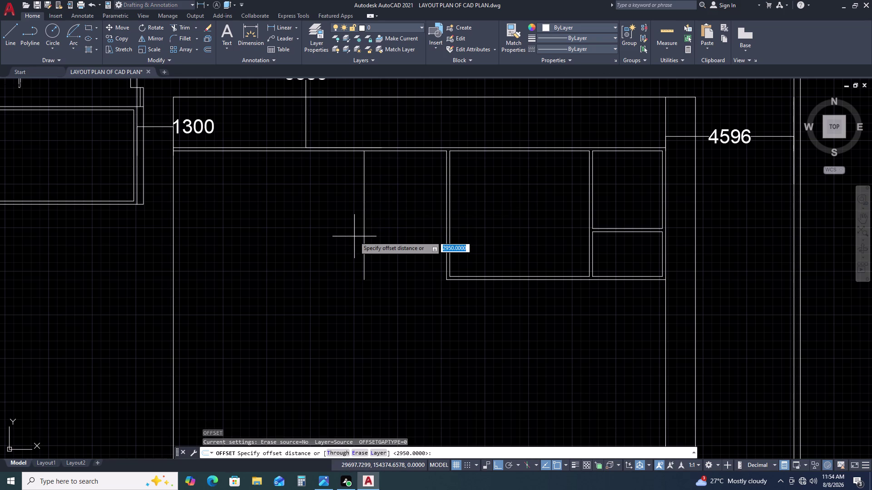
text(115)
key(space)
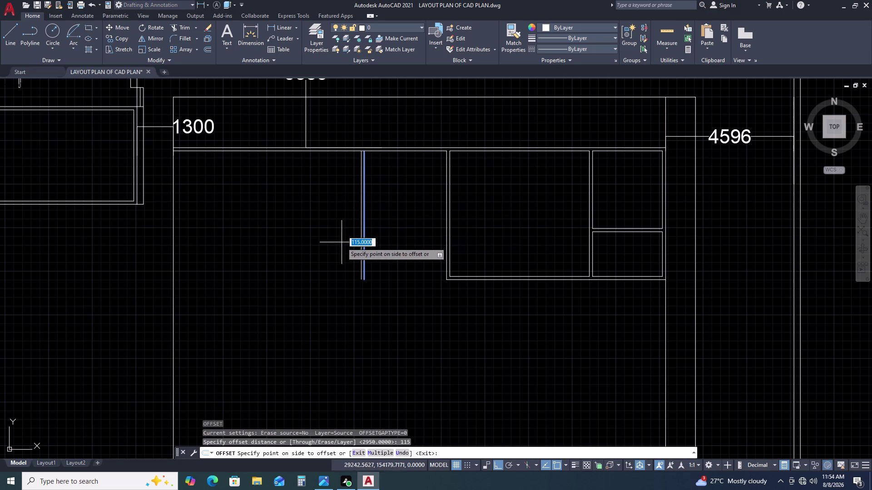
click(341, 243)
key(Escape)
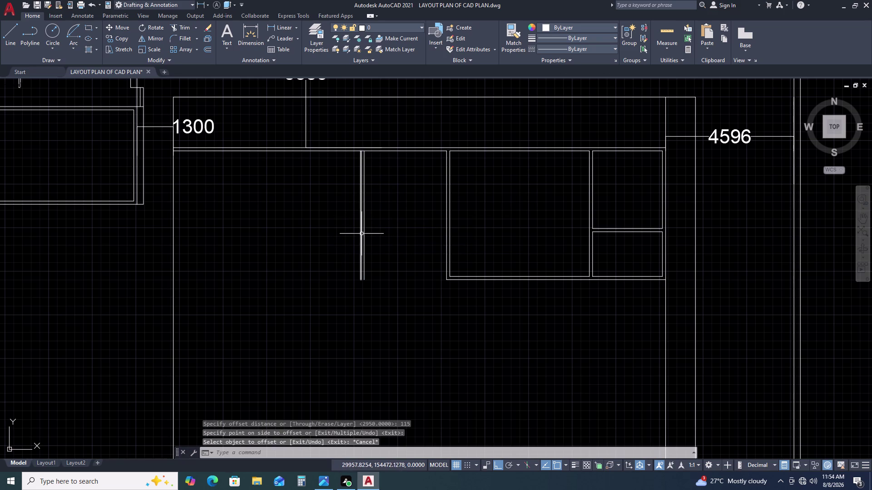
key(Escape)
text(E)
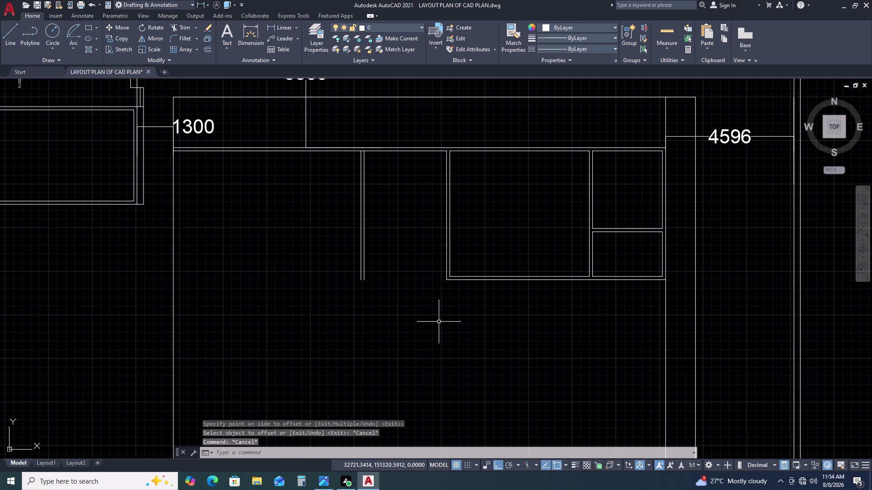
text(X)
key(space)
Extend the partition lines and the bottom wall line across the partition.
double_click(484, 264)
double_click(460, 305)
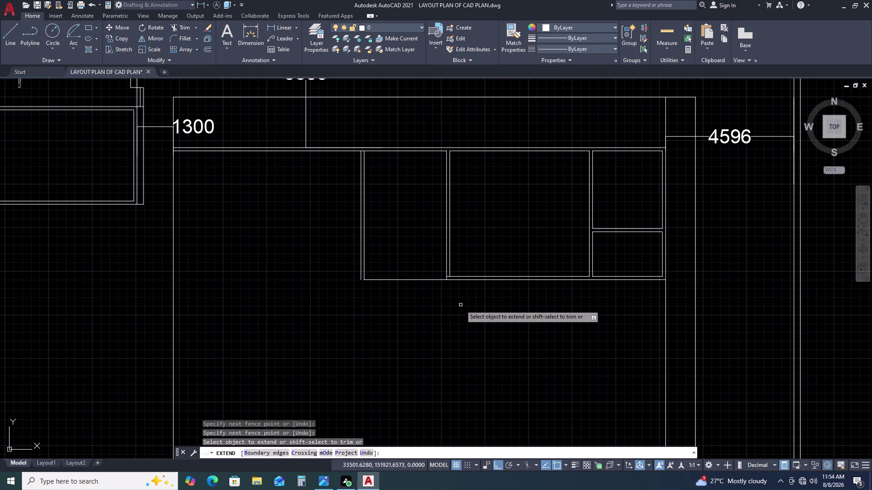
key(Escape)
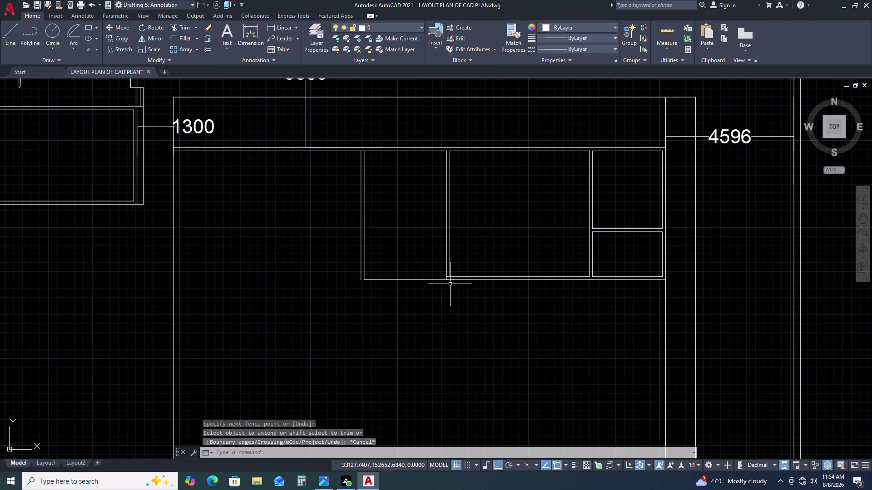
text(EX)
key(space)
double_click(456, 274)
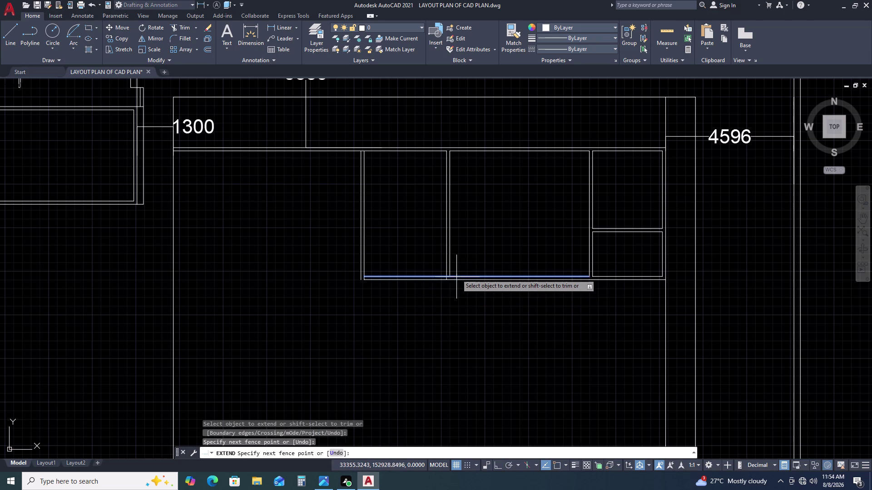
double_click(456, 278)
click(456, 277)
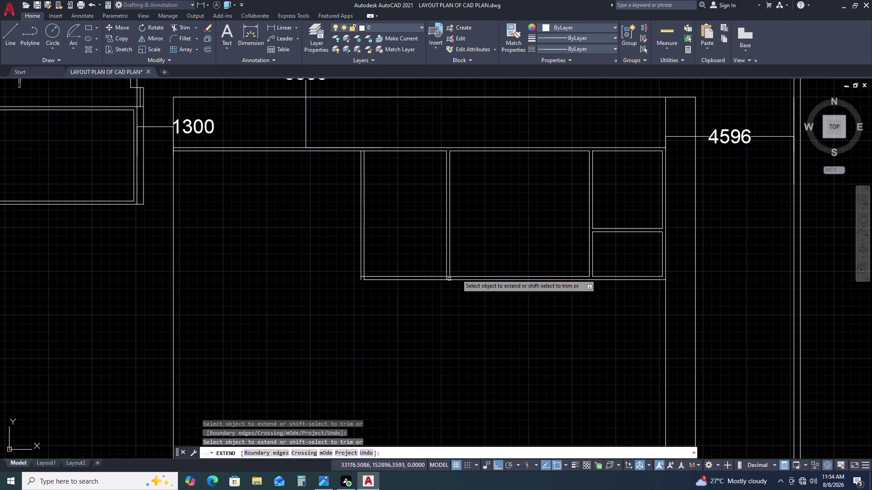
Make a few stray picks, then cancel all pending commands.
click(398, 279)
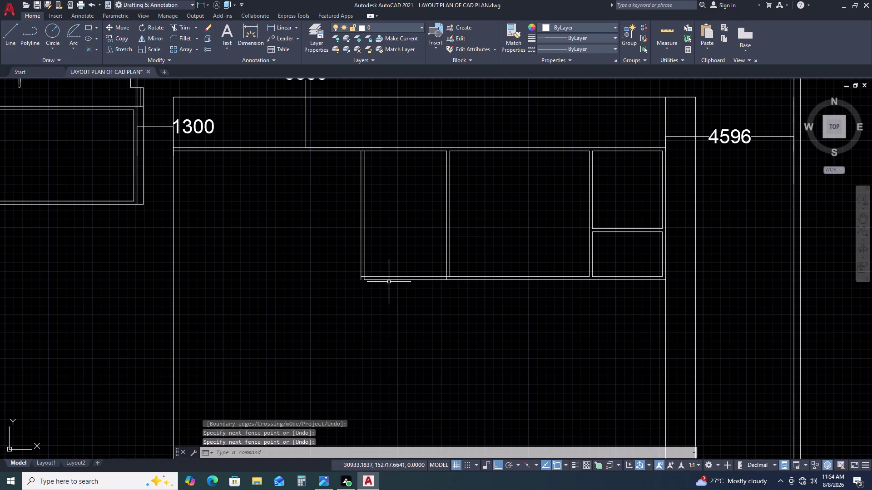
double_click(389, 281)
key(Escape)
key(space)
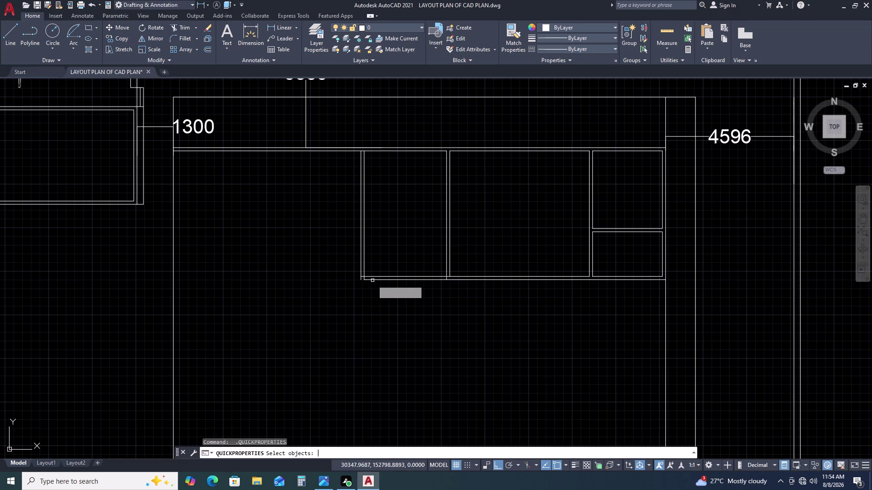
click(373, 281)
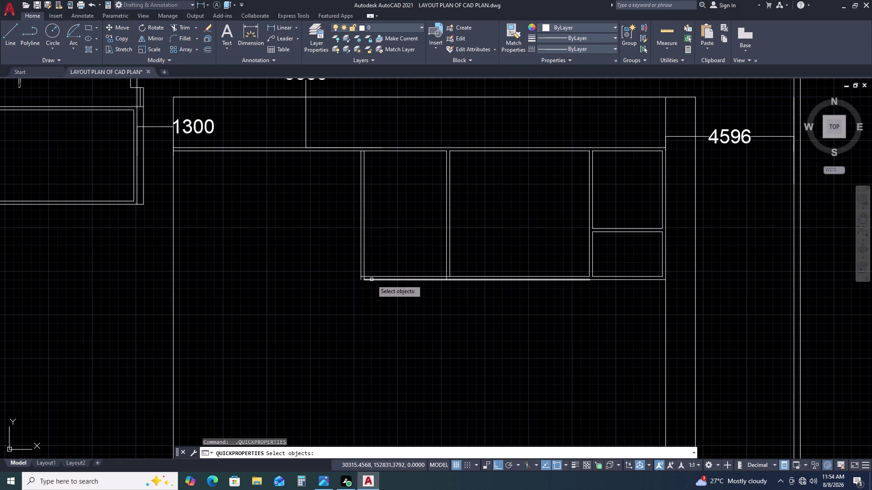
key(Escape)
key(Escape)
key(Escape)
key(Escape)
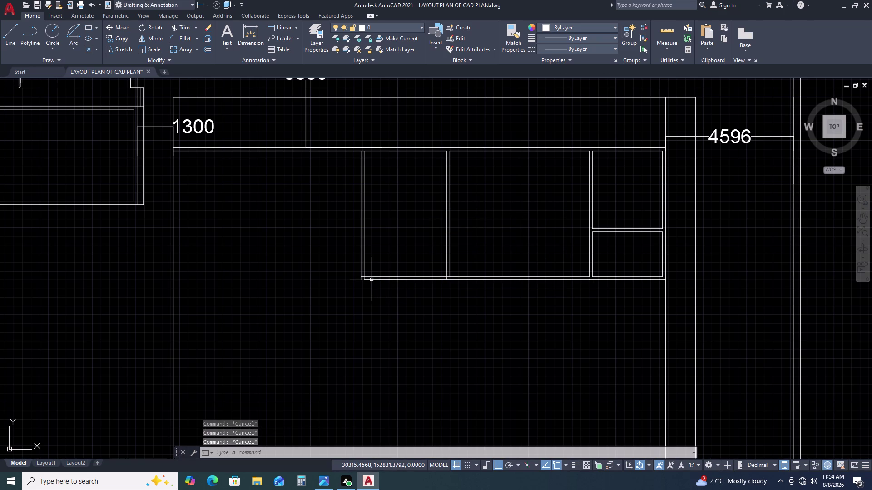
Fillet the partition wall lines into clean corners at the lower wall.
text(F)
key(space)
scroll(up, 3)
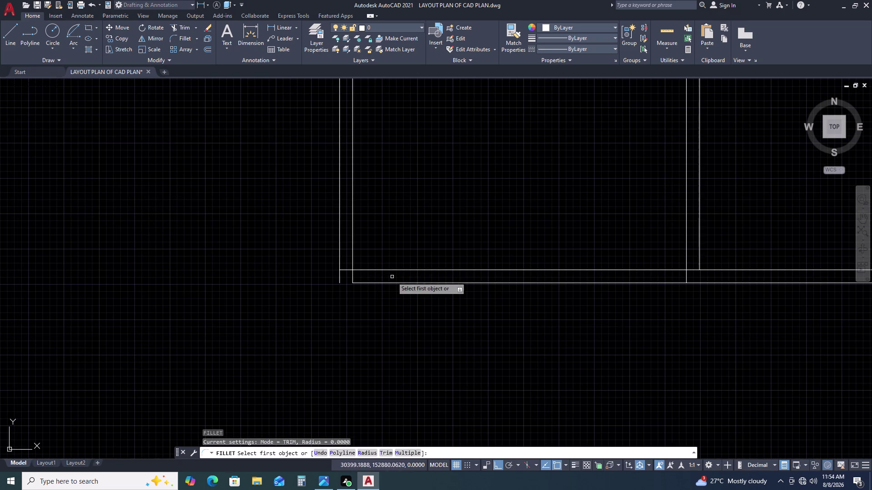
click(353, 259)
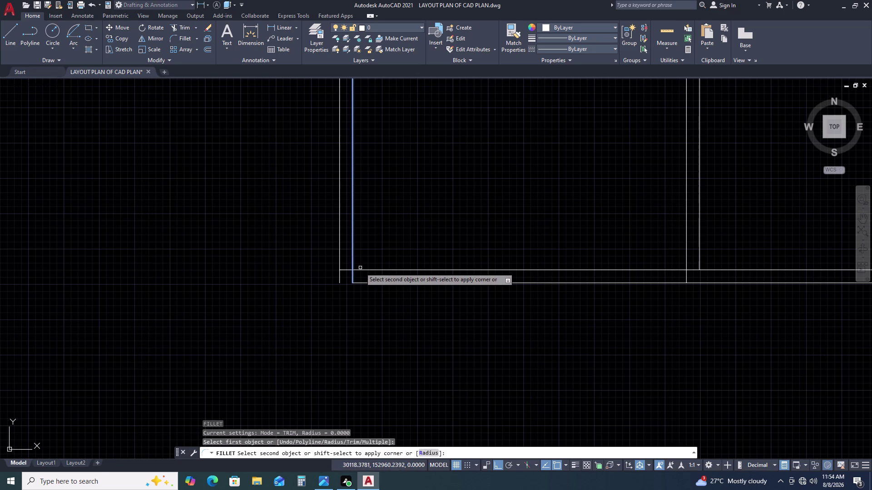
click(361, 269)
key(space)
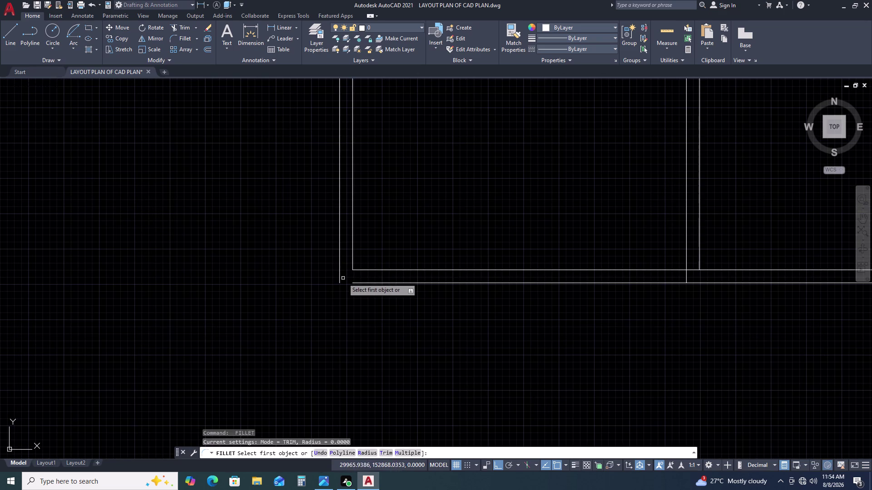
click(341, 281)
click(339, 276)
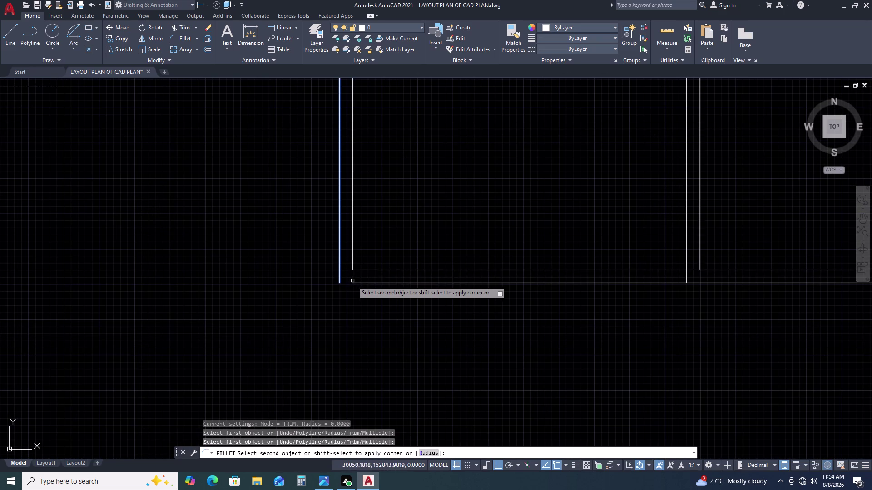
click(356, 283)
Fillet the next wall corner along the lower wall.
middle_drag(561, 276, 292, 299)
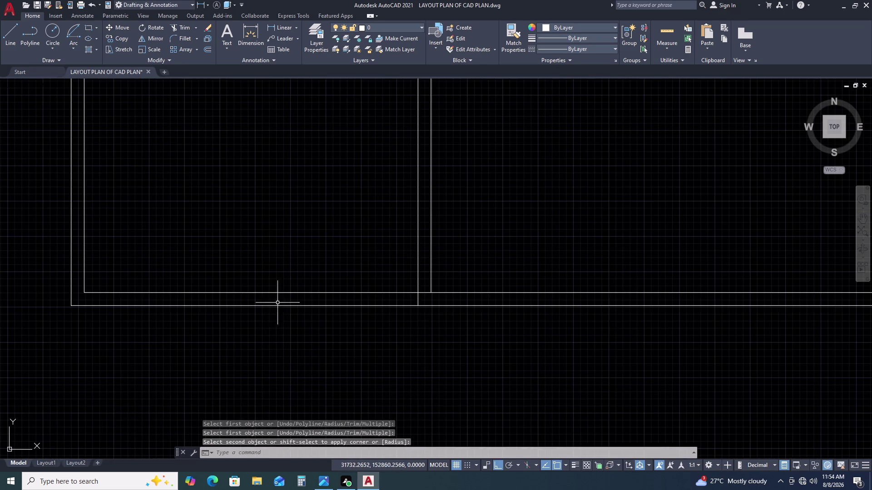
key(space)
click(418, 286)
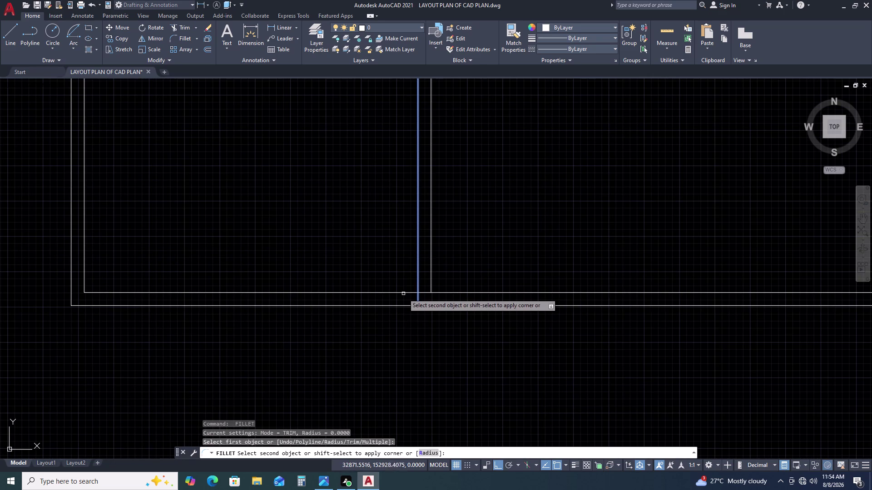
click(404, 293)
scroll(down, 3)
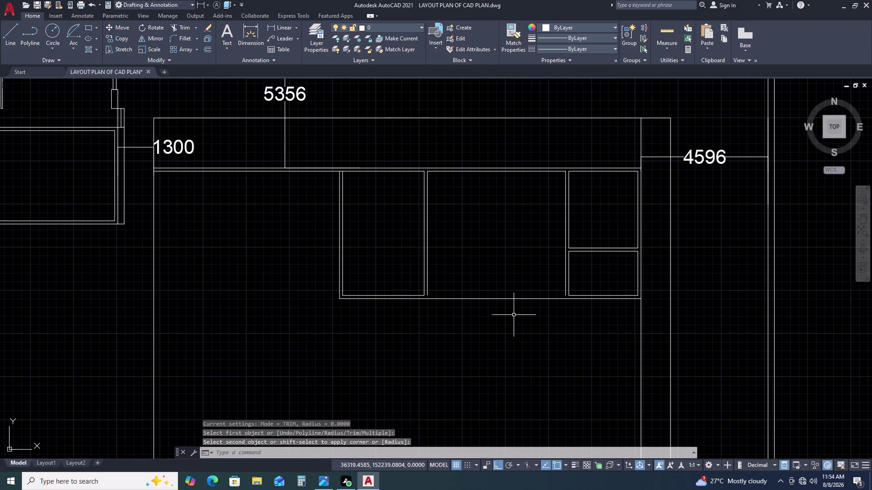
key(Escape)
Draw a trial 5000-long line along the bottom wall from the room corner.
key(l)
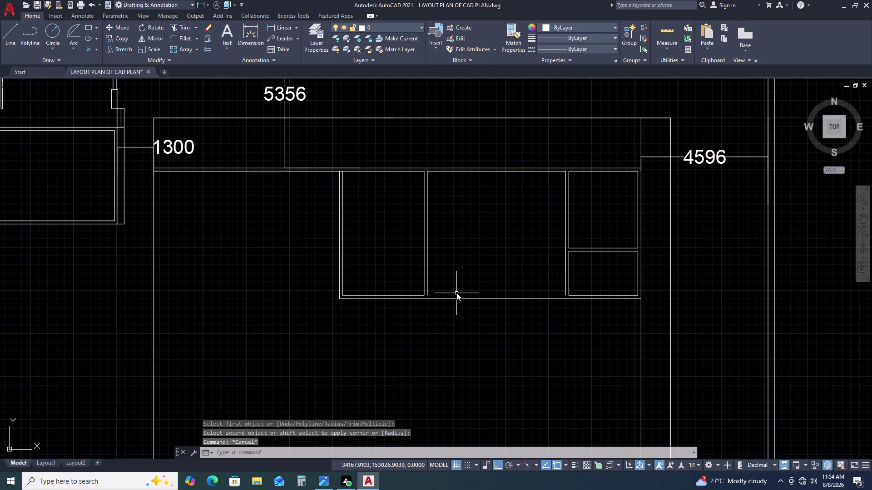
key(space)
scroll(up, 3)
click(439, 293)
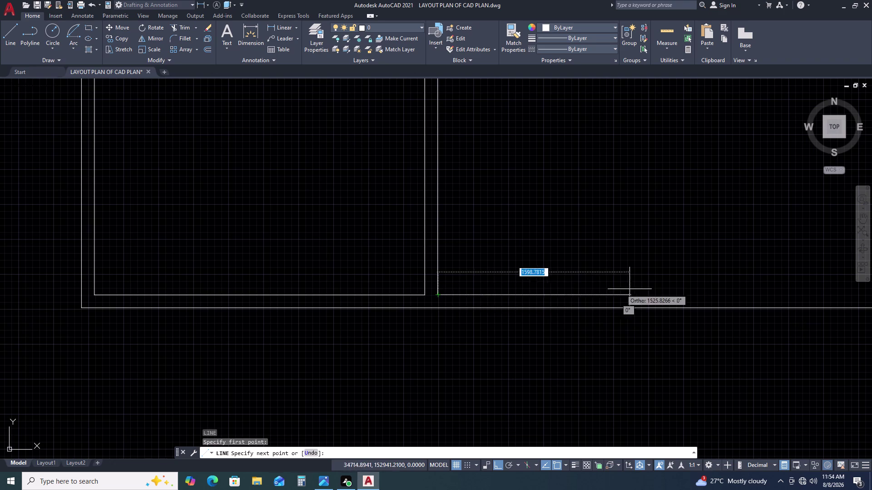
middle_drag(643, 290, 357, 303)
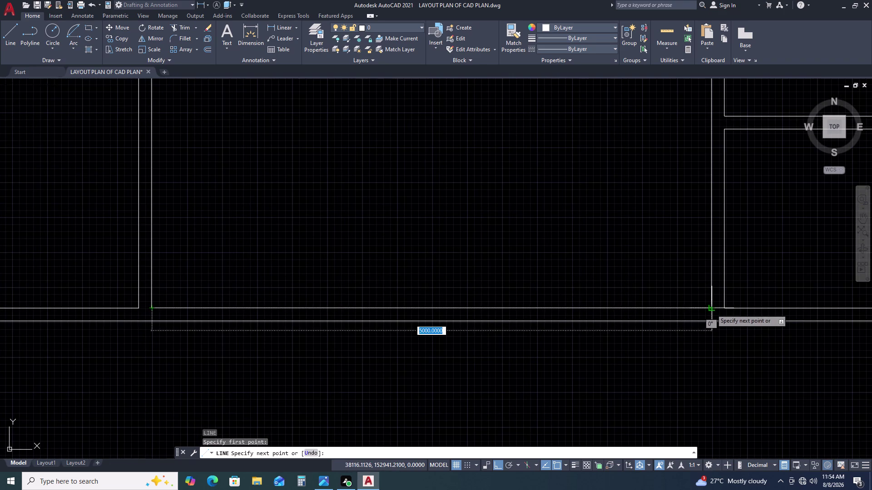
click(711, 309)
key(Escape)
Erase the unwanted trial line.
scroll(down, 3)
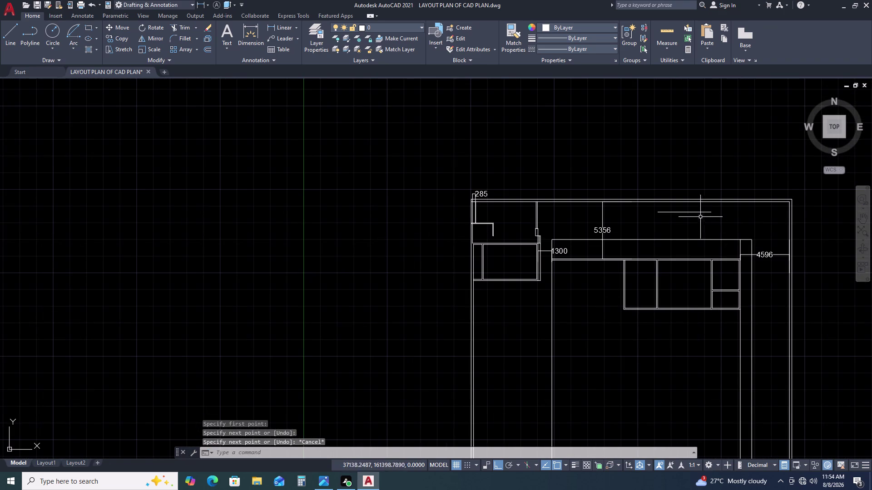
scroll(up, 3)
click(705, 190)
click(664, 225)
key(Delete)
scroll(down, 3)
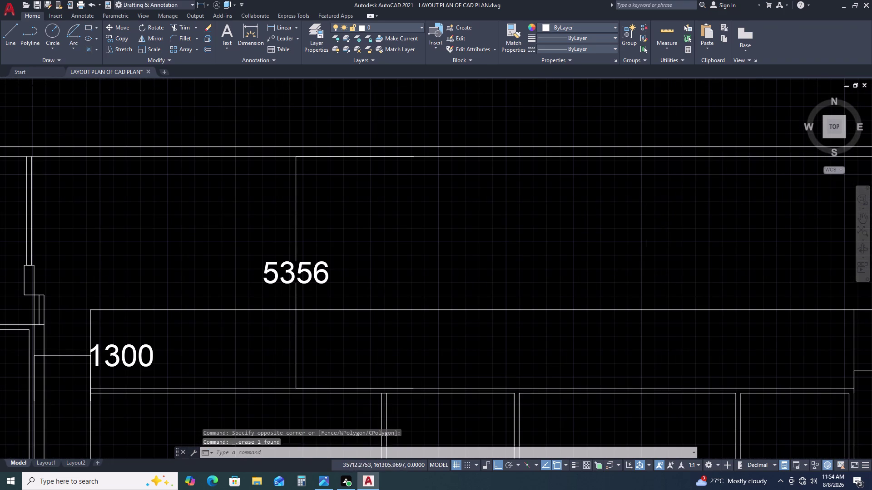
scroll(down, 3)
scroll(up, 3)
scroll(down, 3)
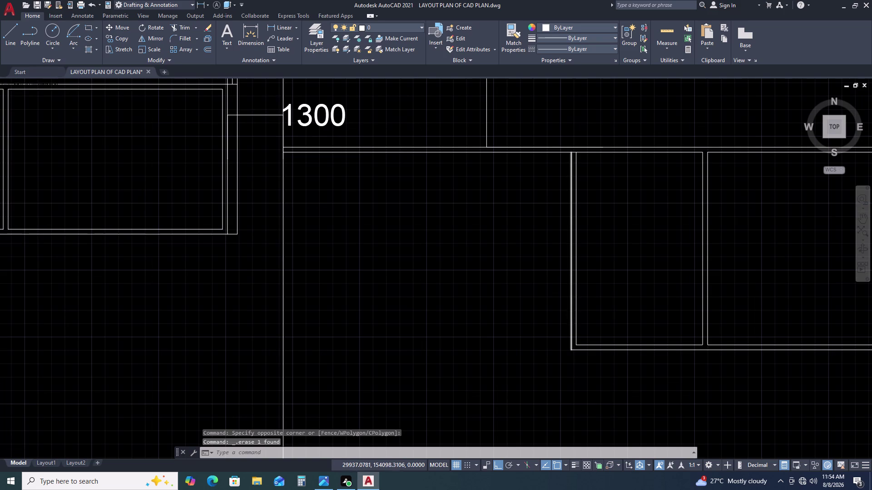
click(571, 295)
text(O)
key(space)
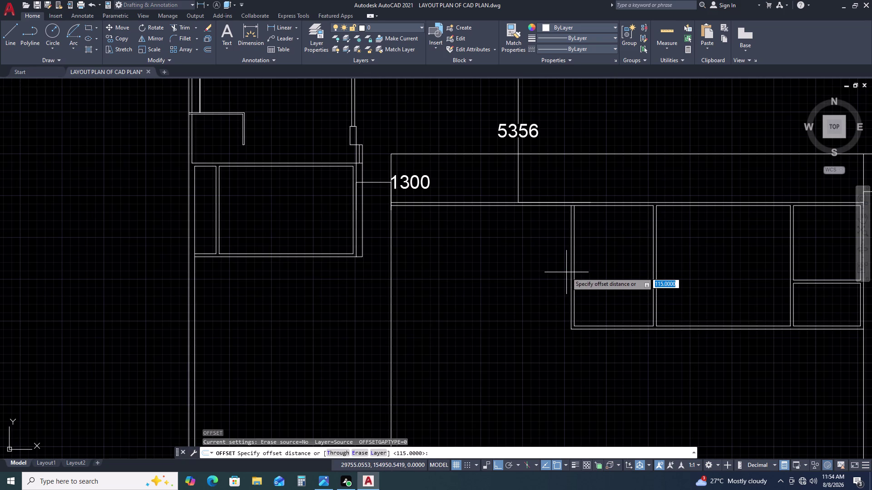
Offset the partition line 3500 to the left for the new room.
key(3)
key(5)
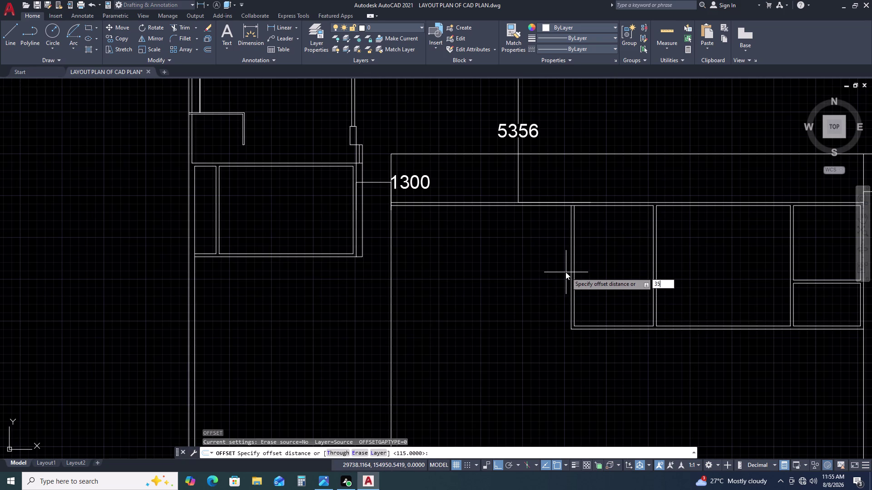
text(00)
key(space)
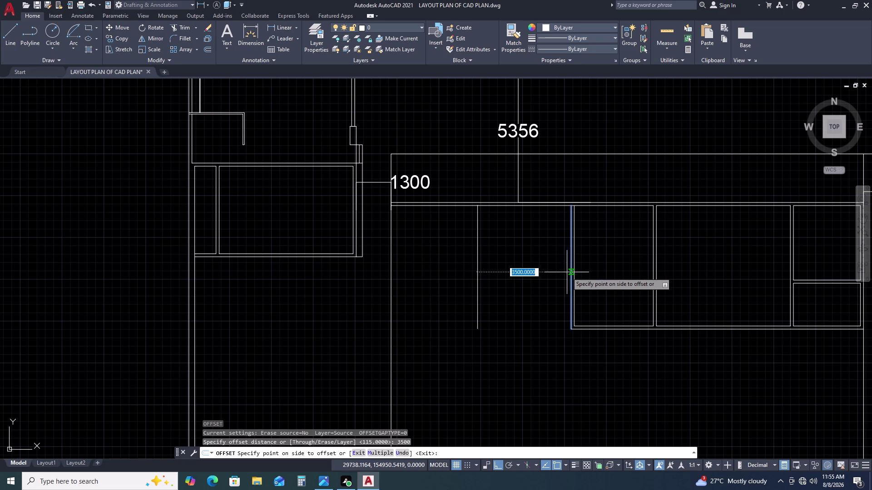
click(568, 273)
key(Escape)
Offset the new partition line 115 to make it a double wall.
click(523, 258)
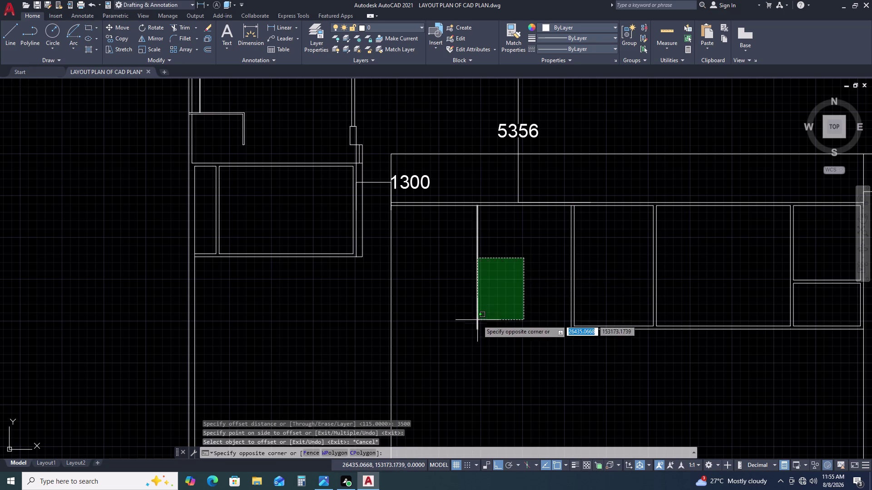
click(477, 320)
text(O 11)
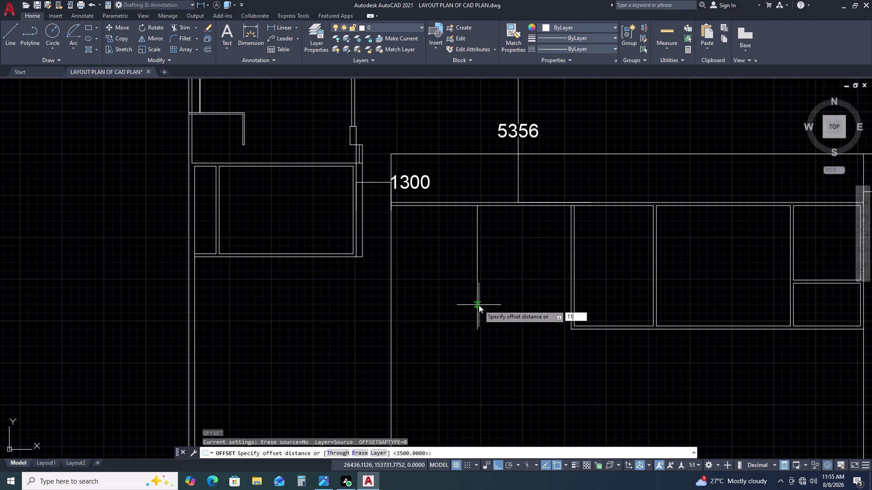
text(5)
key(space)
click(457, 309)
key(Escape)
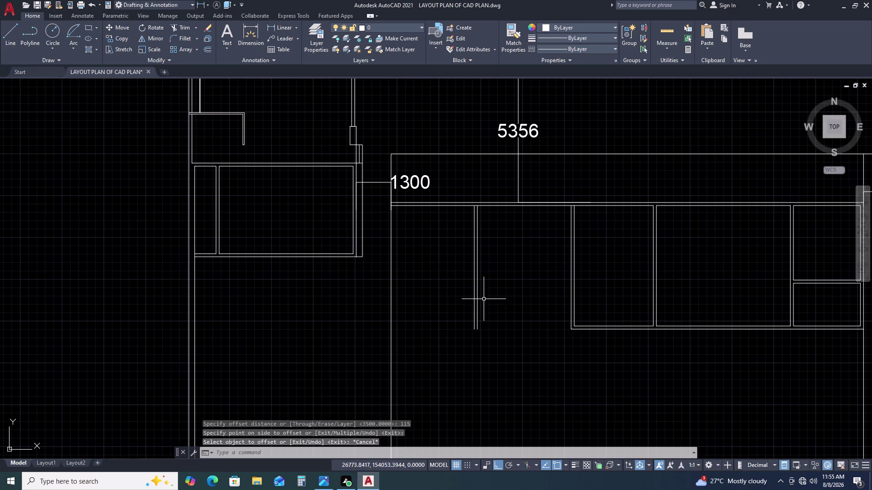
click(454, 318)
key(Escape)
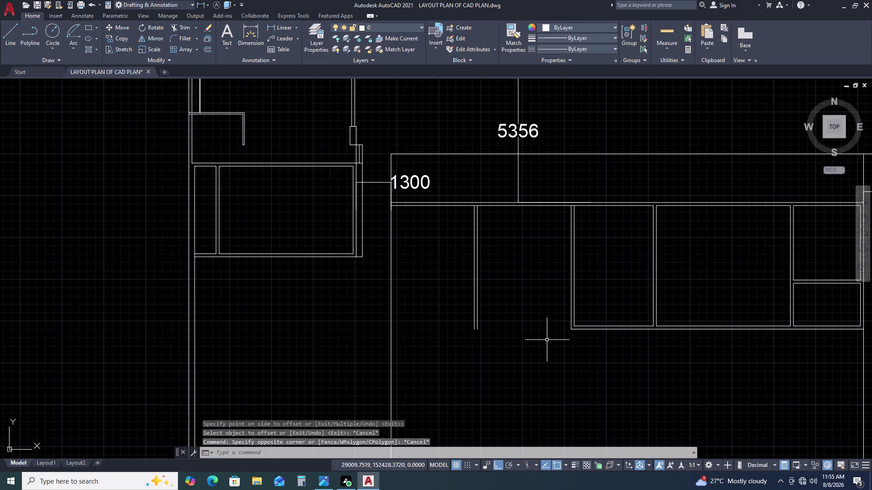
Extend the bottom wall lines to reach the new partition.
key(e)
key(x)
key(space)
click(594, 311)
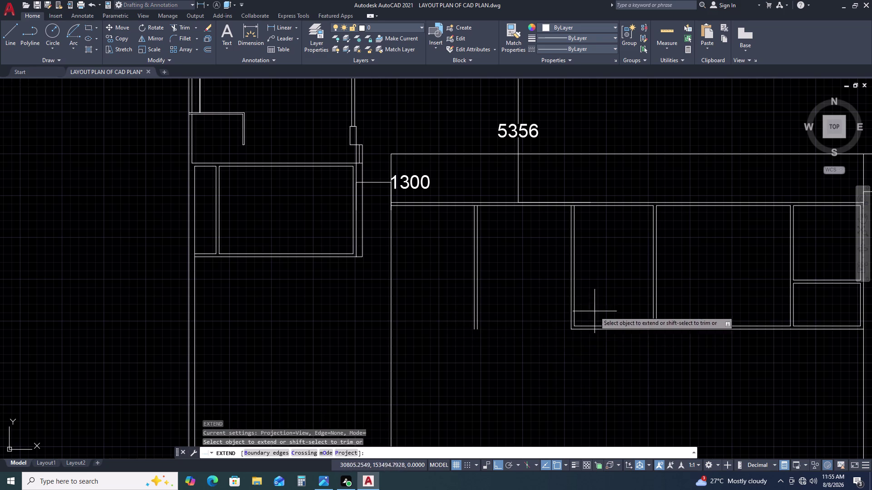
click(585, 351)
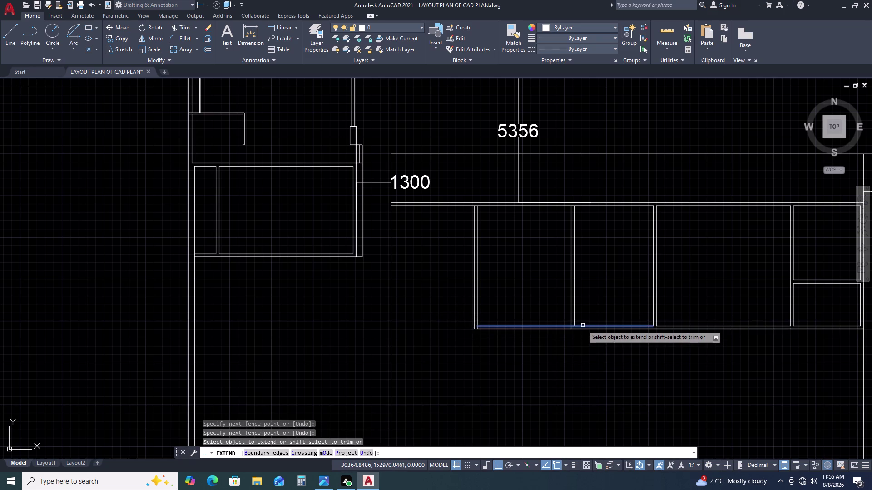
click(582, 326)
click(535, 317)
click(489, 357)
key(Escape)
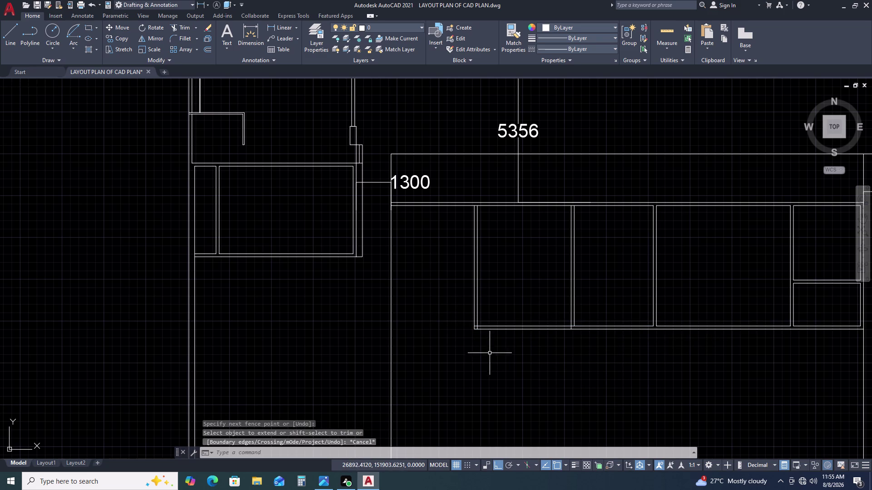
key(e)
key(Escape)
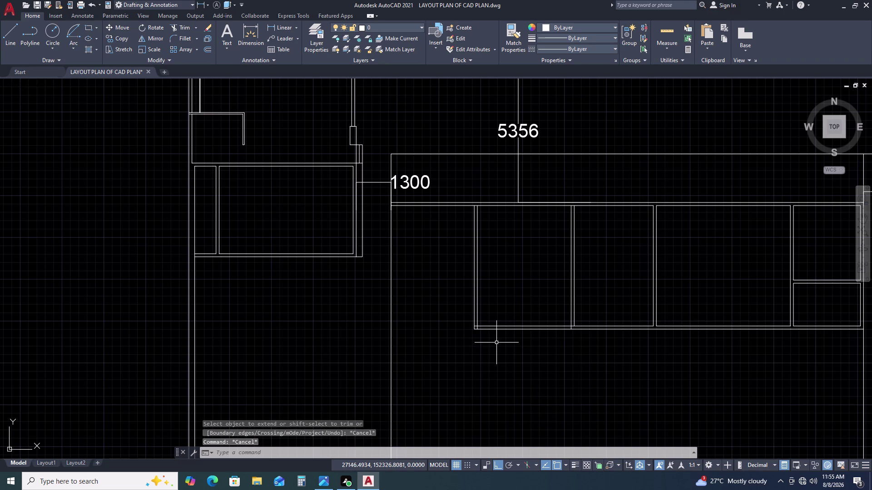
Fillet the inner partition wall line to the bottom wall corner.
key(f)
key(space)
scroll(up, 3)
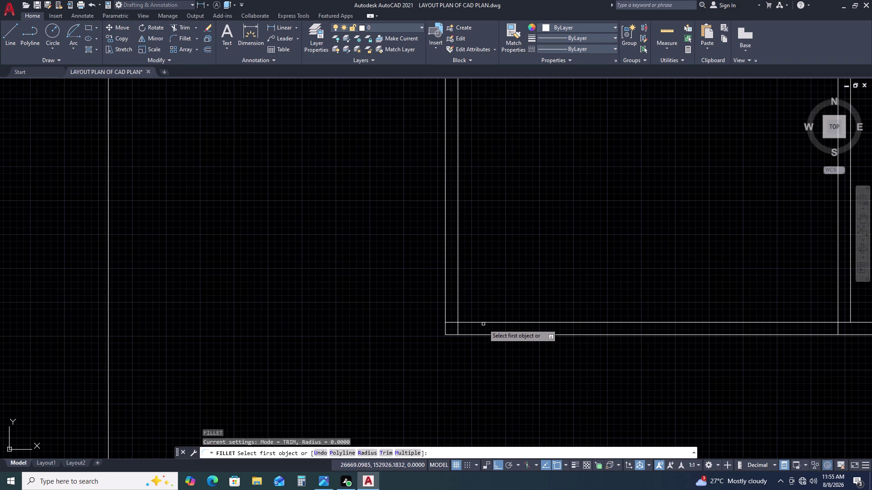
click(484, 323)
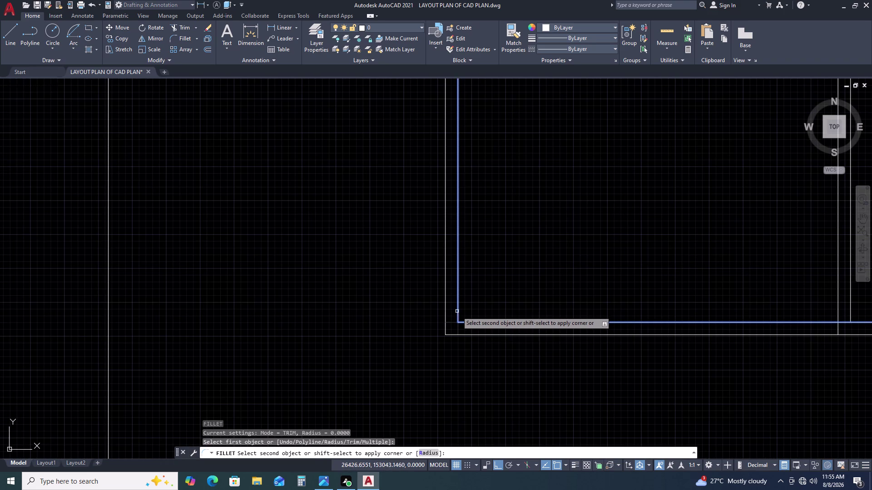
click(457, 311)
scroll(down, 3)
Fillet the other partition wall line to the bottom wall, closing the second corner.
key(space)
scroll(up, 3)
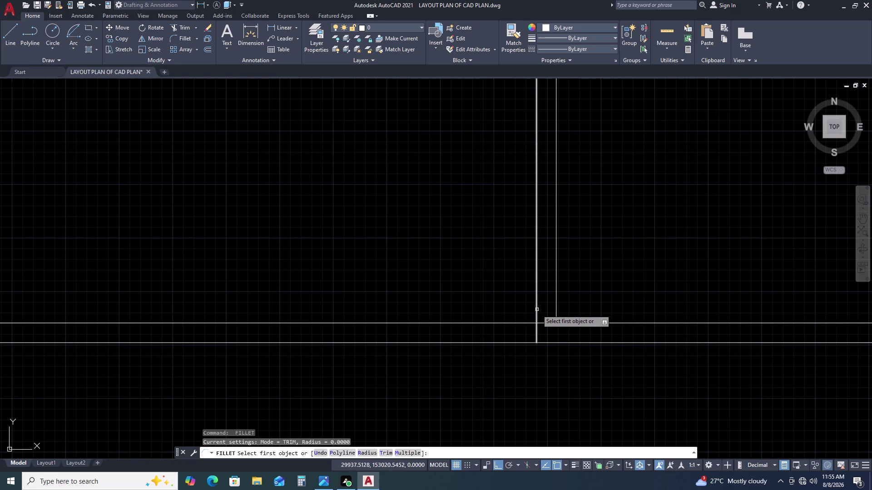
click(537, 310)
click(528, 325)
click(527, 321)
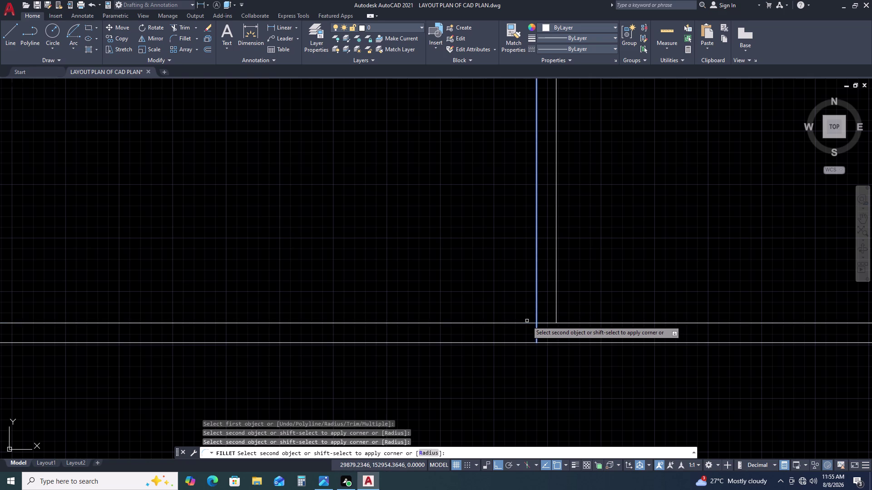
click(524, 324)
scroll(down, 3)
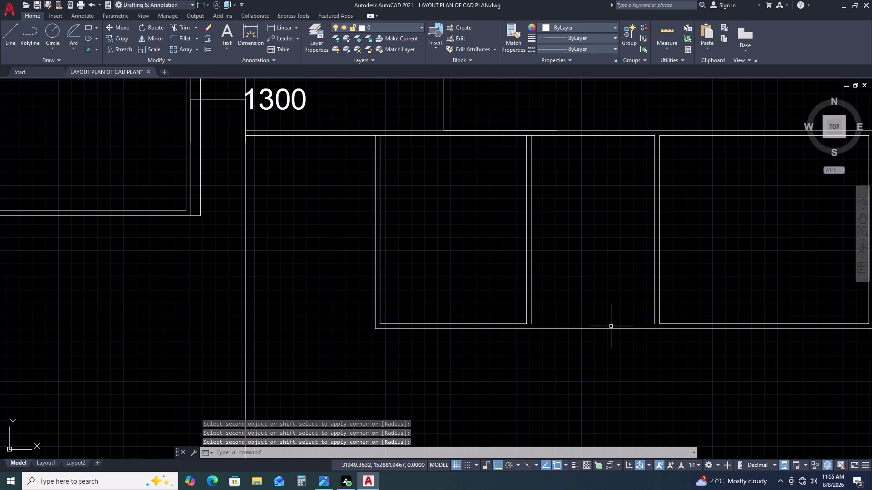
key(Escape)
Draw a line from the room corner to close the room bottom.
text(L)
key(space)
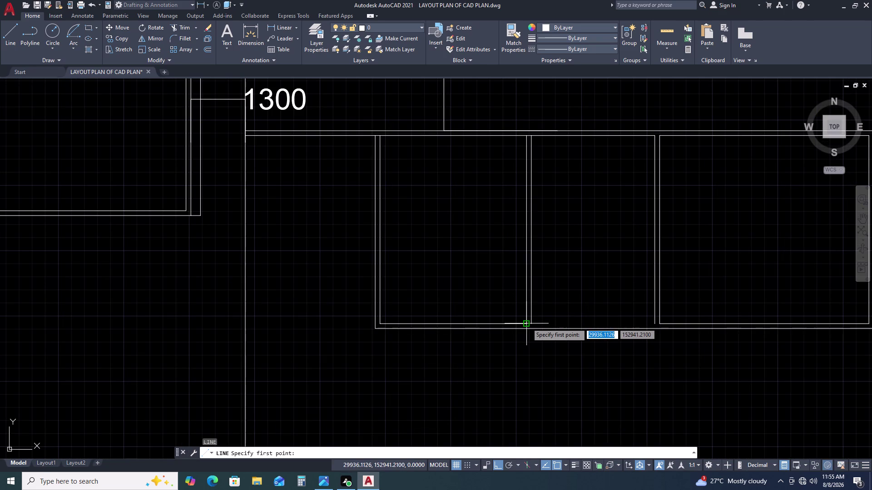
double_click(531, 323)
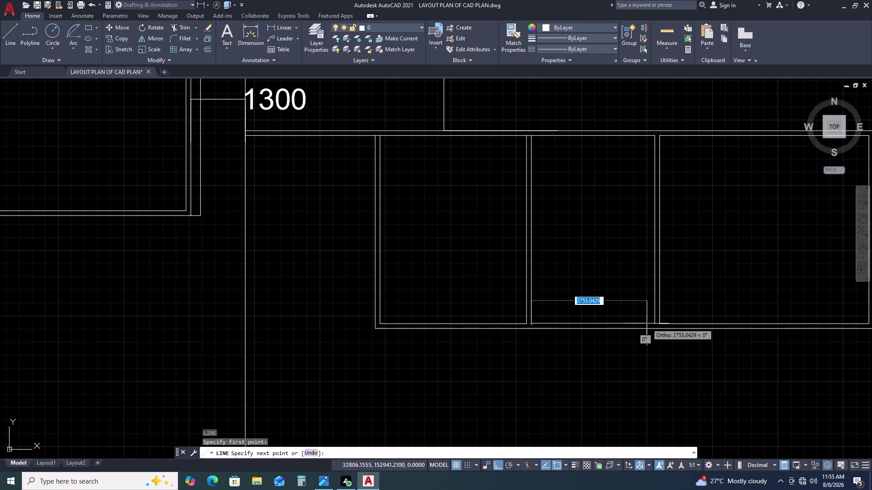
click(654, 323)
key(Escape)
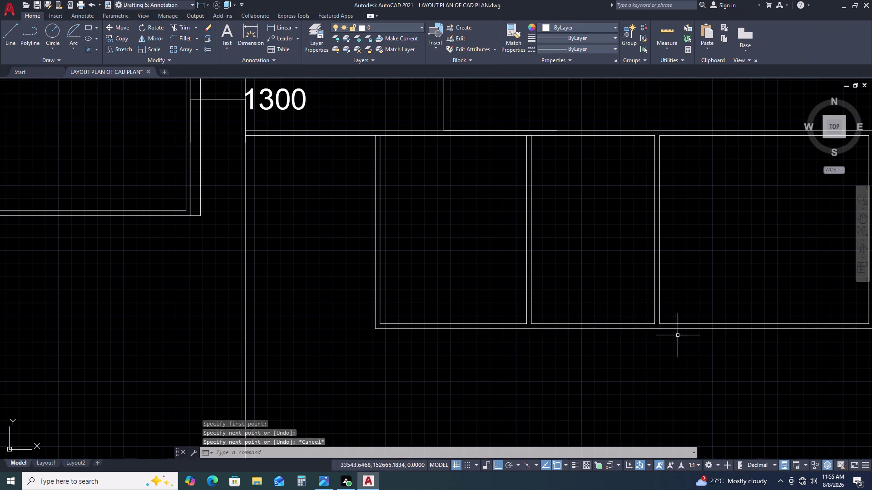
scroll(down, 3)
scroll(up, 3)
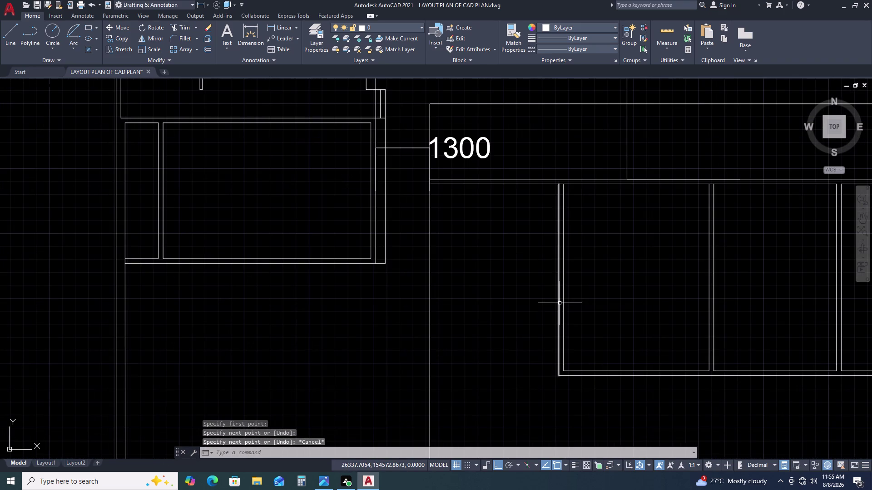
Offset the partition line 1800 to the left.
click(560, 303)
text(O)
key(space)
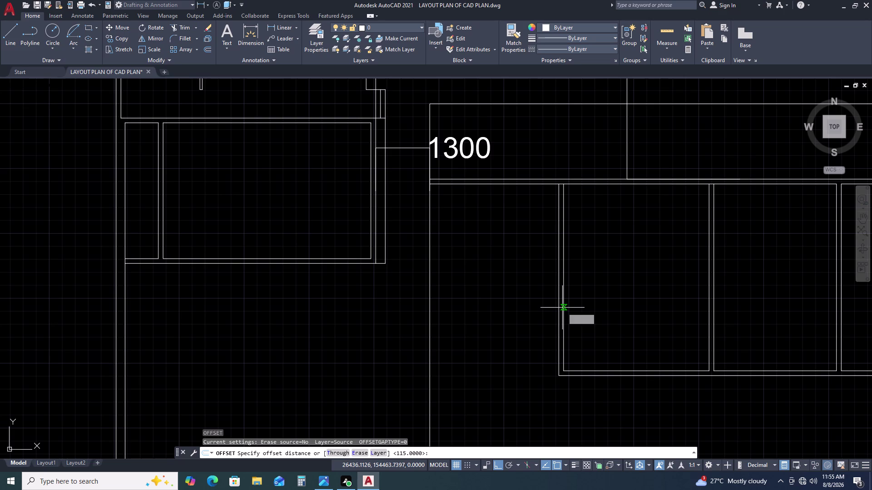
key(1)
text(8)
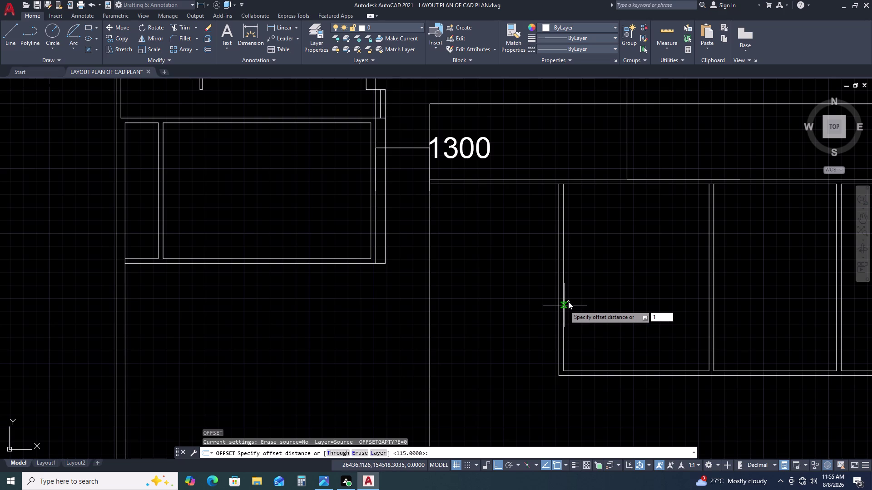
text(00)
key(space)
click(531, 301)
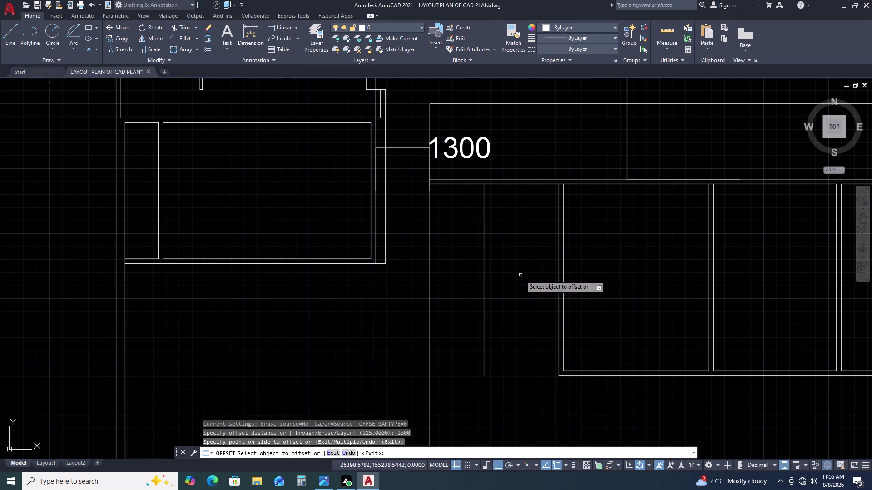
key(Escape)
Offset the new partition line 115 to form the second wall line.
double_click(512, 268)
click(474, 311)
key(o)
key(space)
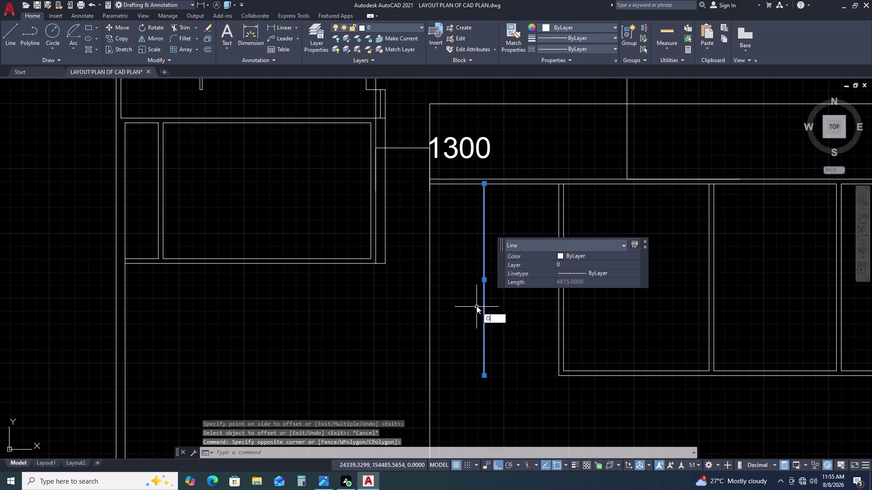
key(1)
key(1)
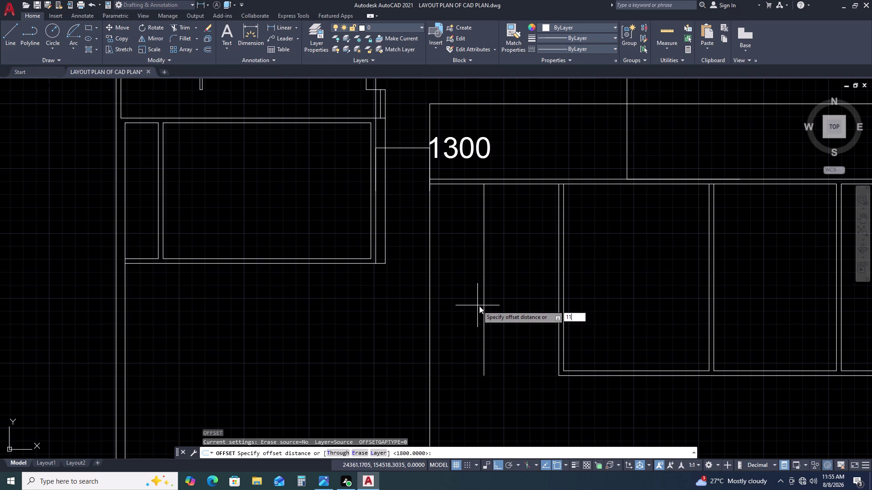
text(5)
key(space)
double_click(469, 312)
key(Escape)
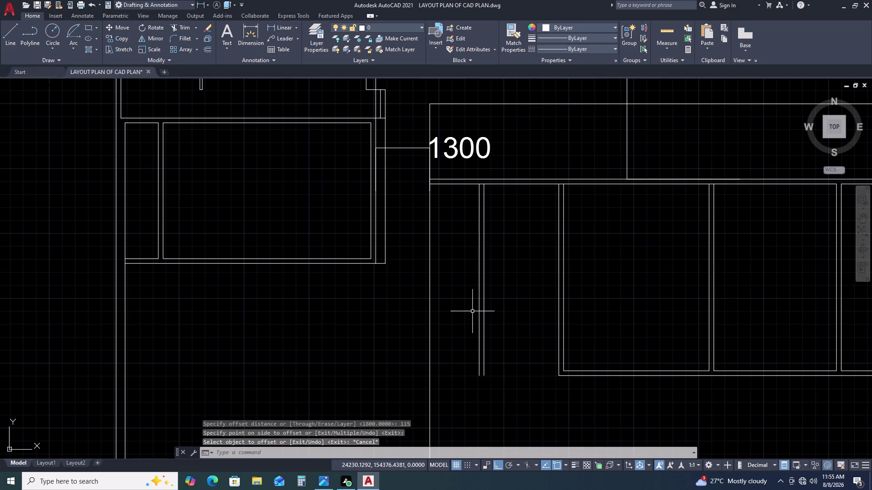
Extend both new wall lines down to the bottom line, then regenerate the display.
text(EX)
key(space)
double_click(601, 347)
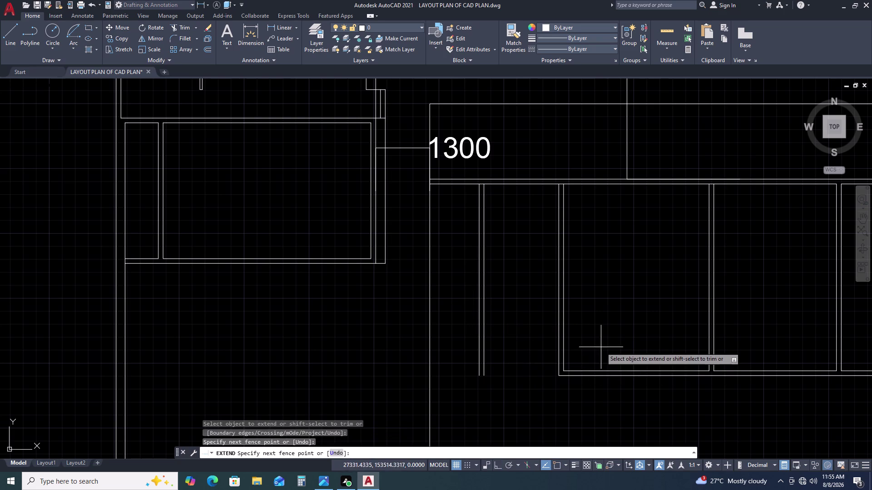
double_click(579, 391)
double_click(580, 372)
click(574, 371)
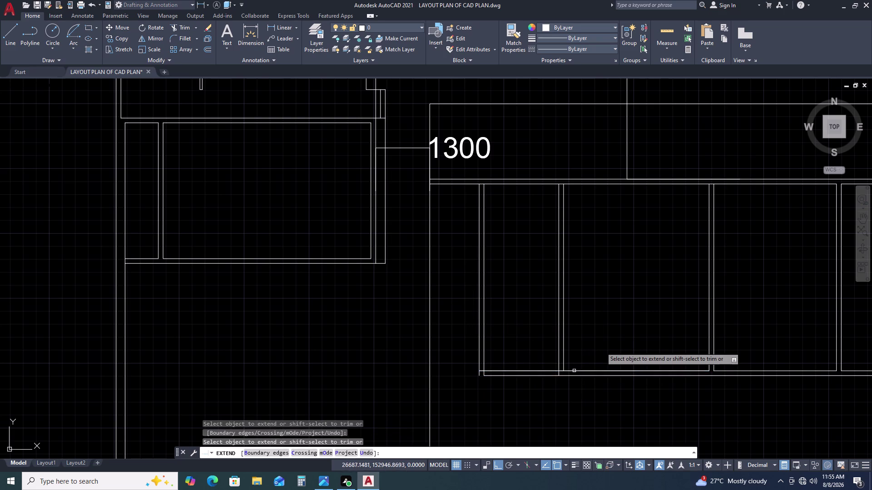
click(512, 377)
key(Escape)
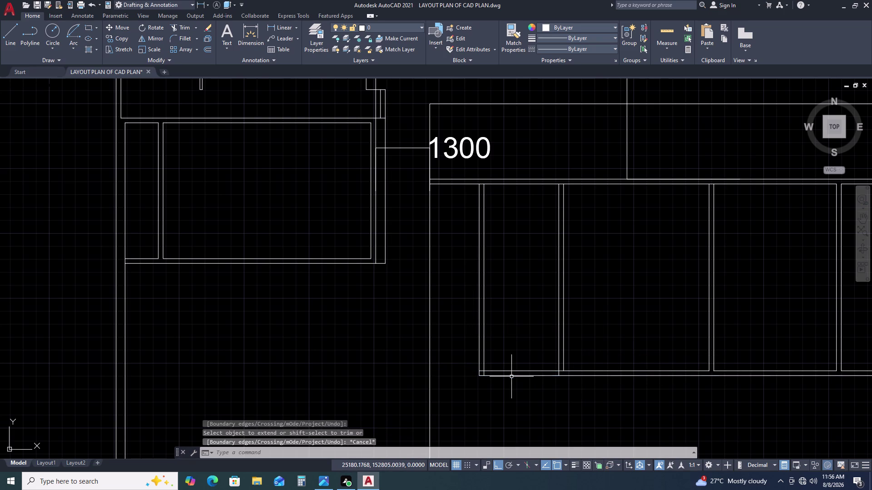
text(RE)
key(space)
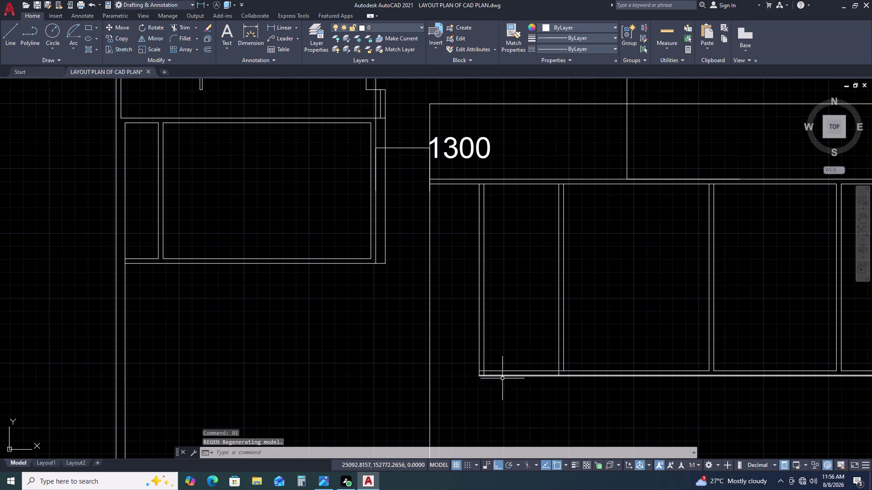
key(Escape)
Fillet the partition wall line to the bottom line at the first corner.
text(F)
key(space)
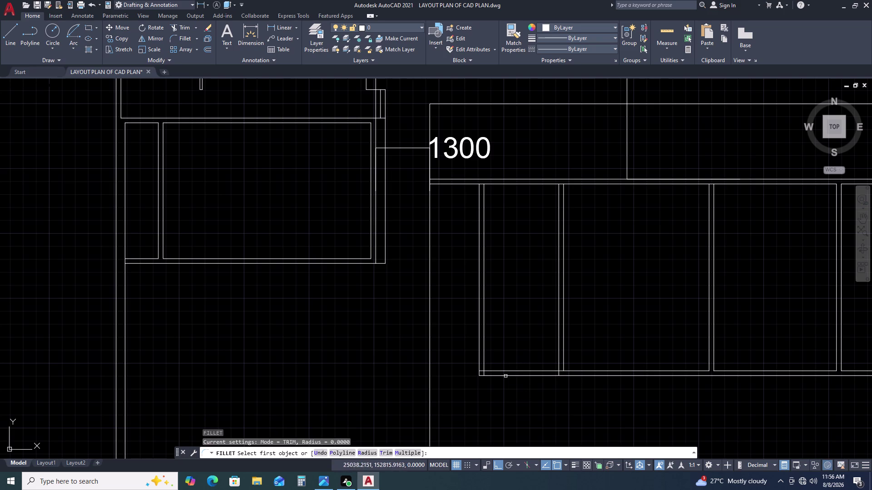
scroll(up, 3)
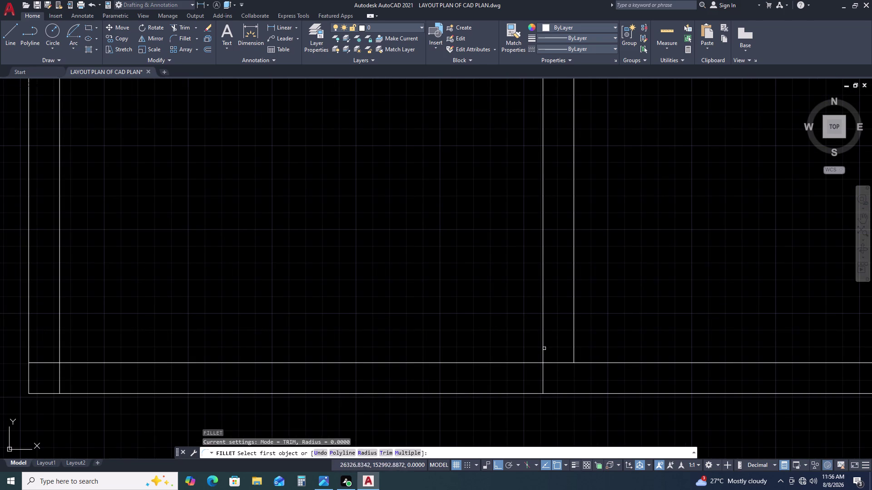
click(542, 345)
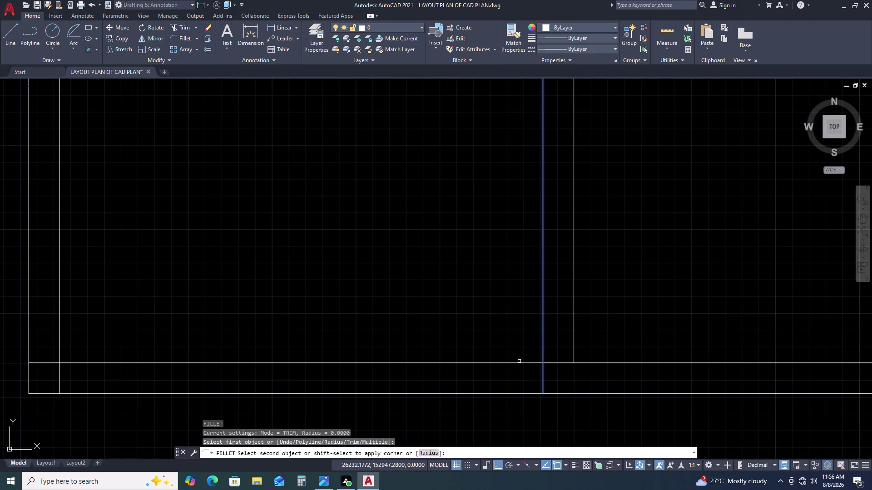
click(521, 364)
scroll(down, 3)
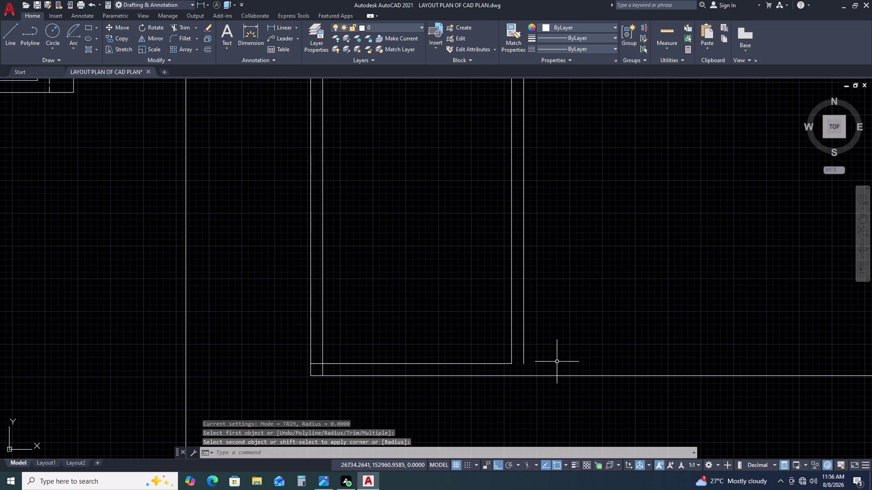
scroll(down, 3)
Fillet the inner partition wall line to the bottom line at the second corner.
key(space)
scroll(up, 3)
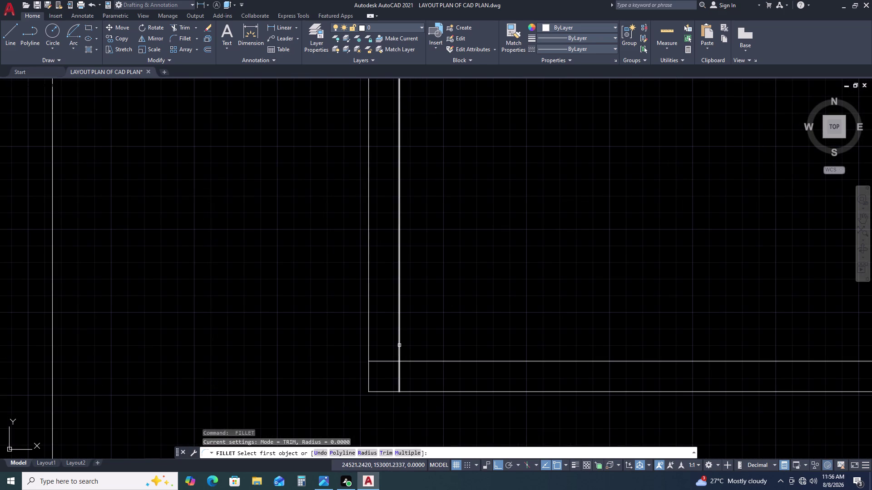
click(399, 345)
click(410, 362)
scroll(down, 3)
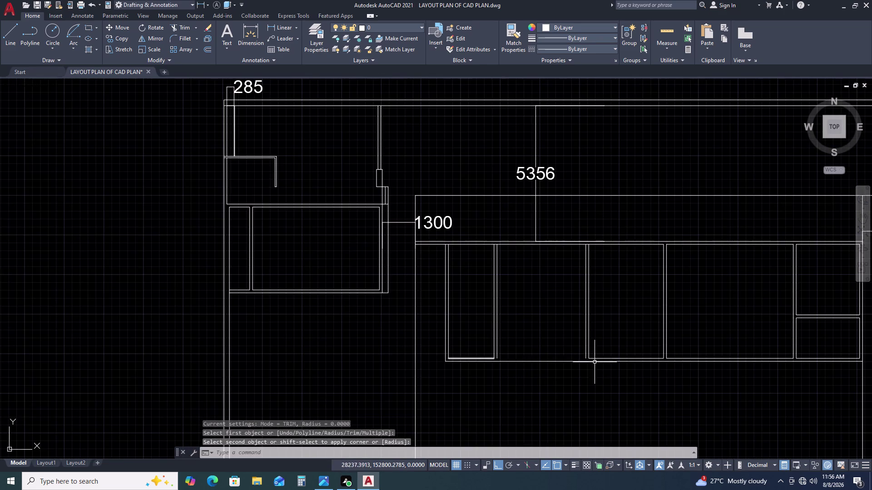
middle_drag(614, 362, 567, 362)
key(Escape)
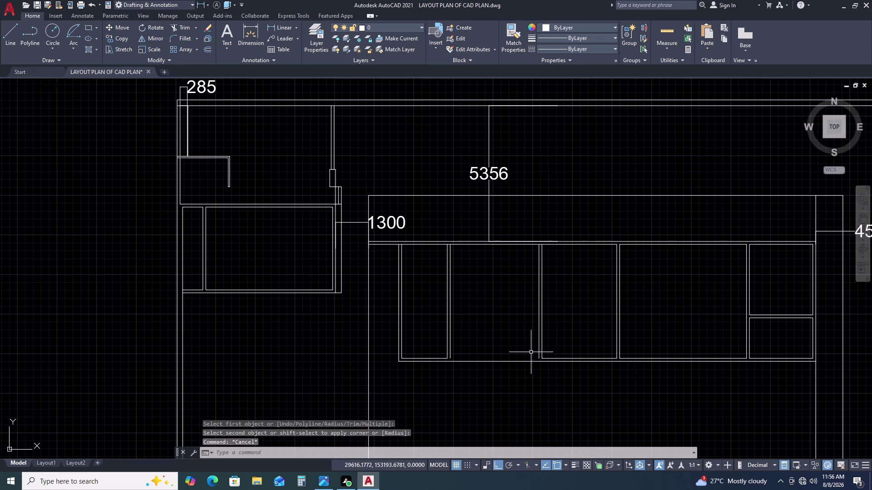
Draw a closing line from the wall corner to the right-hand wall.
text(L)
key(space)
scroll(up, 3)
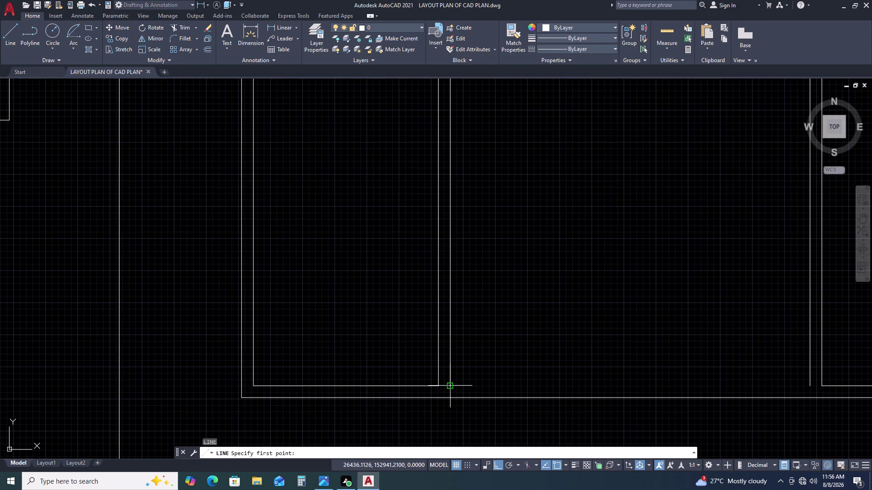
drag(452, 385, 456, 386)
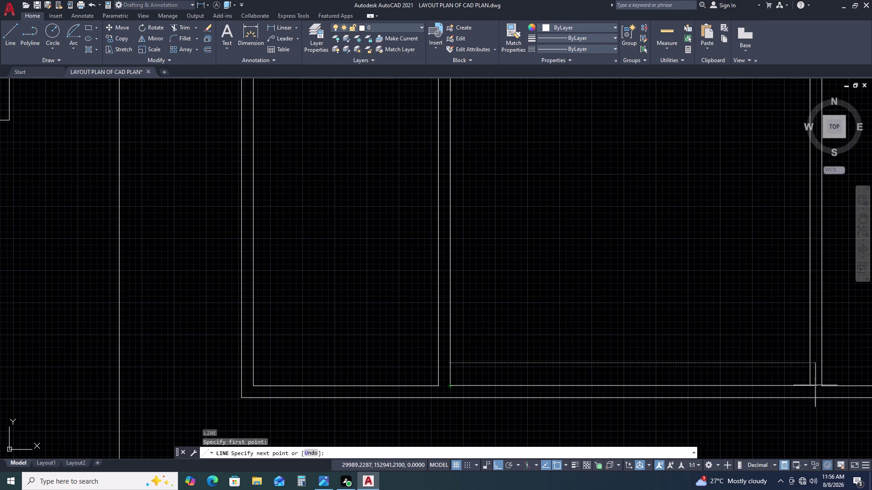
click(810, 386)
key(Escape)
scroll(down, 3)
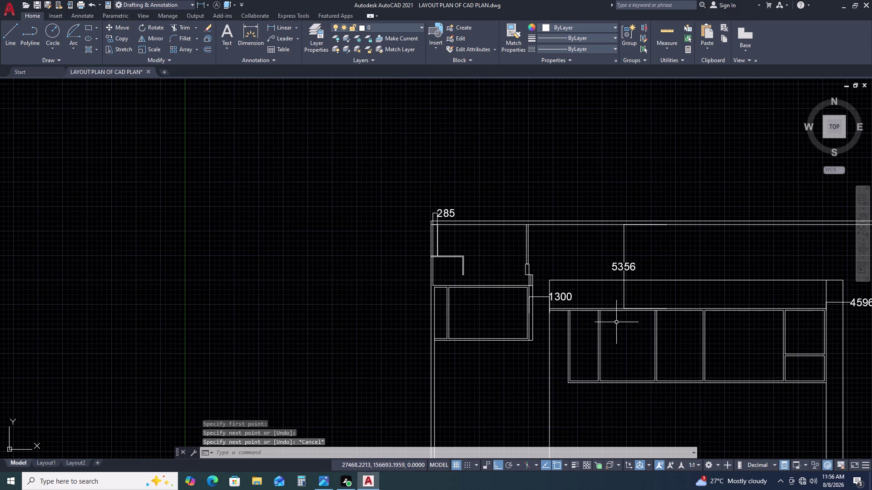
scroll(up, 3)
Trim the wall line segments lying between the partition lines.
text(TR)
key(space)
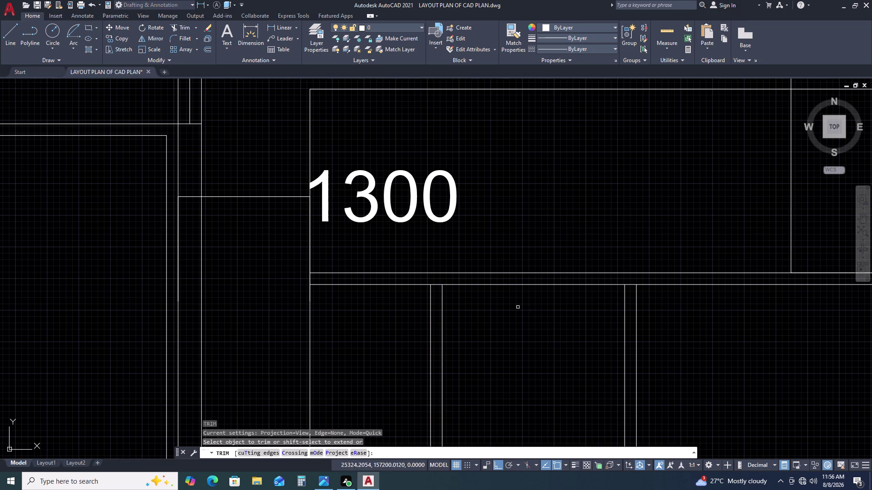
scroll(up, 3)
click(424, 280)
click(418, 311)
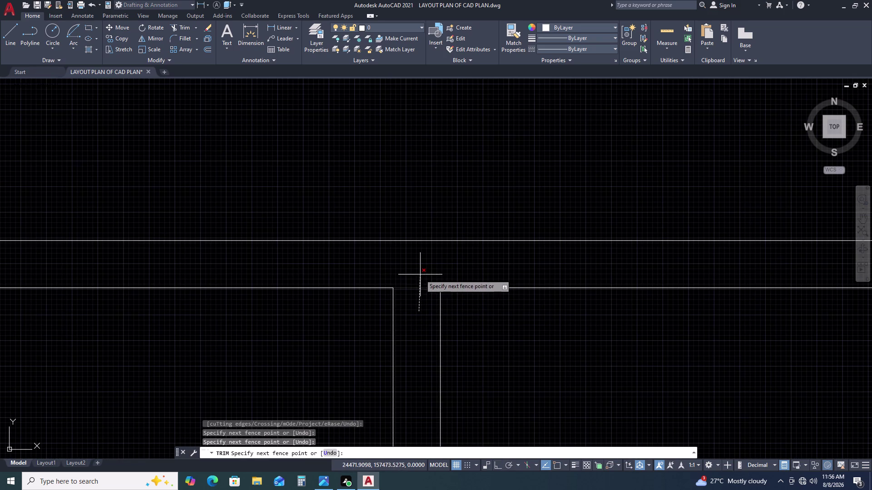
click(420, 275)
scroll(down, 3)
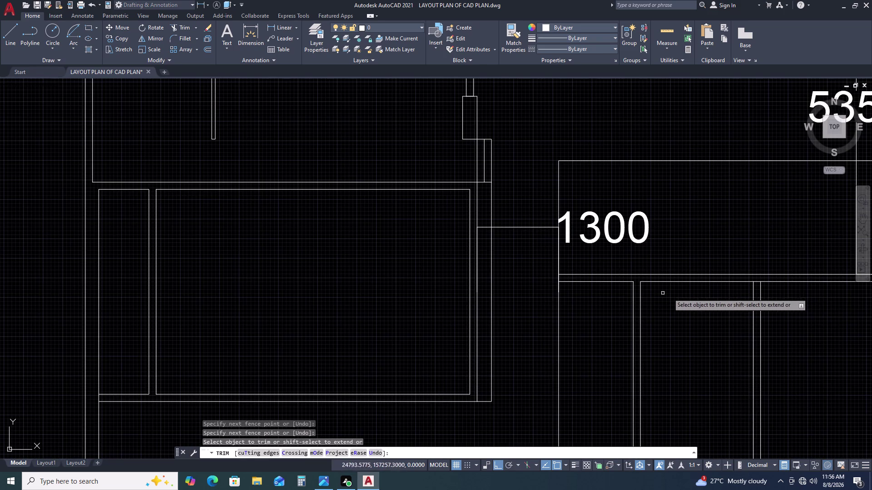
scroll(up, 3)
click(740, 280)
click(741, 313)
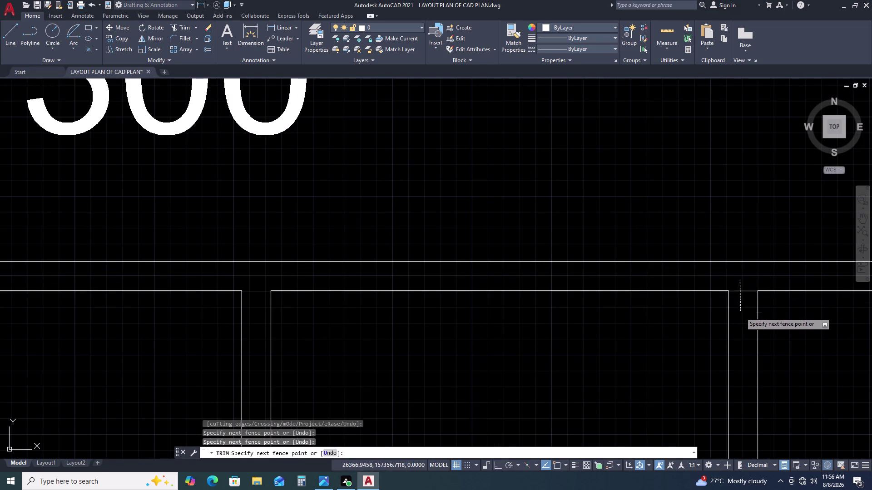
scroll(down, 3)
Trim the room row's top line segment at the partition.
middle_drag(759, 287, 453, 300)
scroll(down, 3)
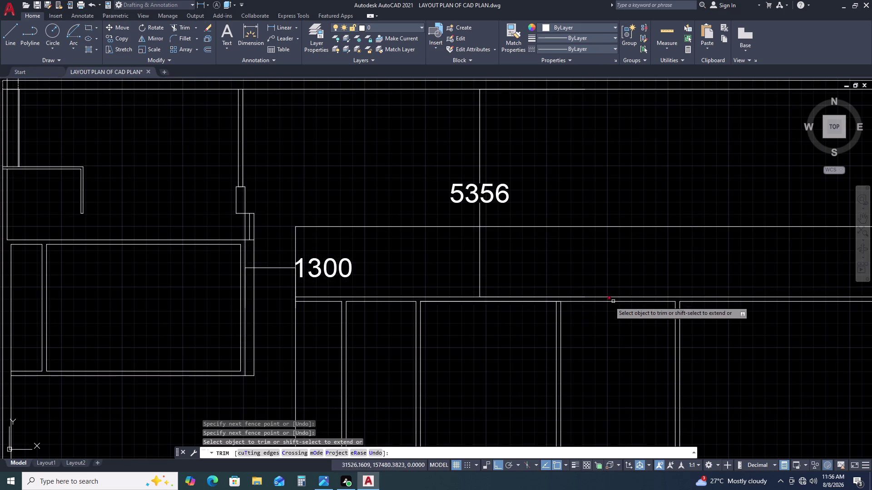
scroll(up, 3)
click(566, 281)
click(563, 311)
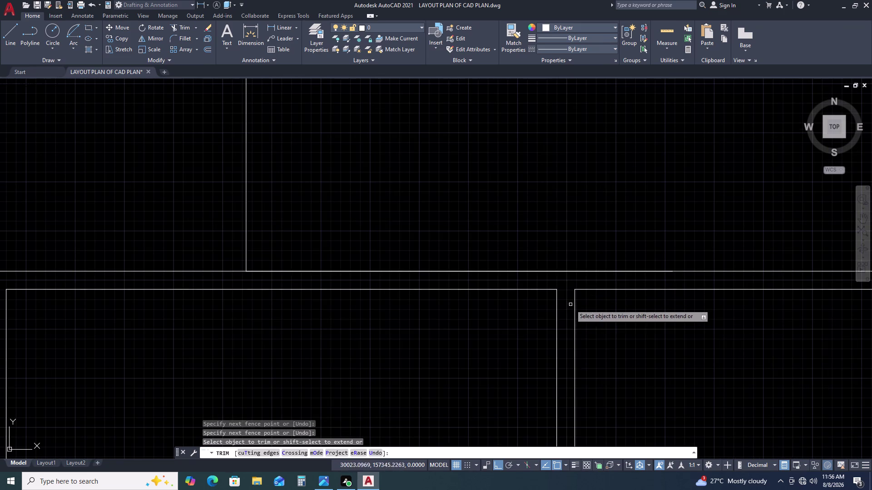
scroll(down, 3)
key(Escape)
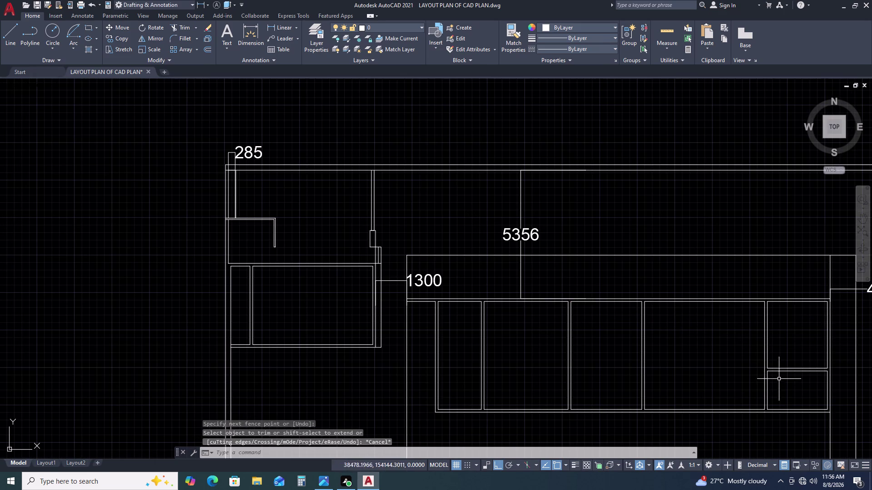
middle_drag(805, 399, 727, 280)
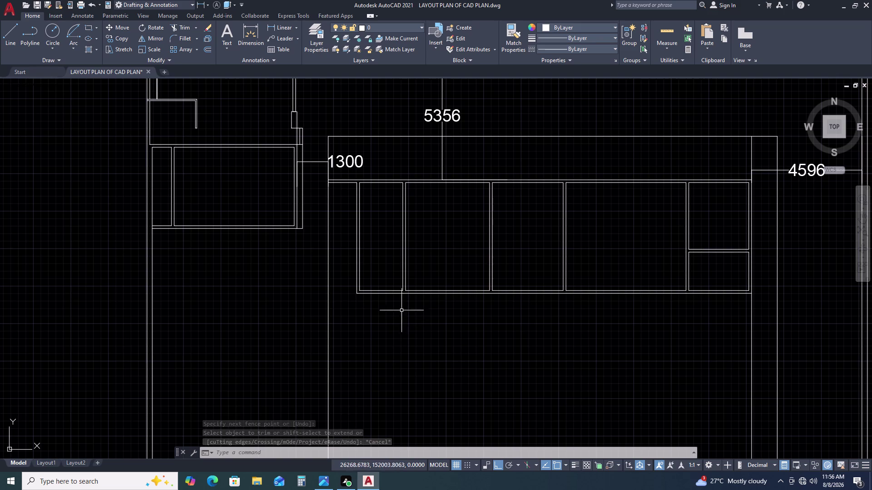
scroll(up, 3)
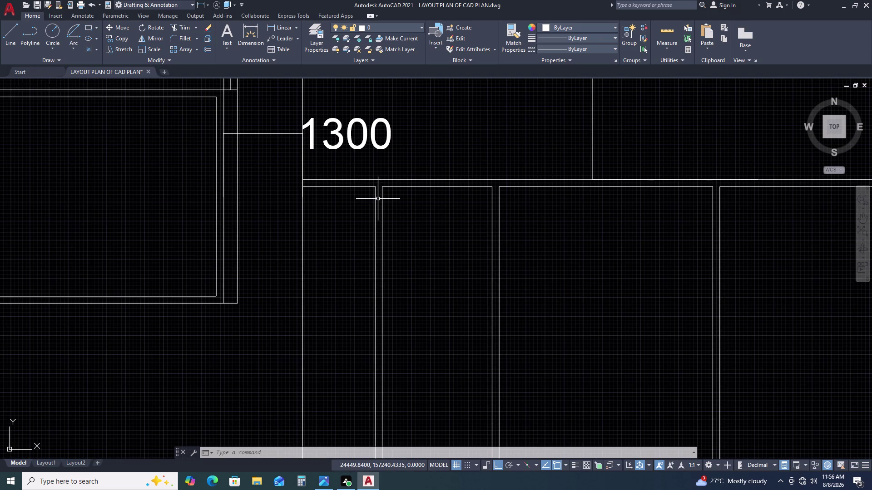
Draw a short 115-long line along the upper wall at the left junction.
key(l)
key(space)
click(378, 188)
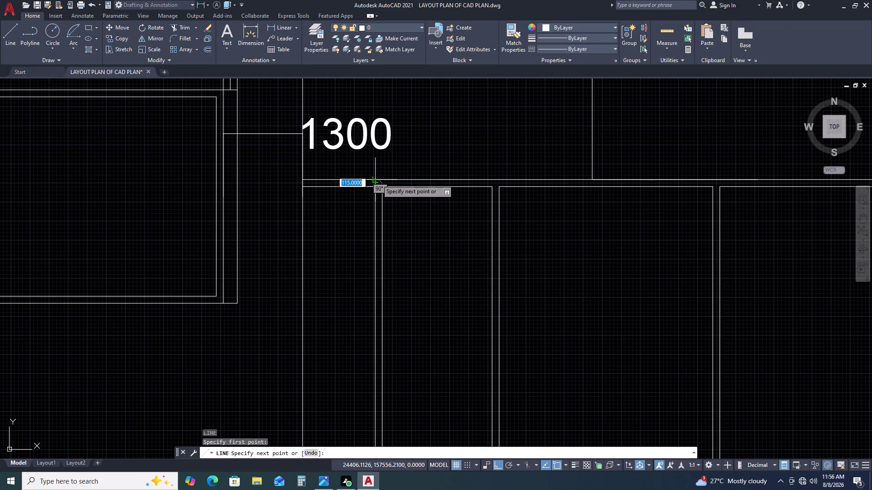
click(377, 180)
key(Escape)
Trim the upper line between the two partition wall lines.
key(t)
key(r)
key(space)
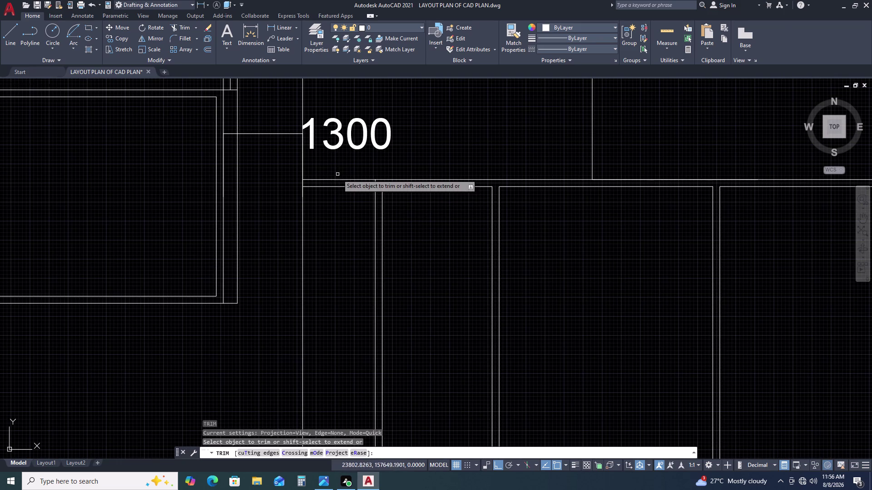
click(340, 168)
click(338, 226)
key(Escape)
scroll(down, 3)
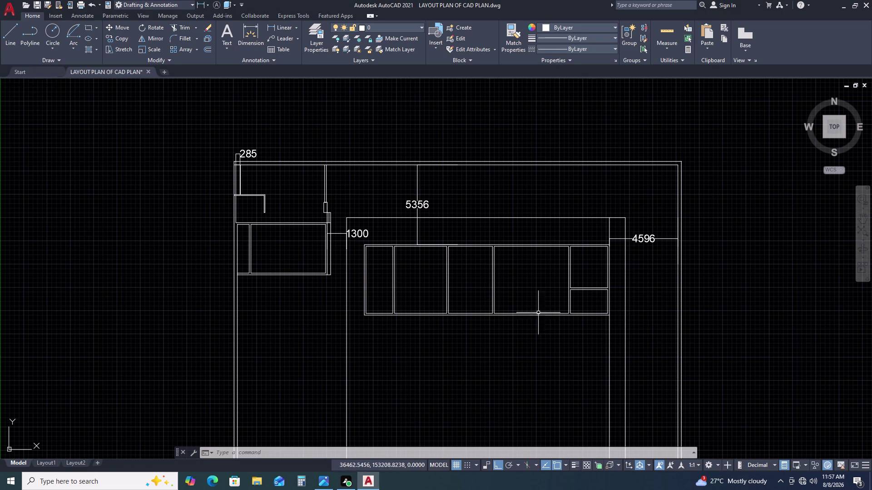
scroll(up, 3)
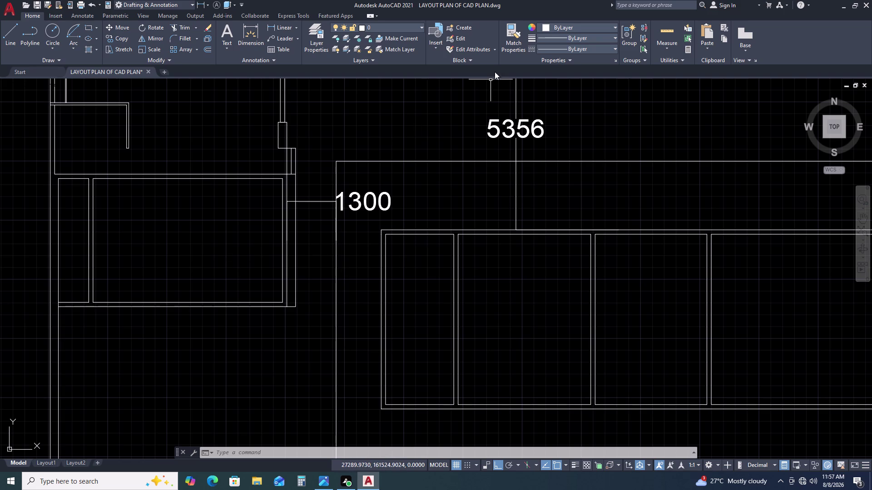
click(282, 26)
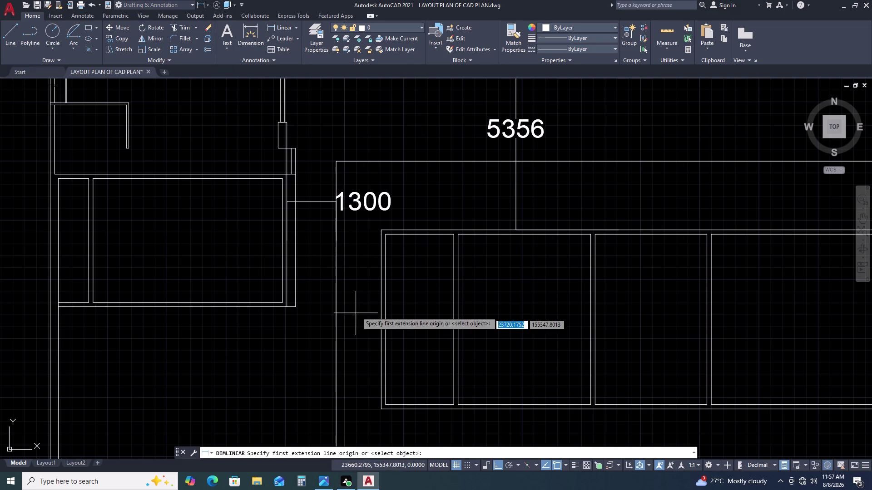
click(384, 231)
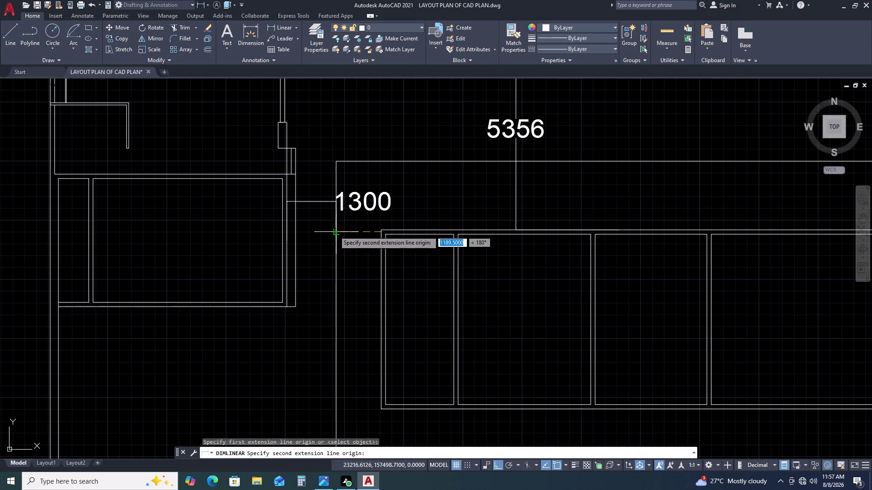
click(335, 231)
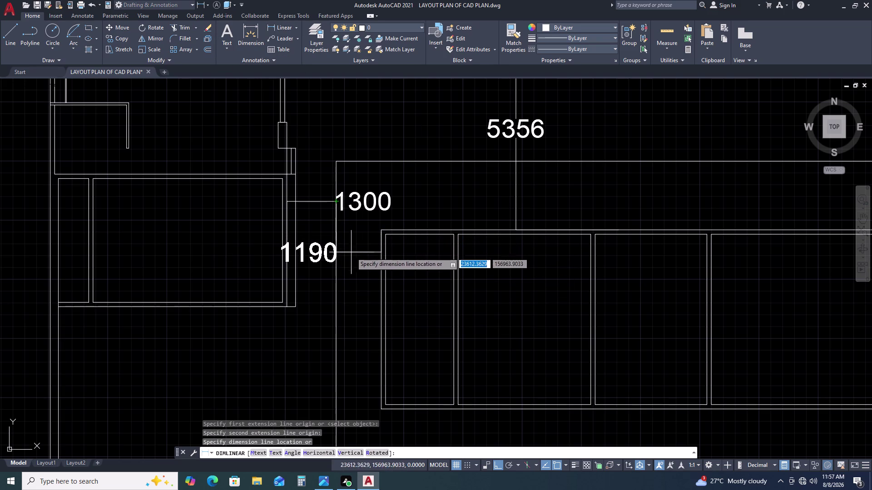
key(Escape)
scroll(down, 3)
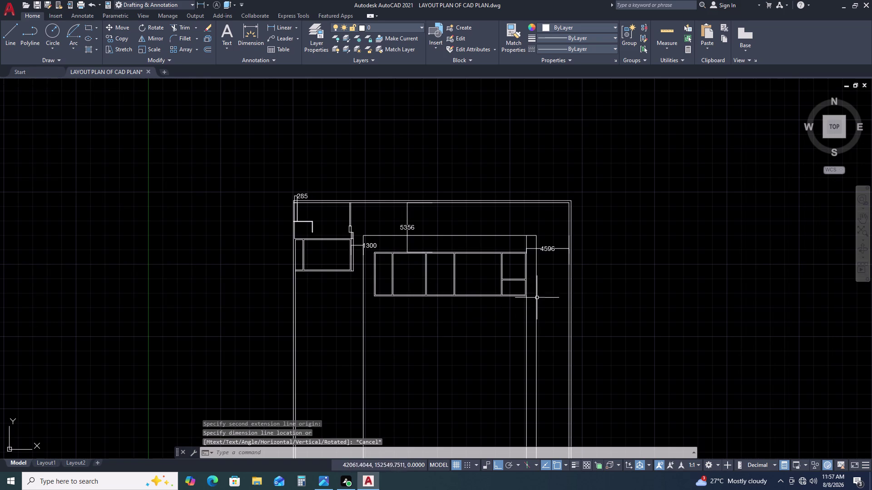
key(space)
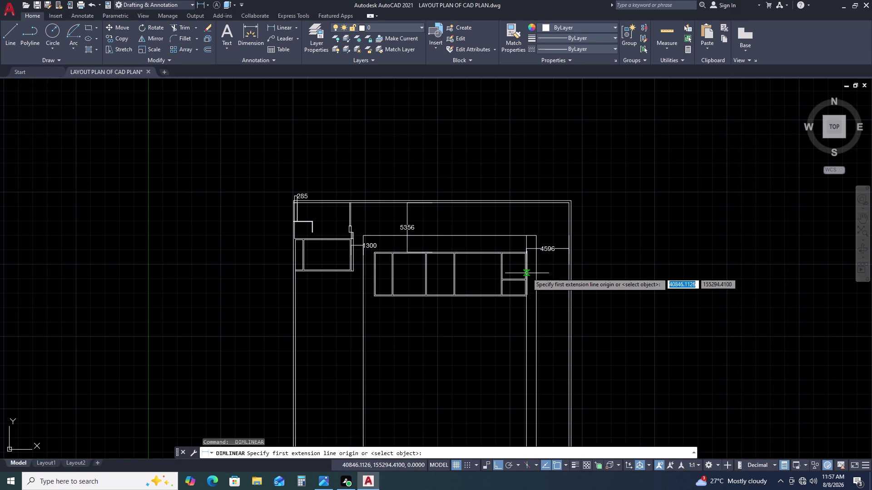
scroll(up, 3)
click(523, 280)
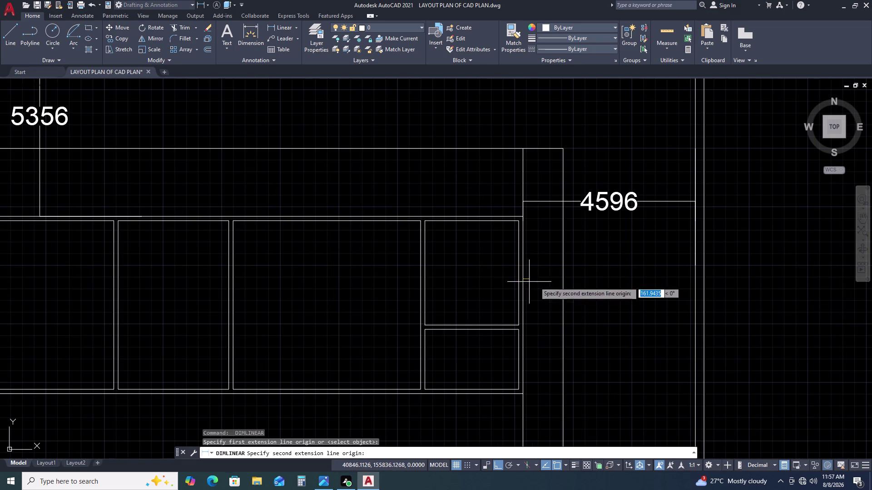
click(564, 281)
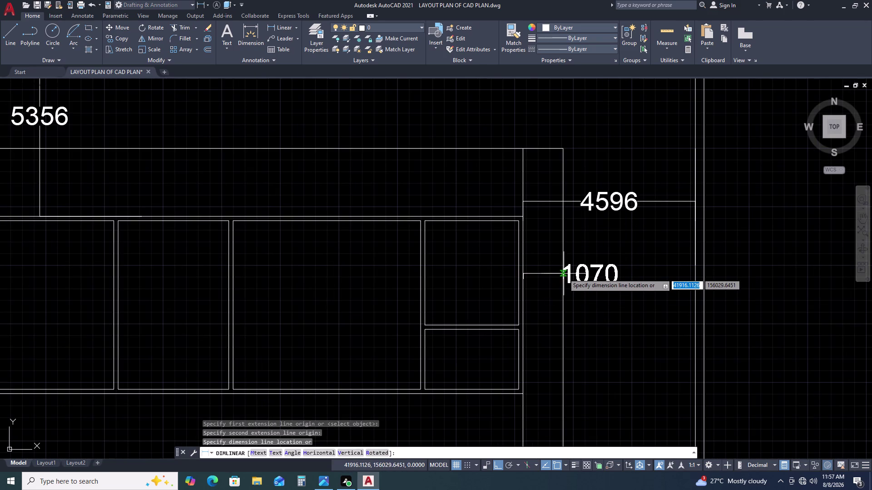
key(Escape)
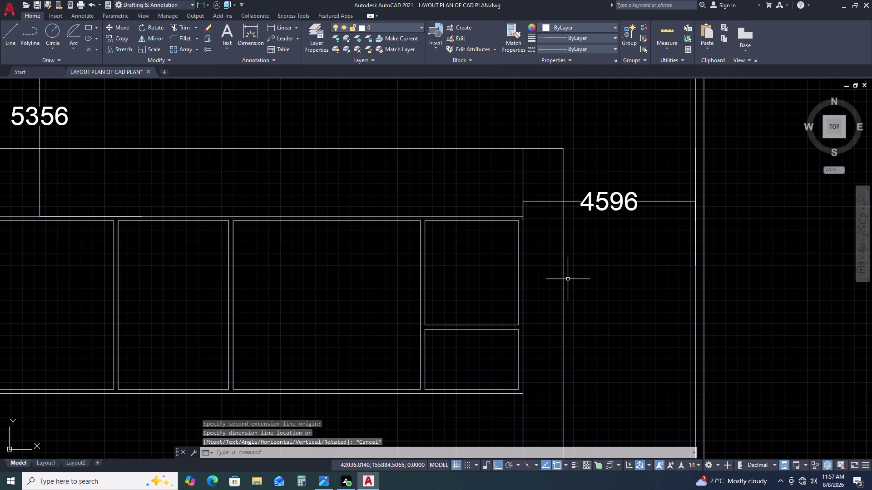
scroll(down, 3)
scroll(down, 3)
scroll(up, 3)
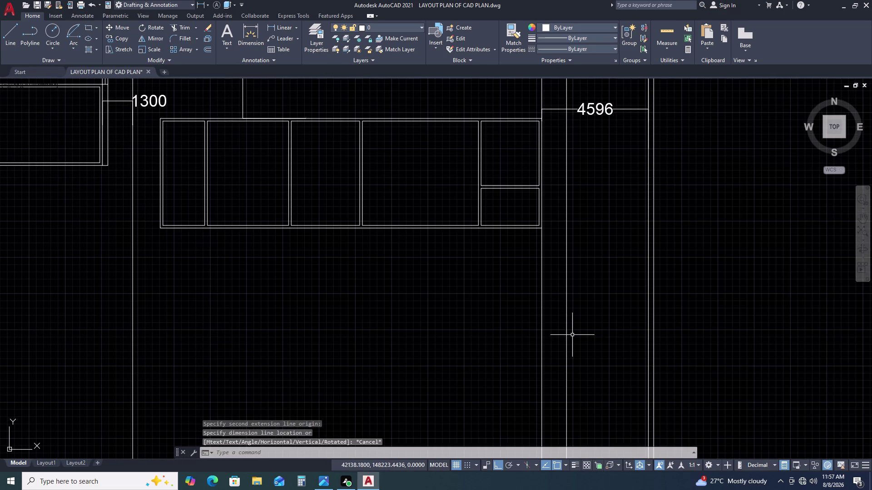
scroll(down, 3)
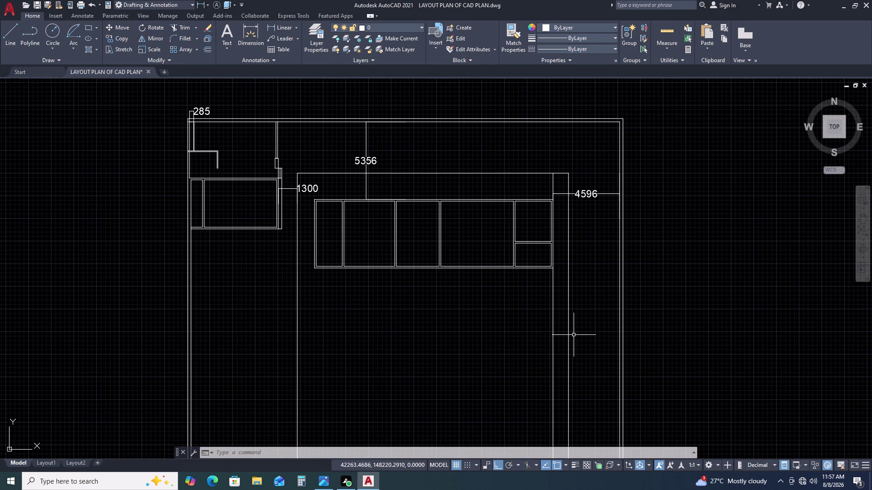
click(568, 305)
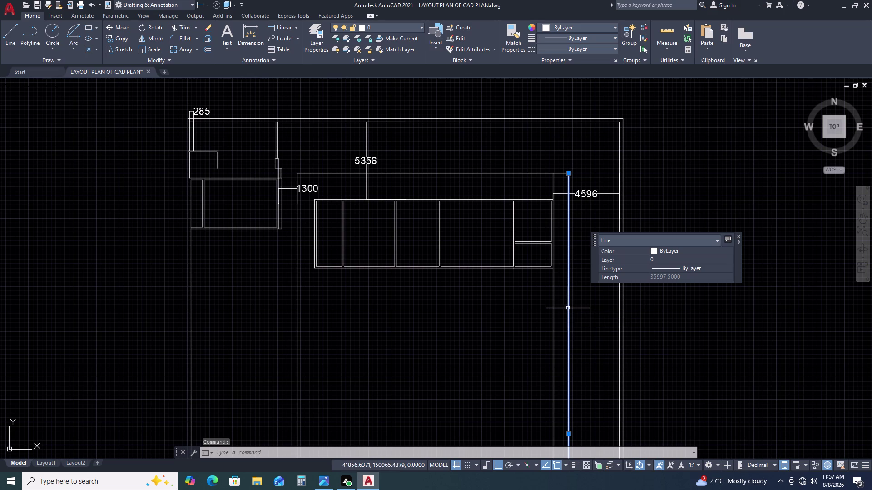
key(Escape)
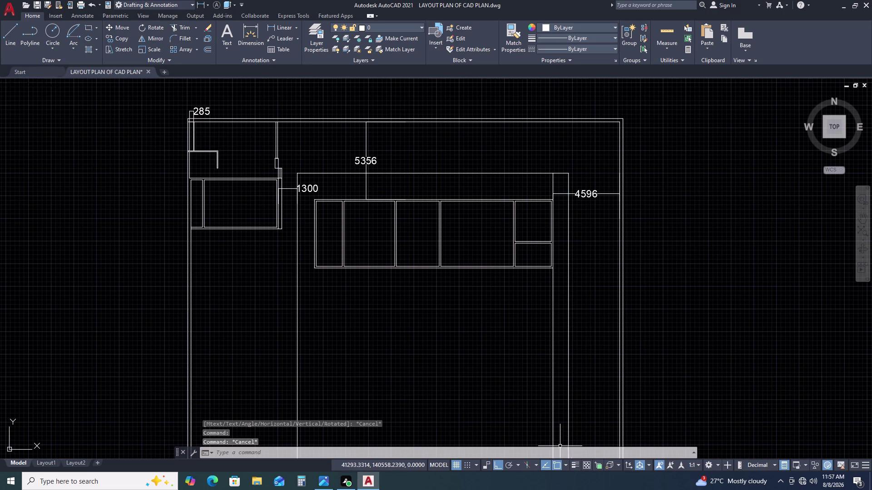
scroll(up, 3)
scroll(down, 3)
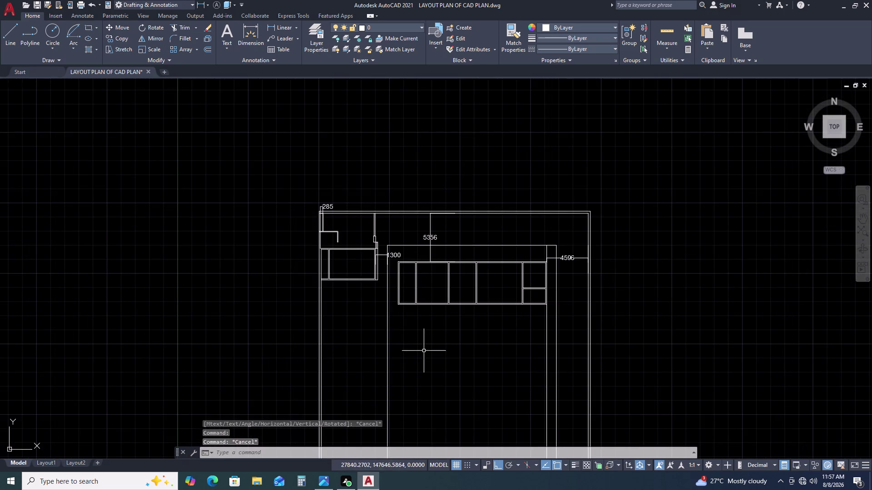
middle_drag(421, 341, 421, 276)
scroll(up, 3)
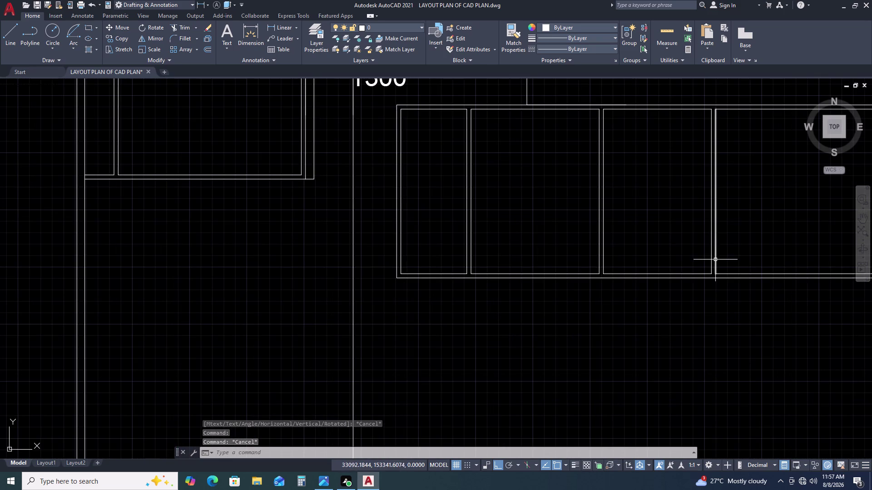
scroll(down, 3)
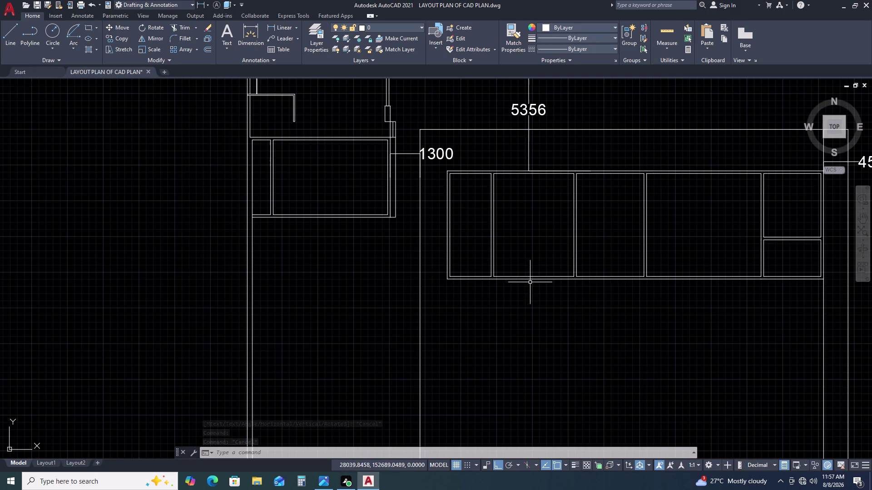
middle_drag(629, 326, 559, 263)
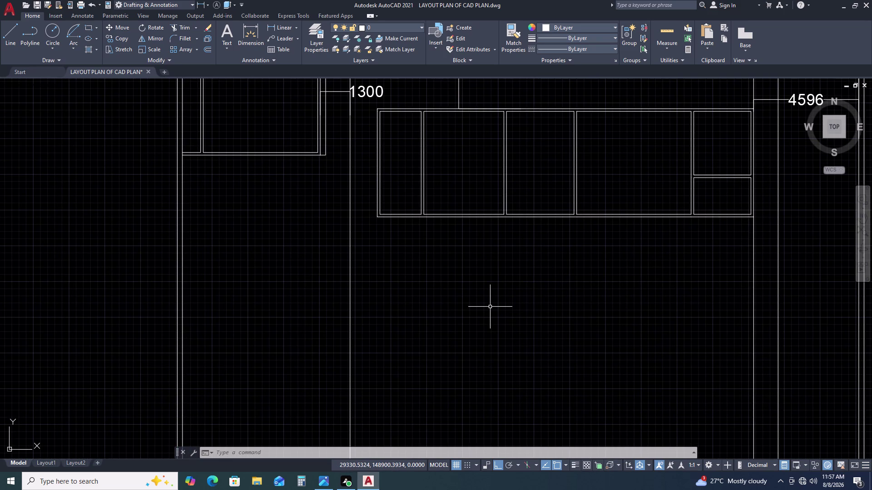
scroll(down, 3)
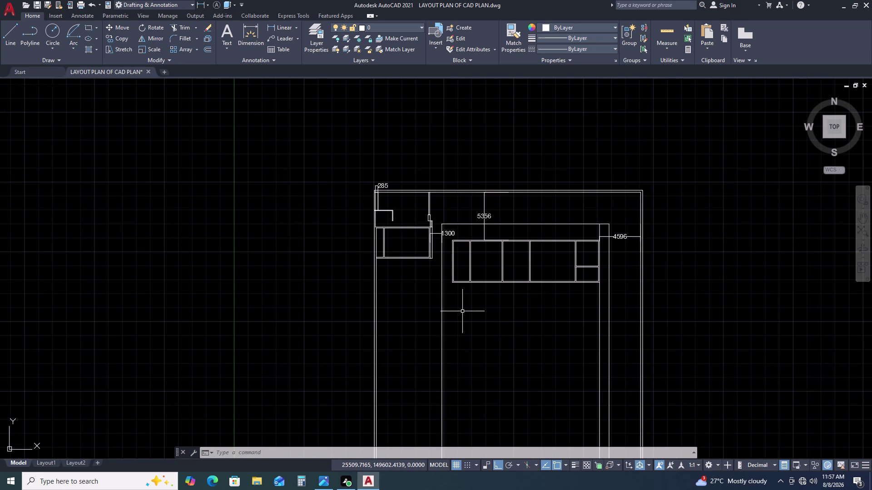
scroll(up, 3)
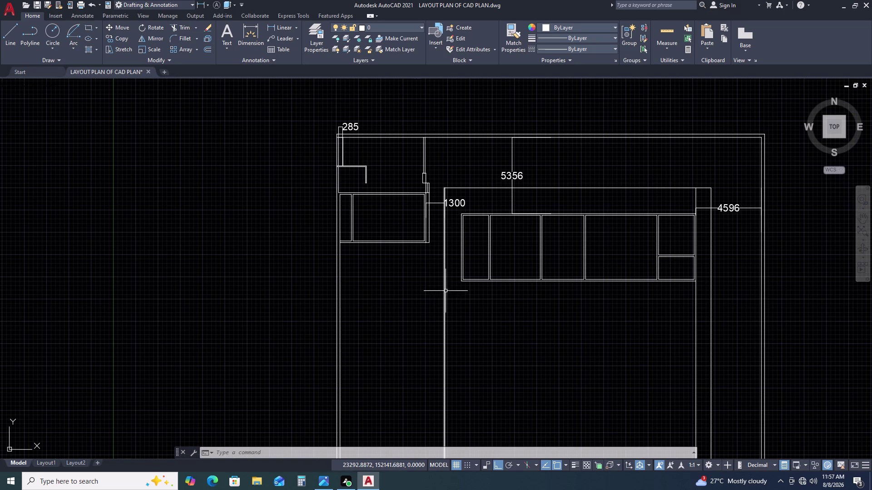
scroll(up, 3)
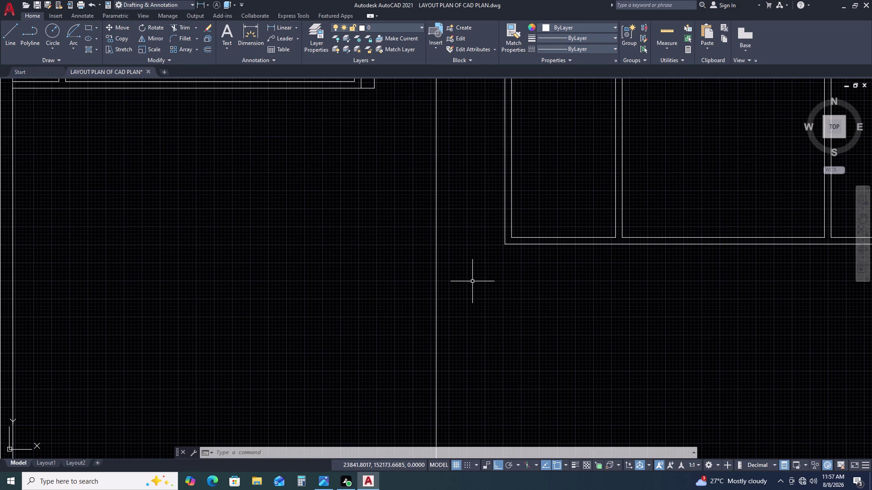
Draw a horizontal line from the partition row's bottom corner left to the inner wall.
text(L)
key(space)
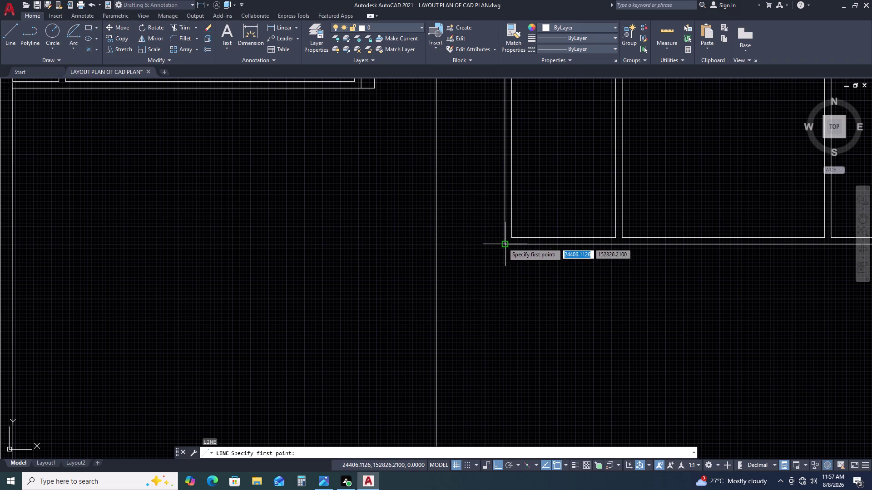
click(504, 244)
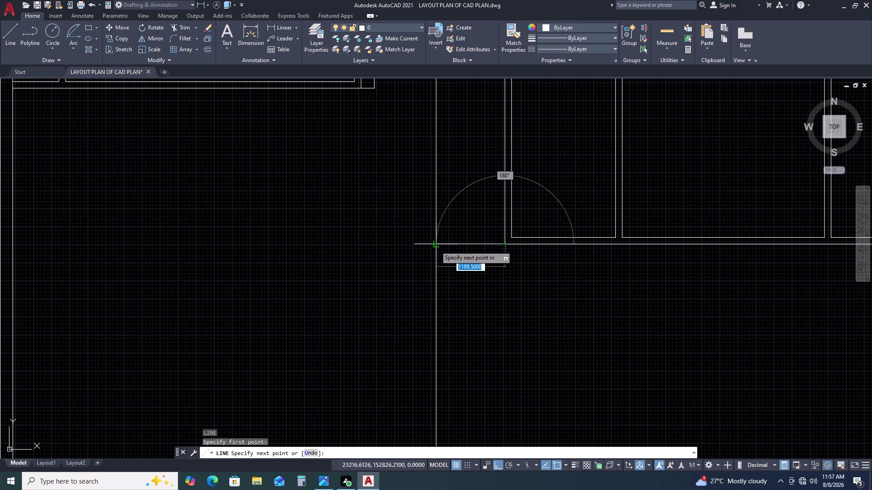
click(434, 246)
key(Escape)
Start a text note, then abandon it and clear any active command.
text(T)
key(space)
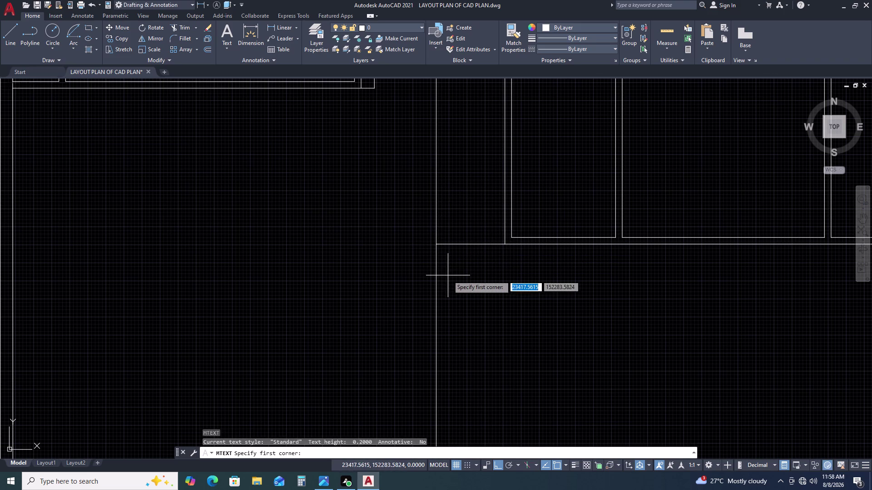
drag(448, 275, 442, 279)
click(407, 295)
key(Escape)
key(Escape)
key(Escape)
key(Escape)
key(Escape)
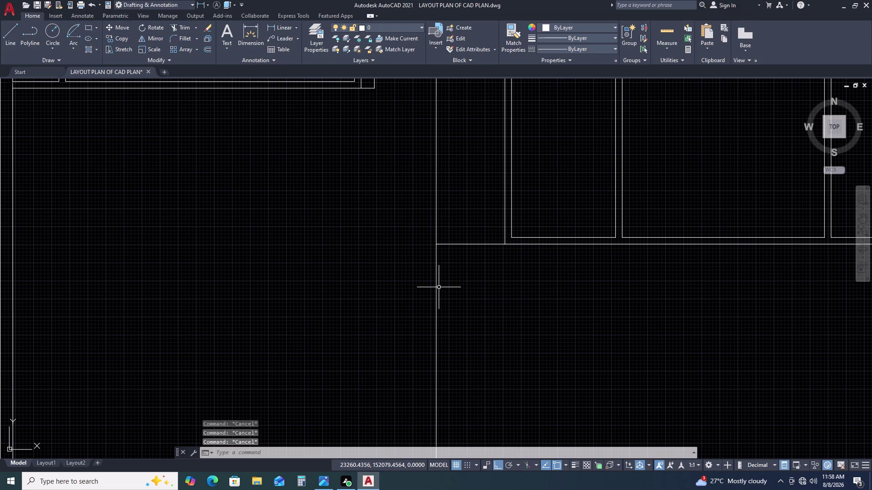
Begin a trim of the lines near the new edge, then cancel it.
text(TR)
key(space)
click(442, 288)
click(409, 310)
key(Escape)
scroll(down, 3)
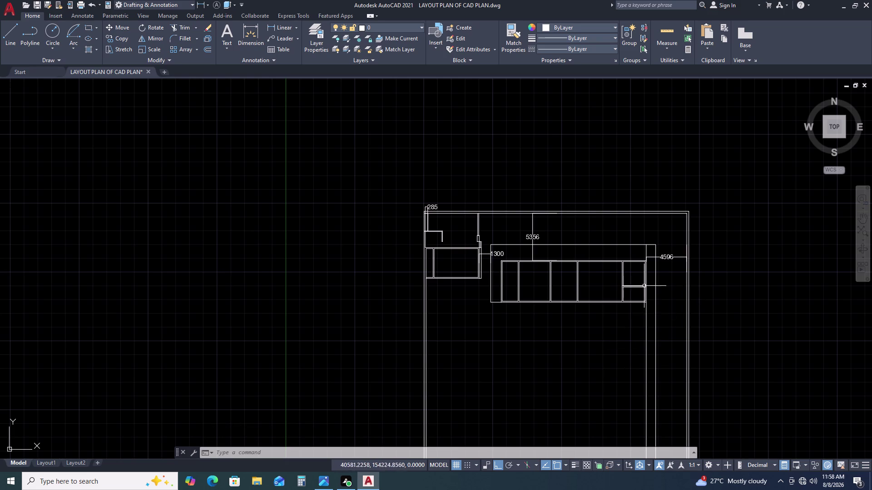
Select lines at the partition row's right end, then cancel the trim.
scroll(up, 3)
click(685, 308)
drag(671, 323, 671, 324)
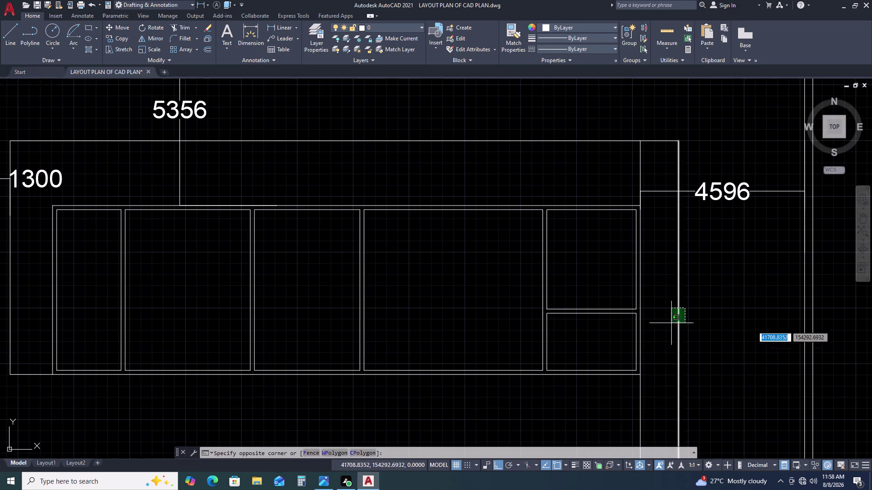
drag(671, 325, 668, 333)
key(Escape)
scroll(down, 3)
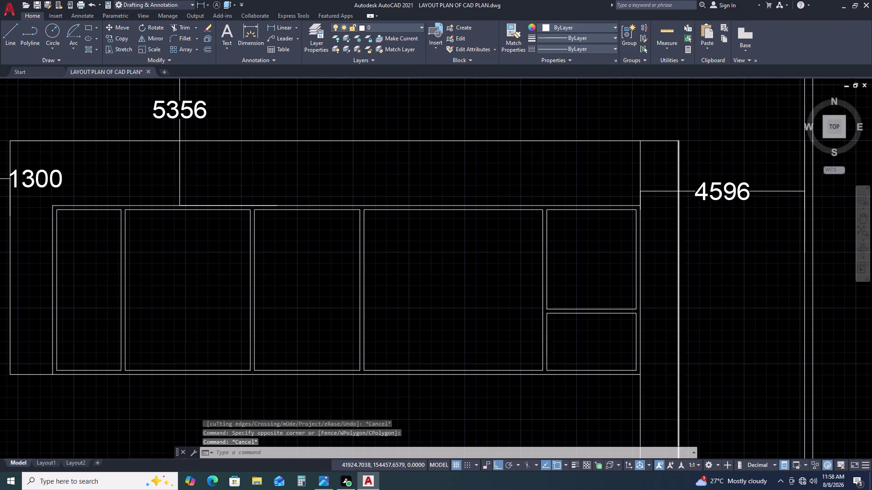
scroll(down, 3)
scroll(up, 3)
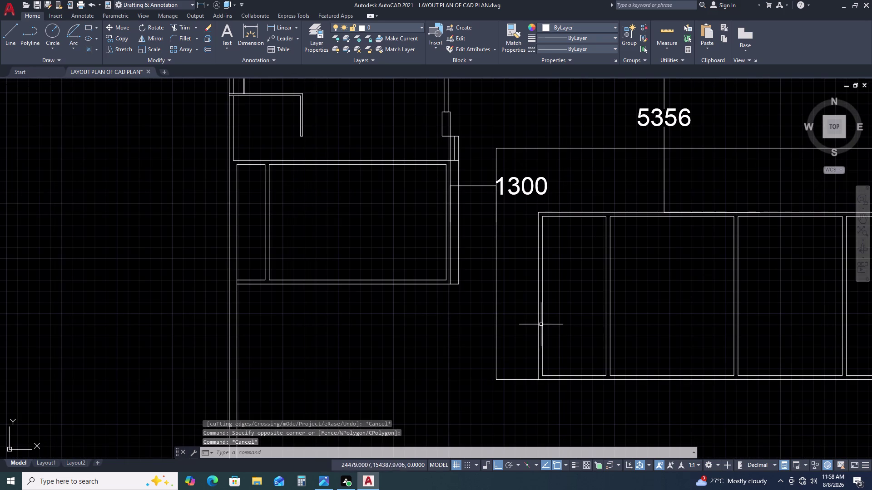
Start a linear dimension with its first point at the inner wall corner.
key(d)
text(LI)
key(space)
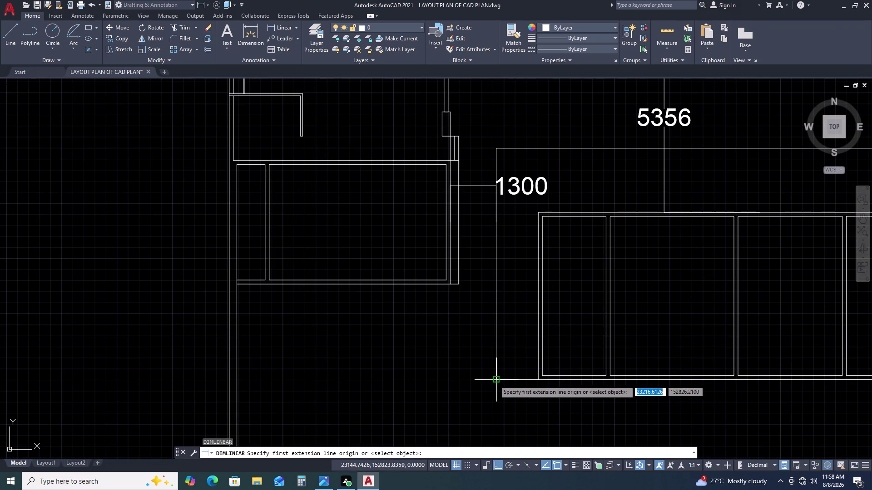
double_click(495, 380)
key(Escape)
key(space)
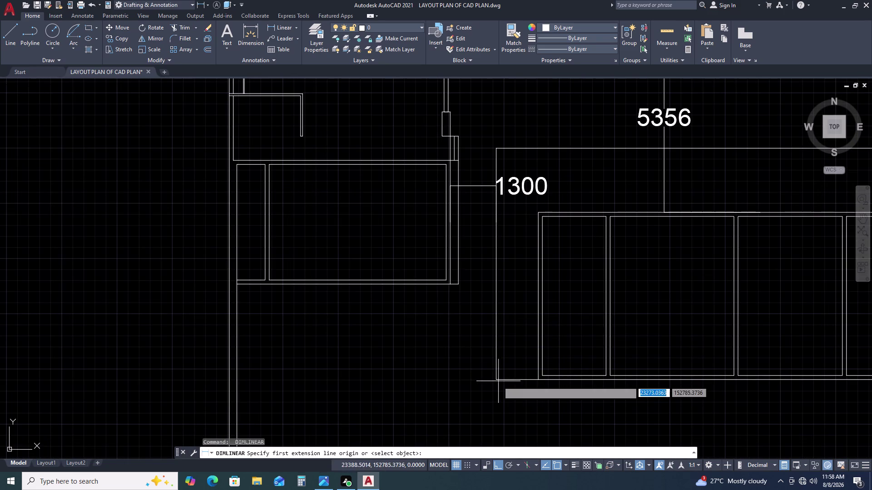
click(498, 382)
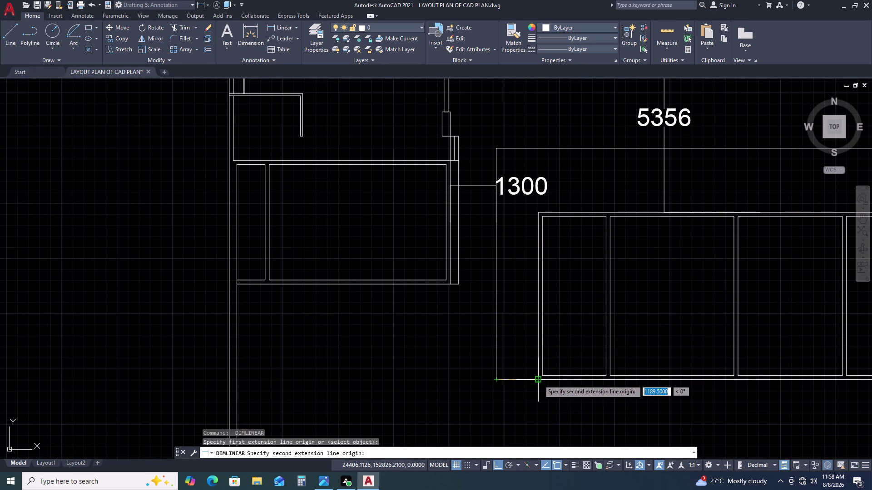